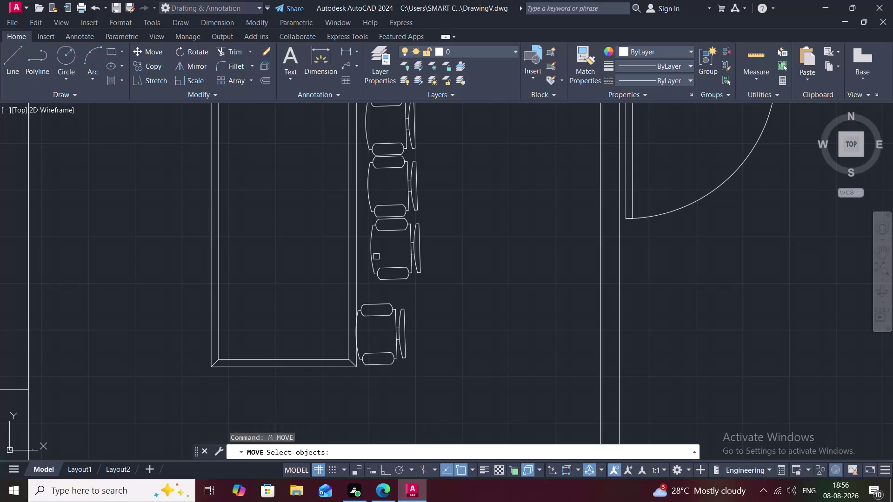
Move the third chair snugly against the table's right edge.
click(373, 253)
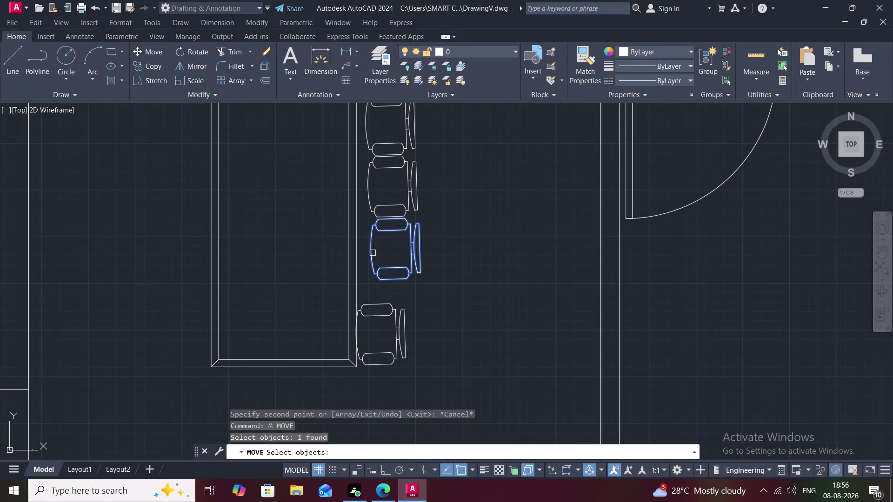
right_click(372, 253)
click(373, 253)
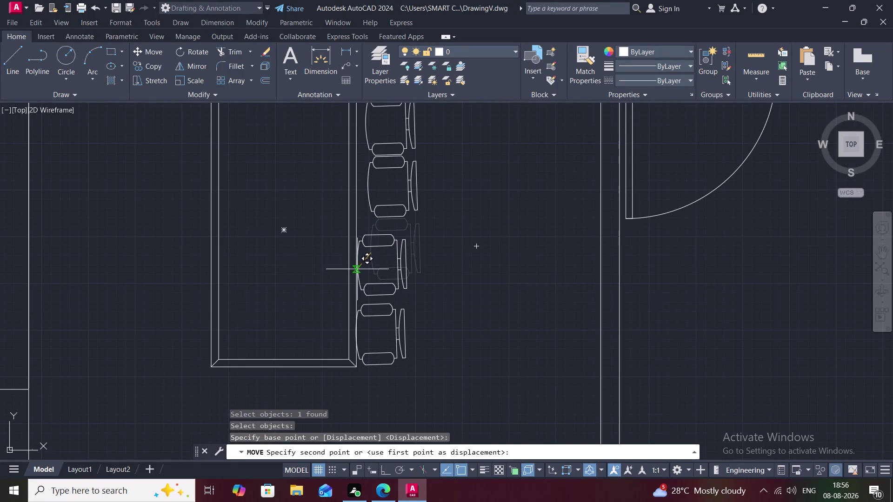
click(355, 269)
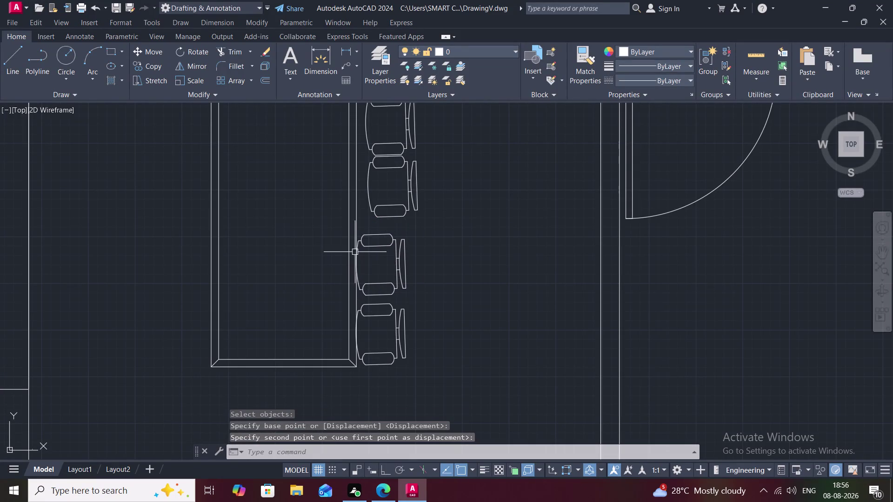
Move the second chair to sit right above its neighbour along the table.
key(space)
click(369, 187)
right_click(368, 187)
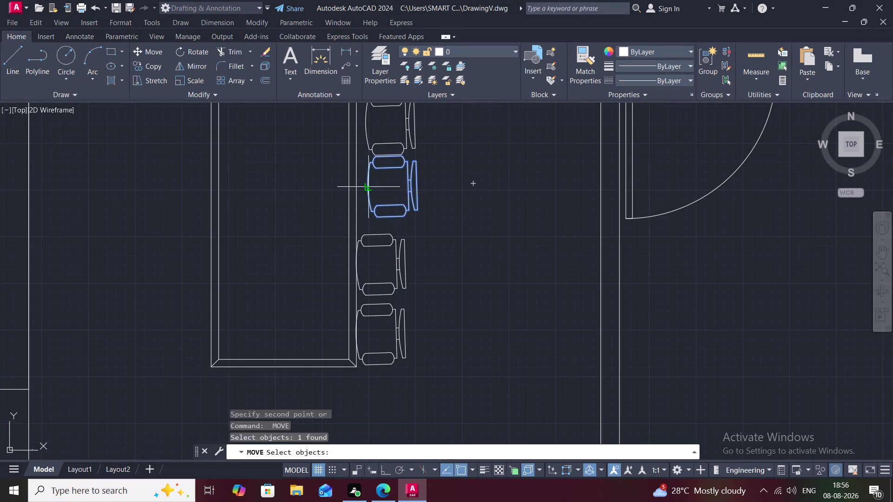
click(369, 187)
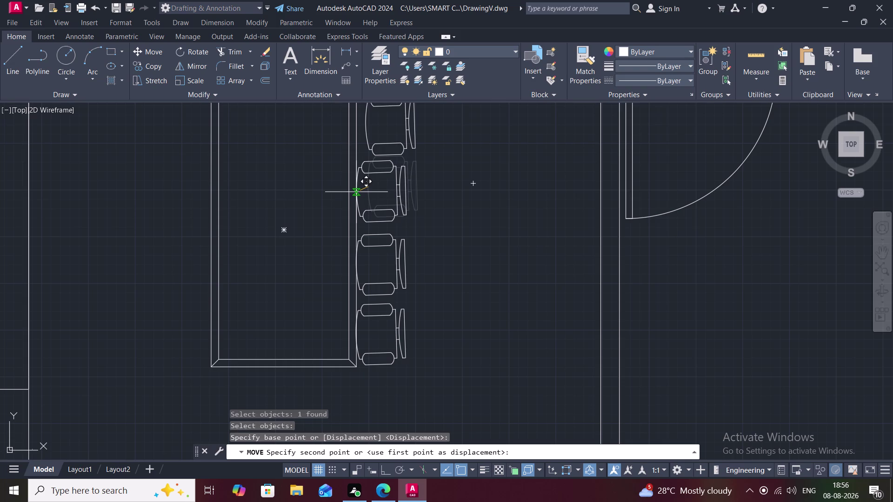
click(355, 194)
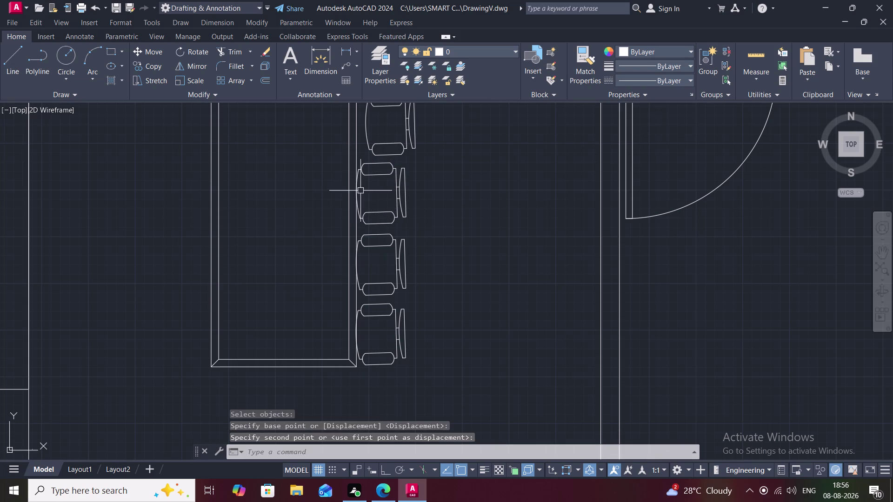
Move the top chair in line with the others along the right edge.
middle_drag(377, 143, 384, 214)
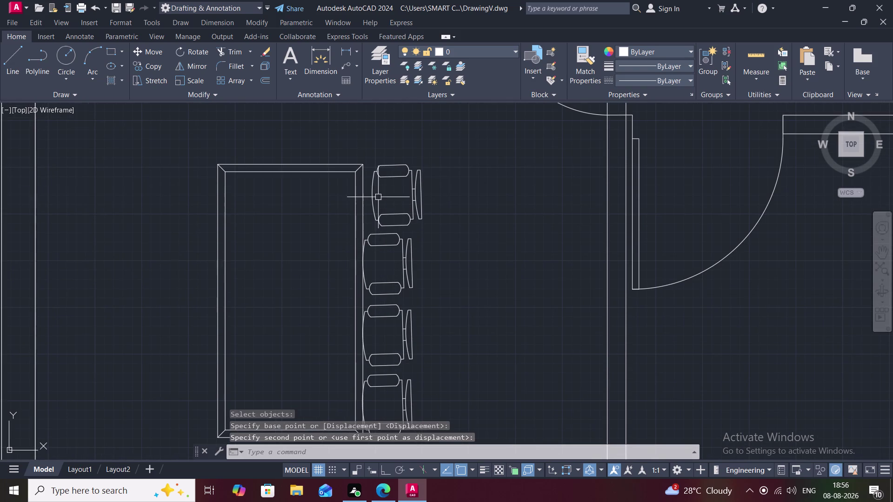
key(space)
click(373, 194)
right_click(372, 194)
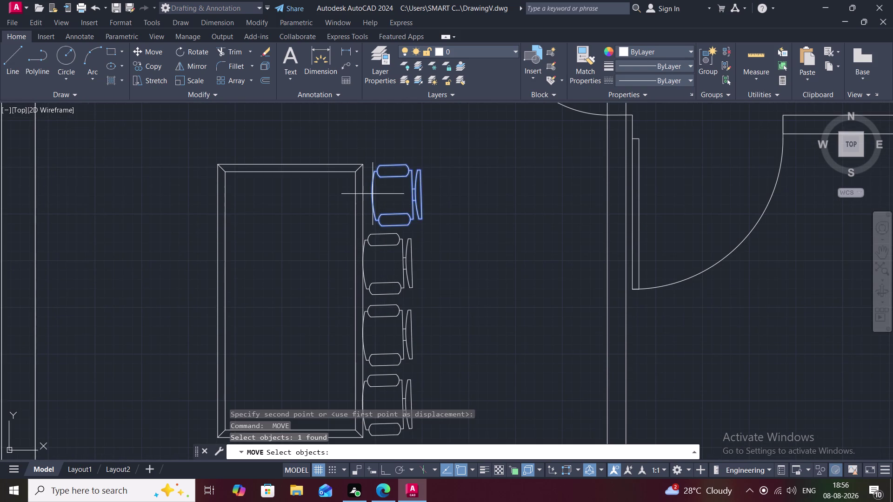
click(373, 194)
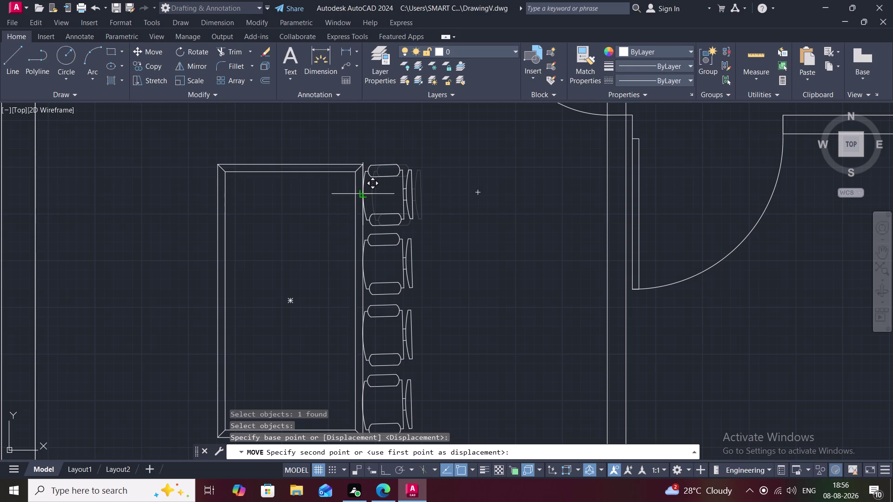
click(360, 196)
scroll(down, 3)
middle_drag(437, 242, 430, 228)
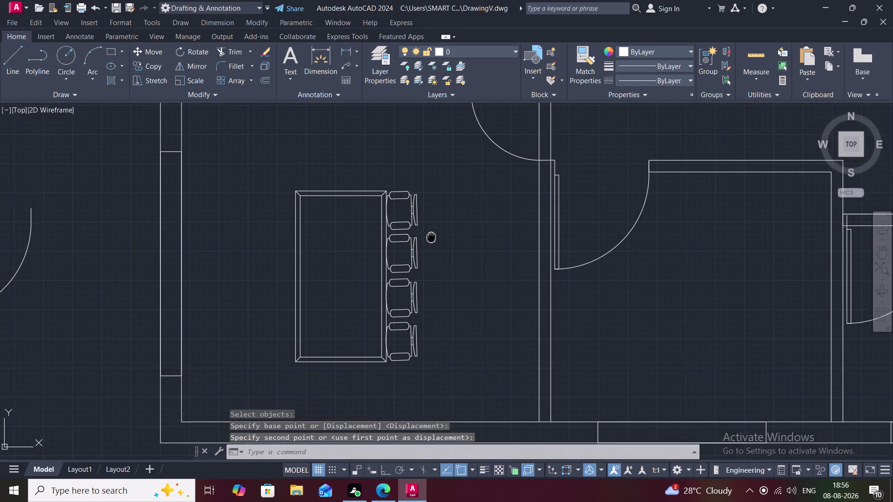
middle_drag(430, 228, 430, 213)
text(M)
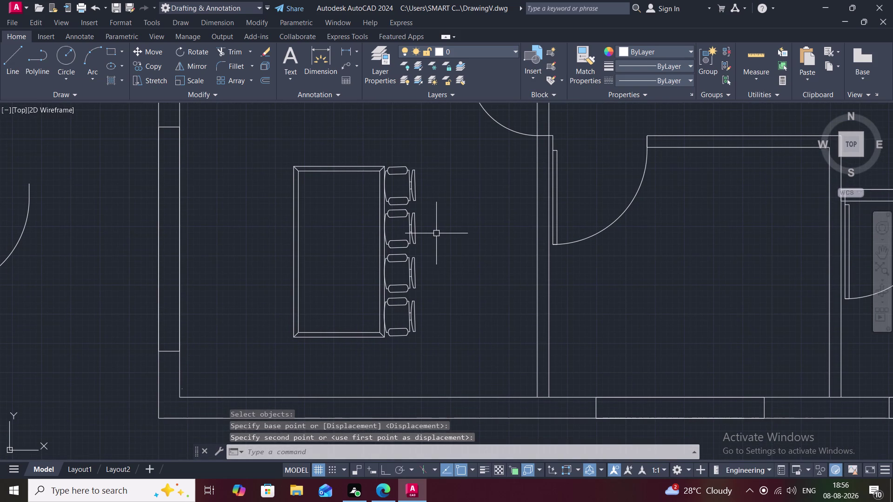
text(I)
key(space)
Mirror the four right-side chairs about a vertical line, keeping the originals.
click(405, 189)
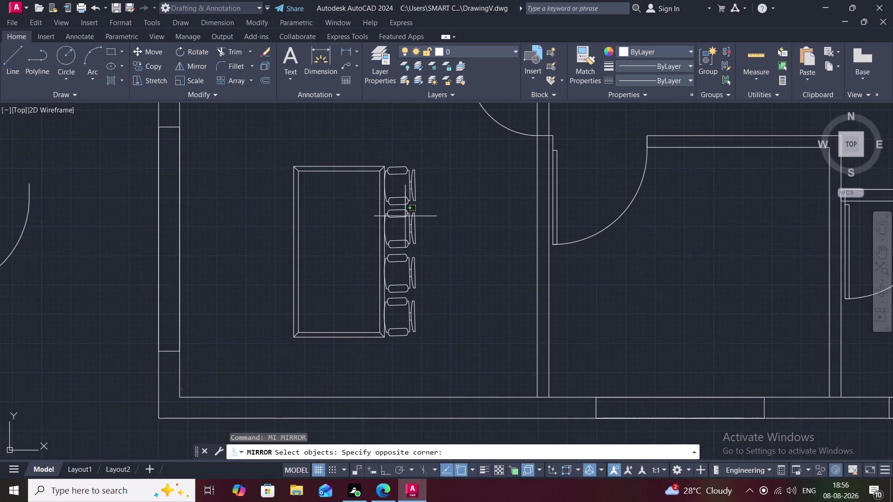
key(Escape)
click(412, 189)
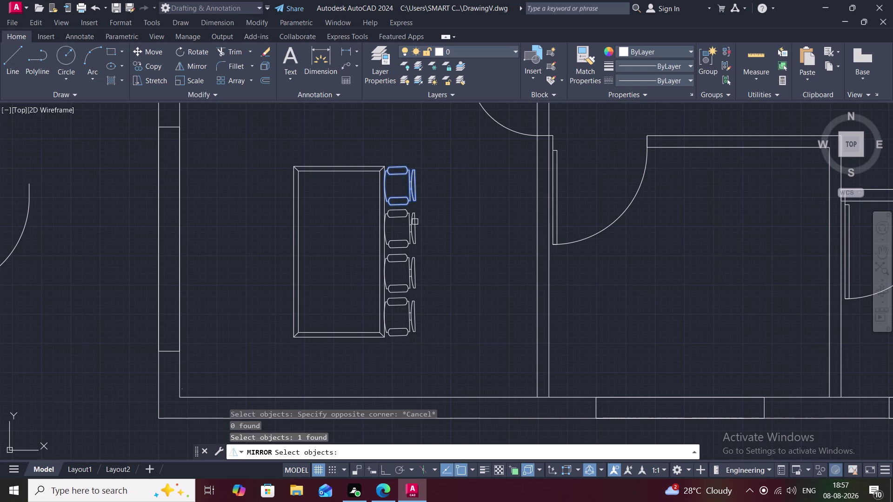
click(412, 230)
click(411, 288)
click(411, 313)
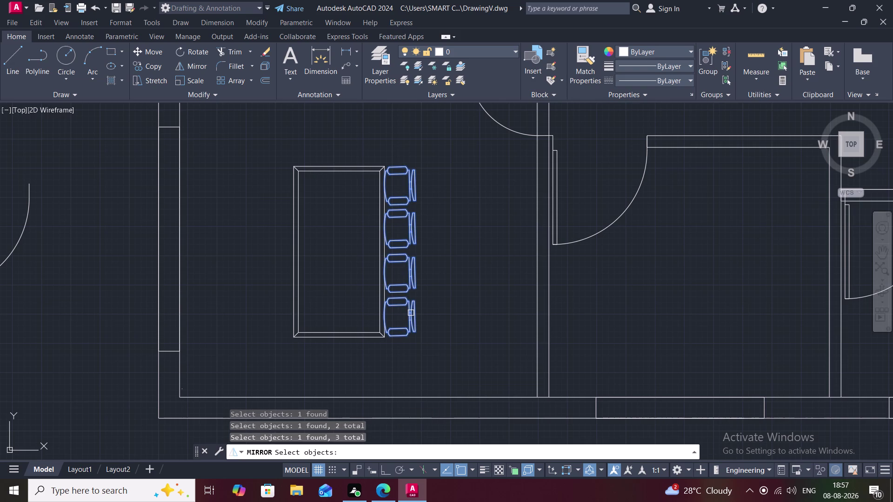
right_click(410, 313)
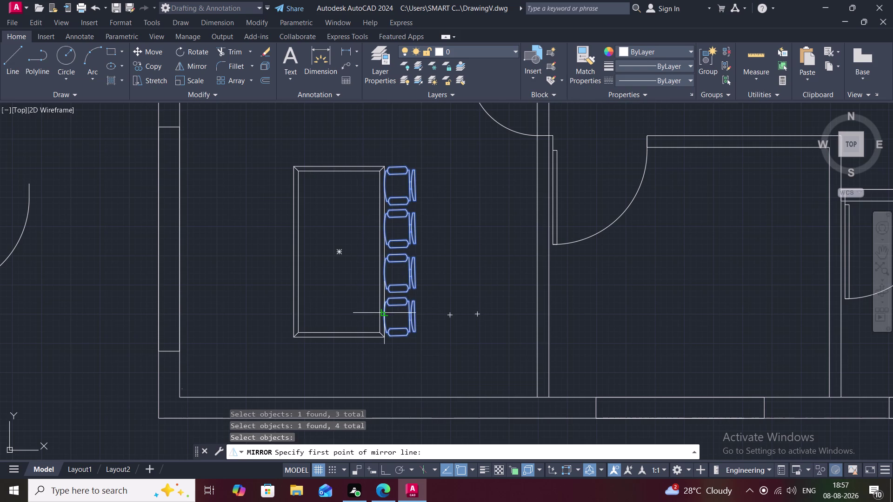
click(384, 315)
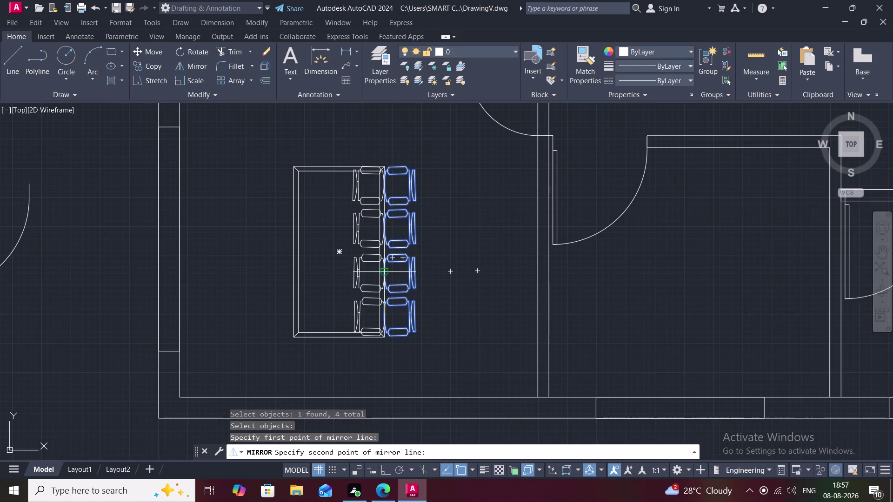
click(385, 273)
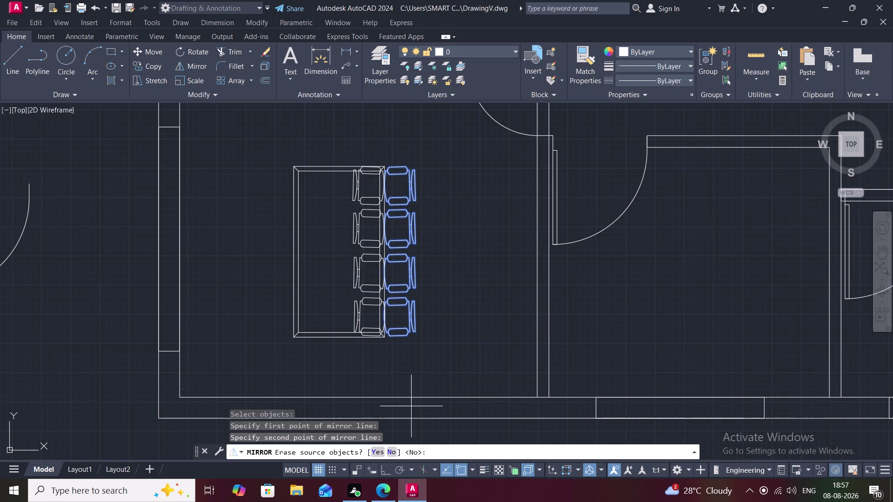
click(391, 452)
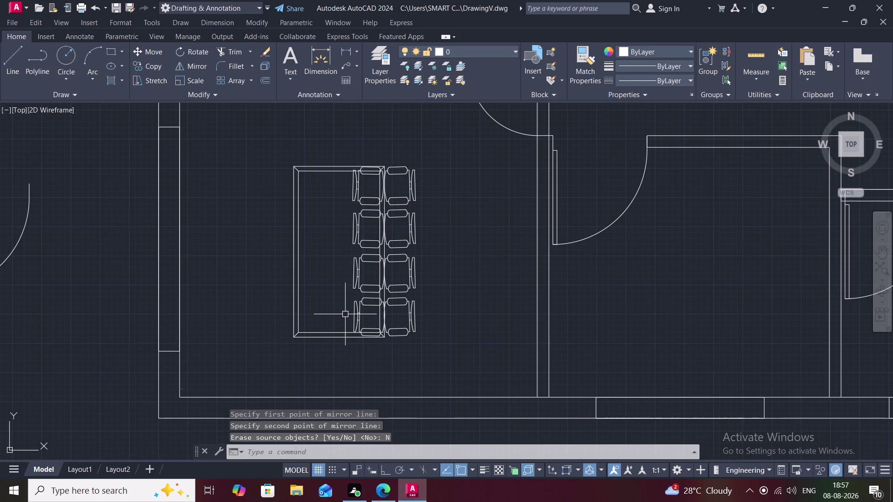
key(c)
Copy the four mirrored chairs along the table's left side.
key(o)
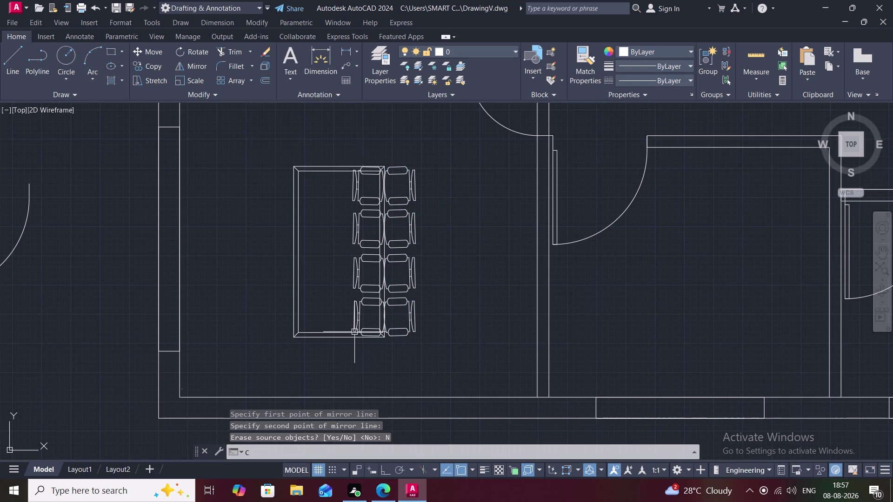
key(space)
click(352, 329)
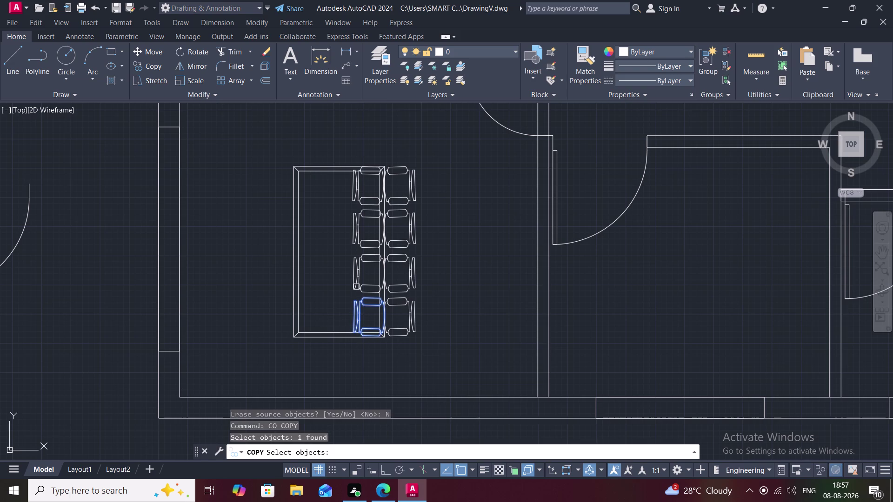
click(356, 272)
click(357, 220)
click(351, 182)
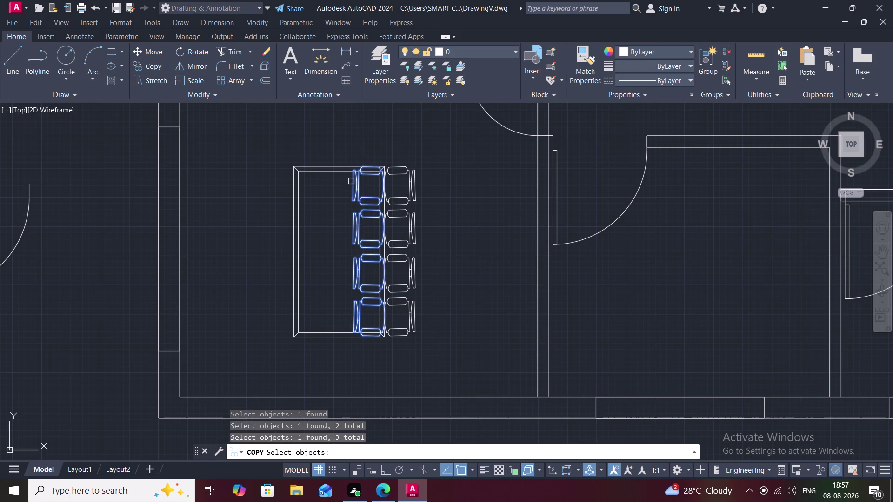
right_click(365, 169)
click(364, 169)
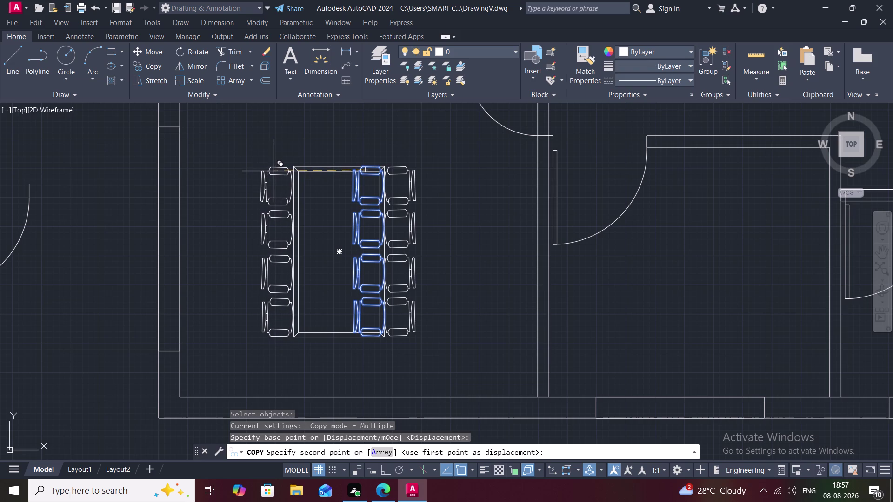
click(273, 171)
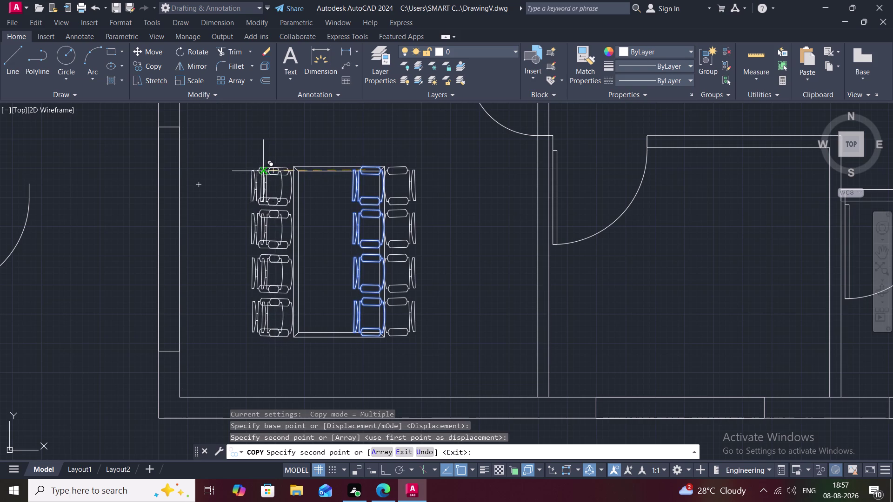
key(Escape)
Delete the four leftover inner chair copies next to the table.
click(374, 236)
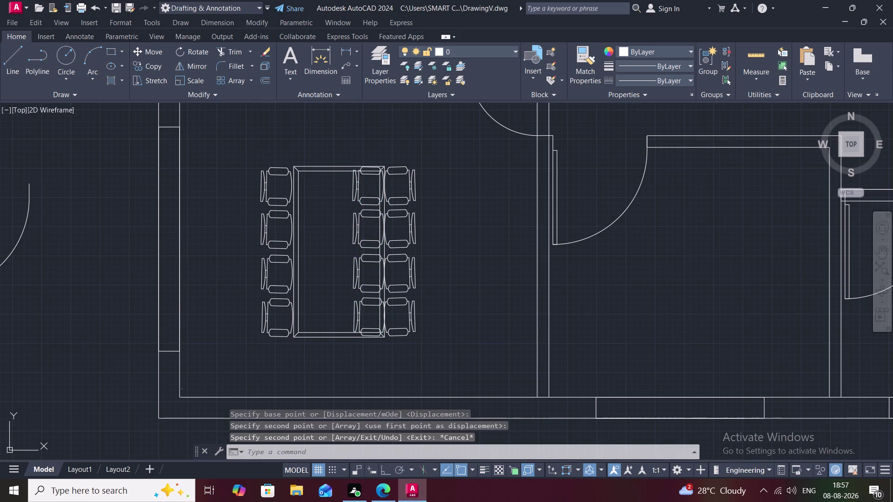
key(Escape)
click(357, 193)
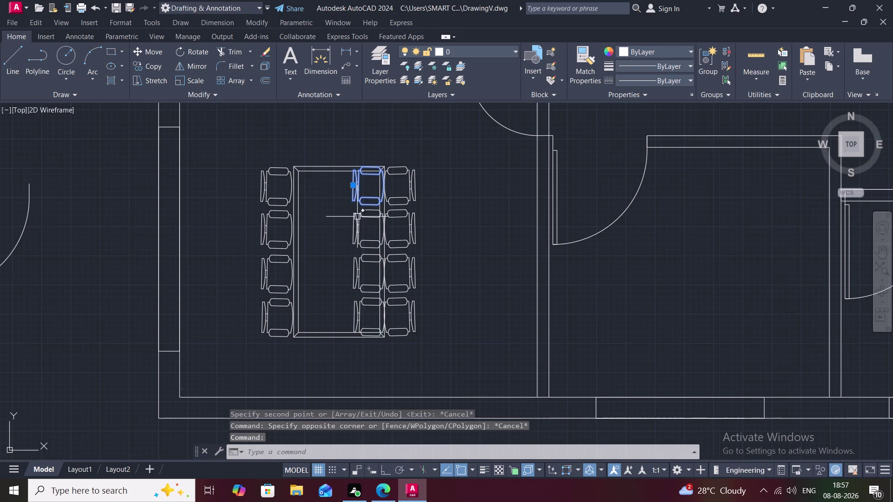
click(358, 222)
click(361, 269)
click(364, 312)
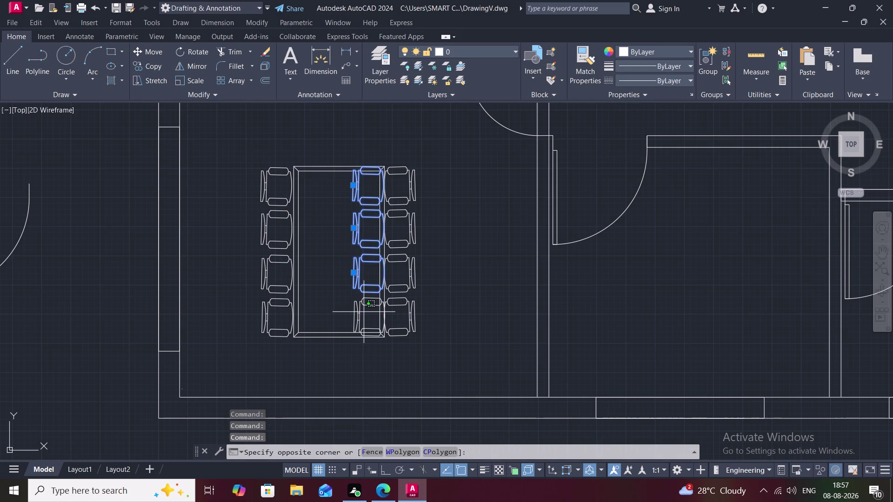
key(Delete)
click(364, 312)
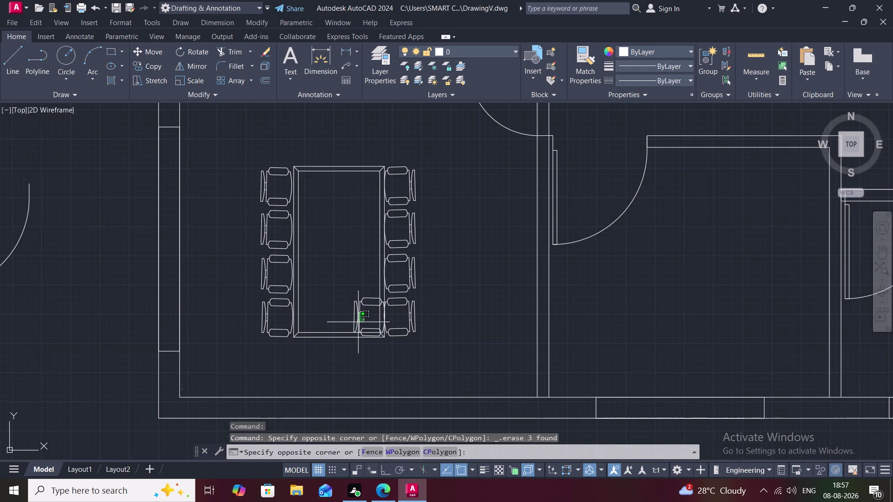
key(Escape)
click(353, 320)
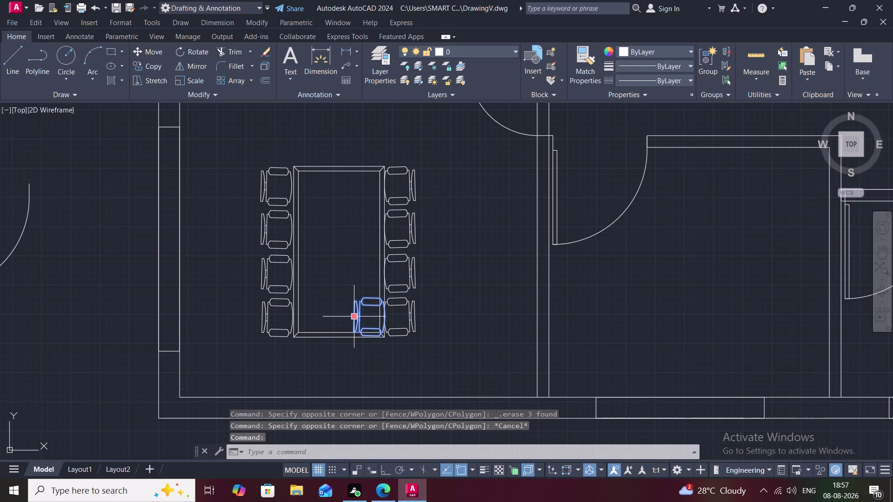
key(Delete)
scroll(down, 3)
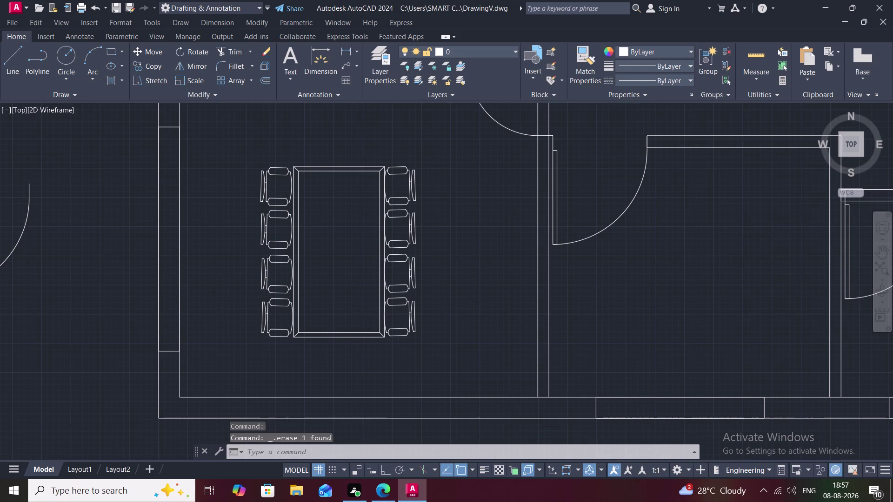
Copy the chair near the hatched counter to the conference table's top end.
middle_drag(458, 282, 426, 344)
scroll(down, 3)
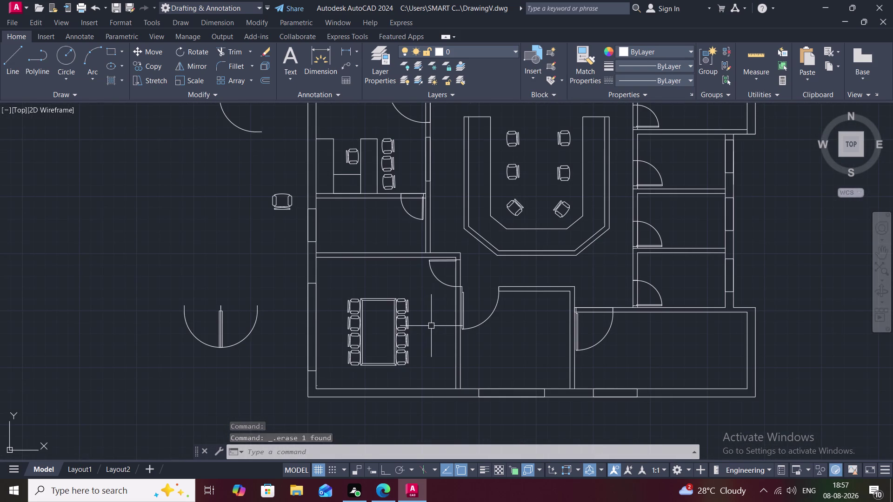
scroll(down, 3)
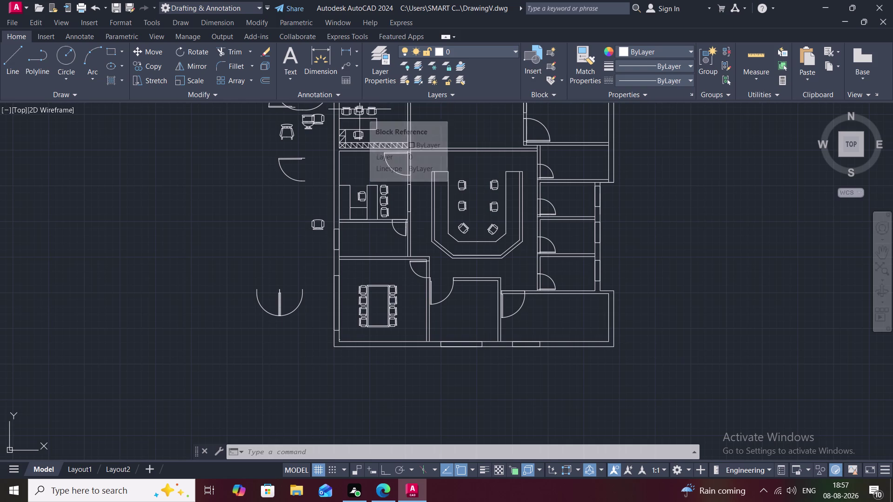
text(CO)
key(space)
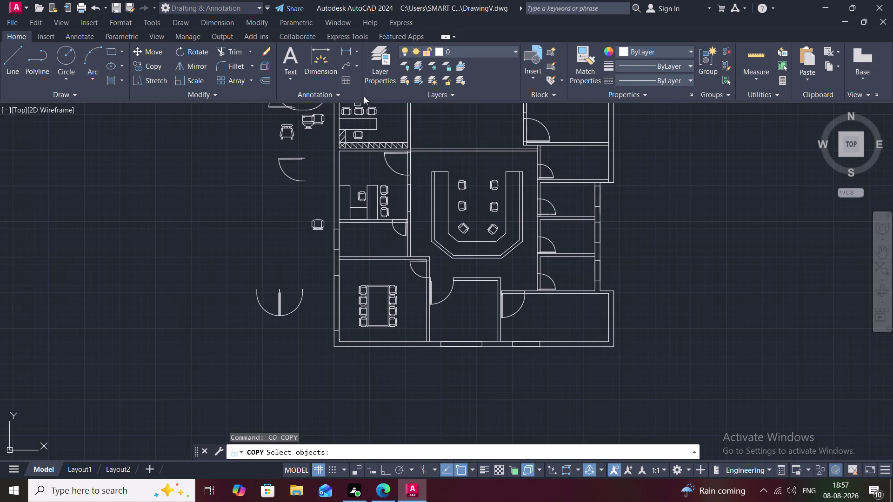
click(360, 110)
right_click(359, 110)
click(359, 110)
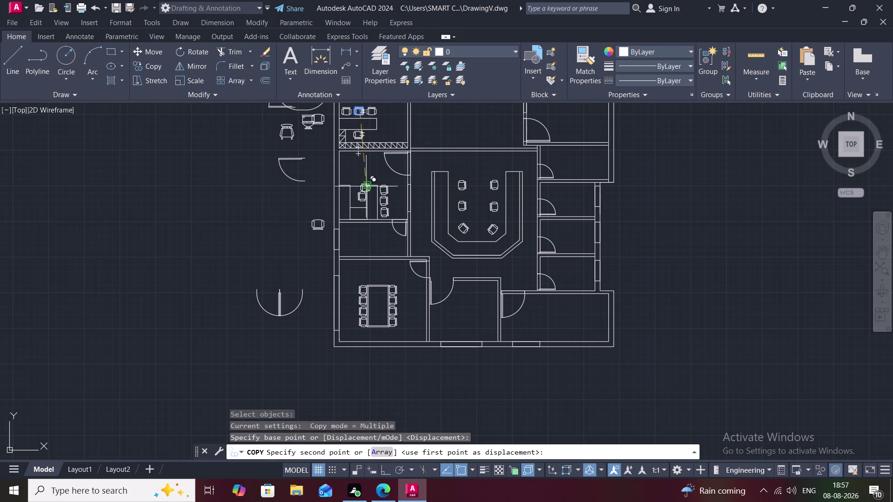
scroll(up, 3)
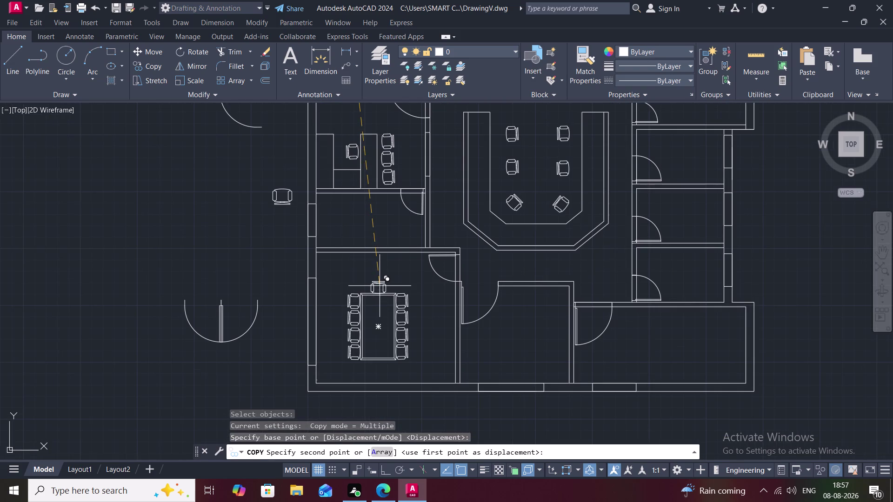
scroll(up, 3)
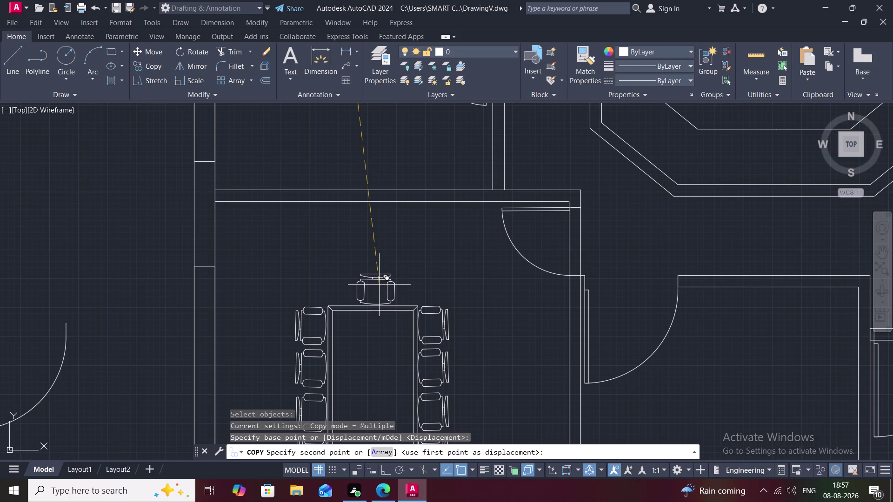
click(380, 286)
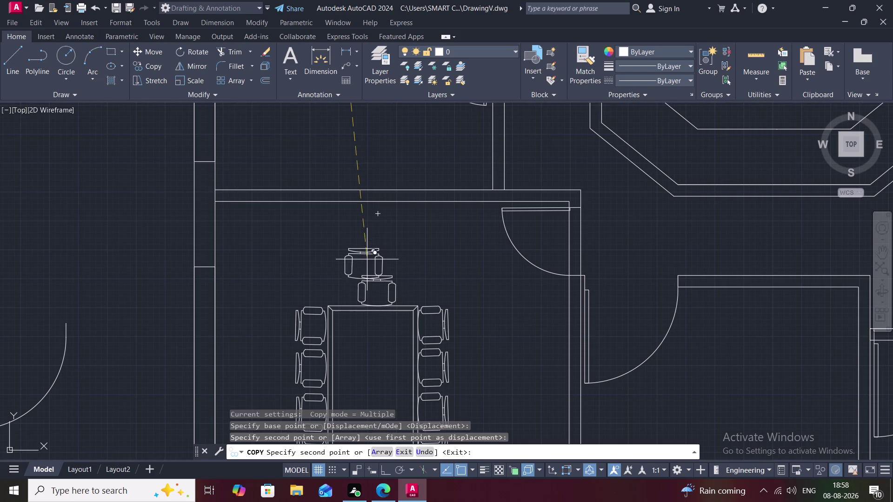
key(Escape)
scroll(down, 3)
scroll(down, 3)
scroll(up, 3)
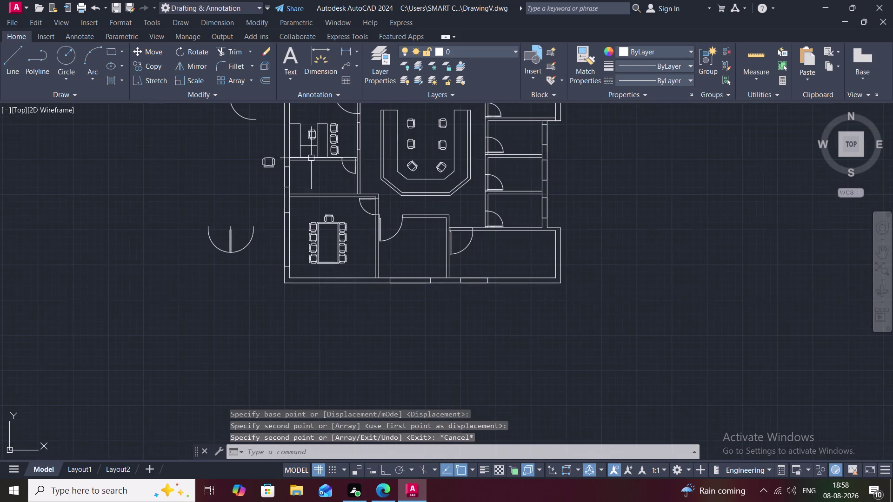
scroll(down, 3)
Copy a chair to the conference table's bottom end.
middle_drag(321, 151, 323, 238)
scroll(up, 3)
scroll(down, 3)
text(CO)
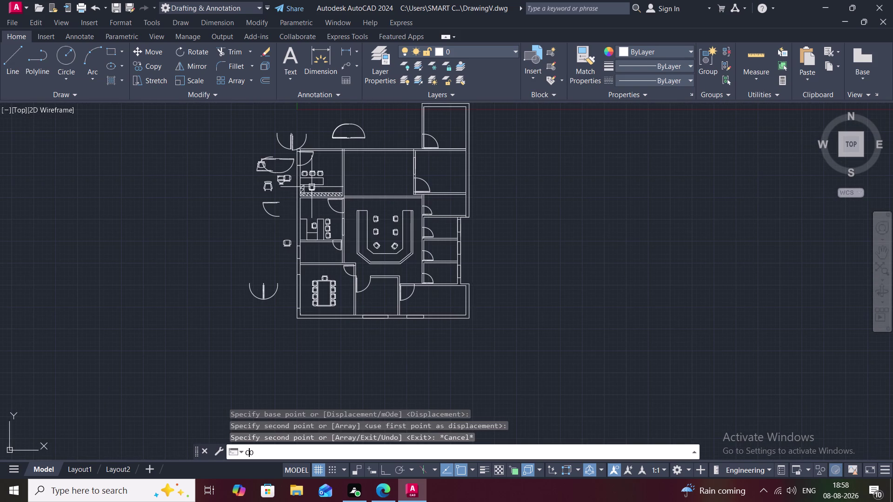
key(space)
click(313, 190)
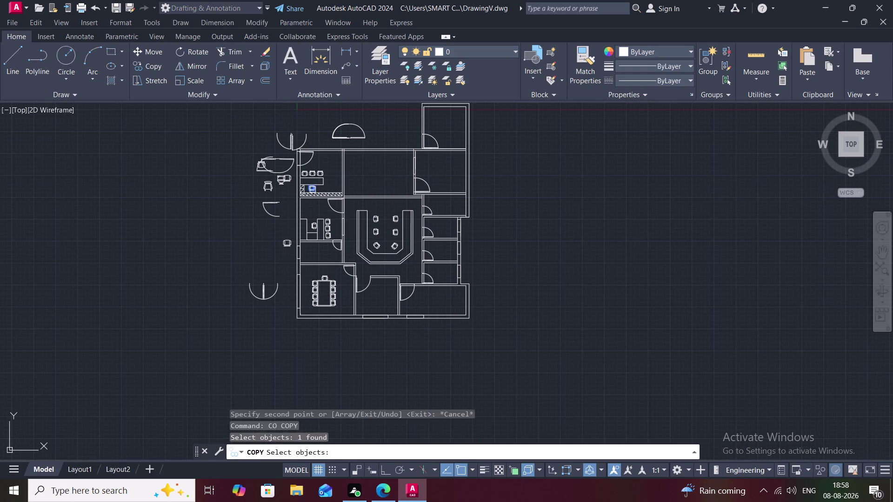
right_click(313, 190)
click(313, 189)
scroll(up, 3)
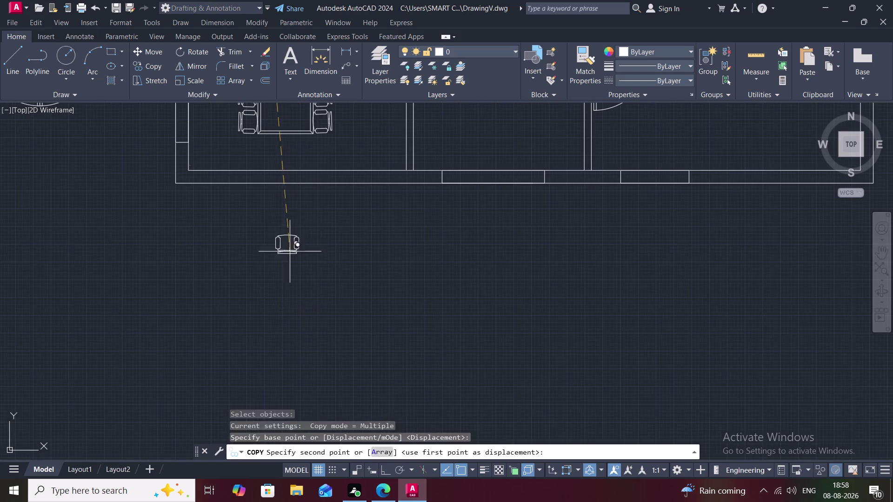
scroll(up, 3)
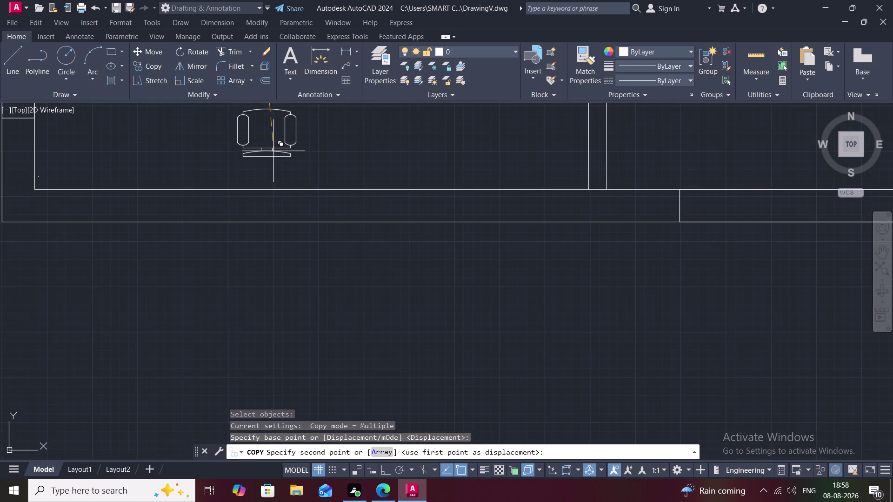
middle_drag(275, 151, 291, 325)
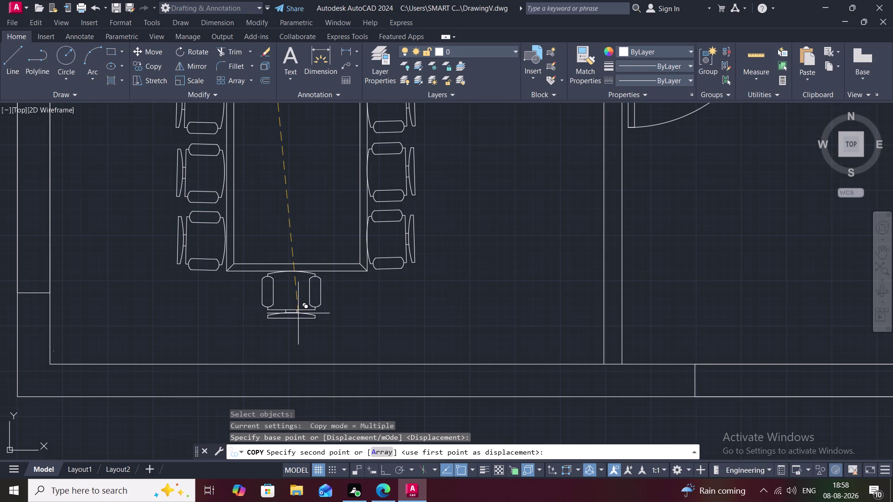
click(298, 314)
key(Escape)
scroll(down, 3)
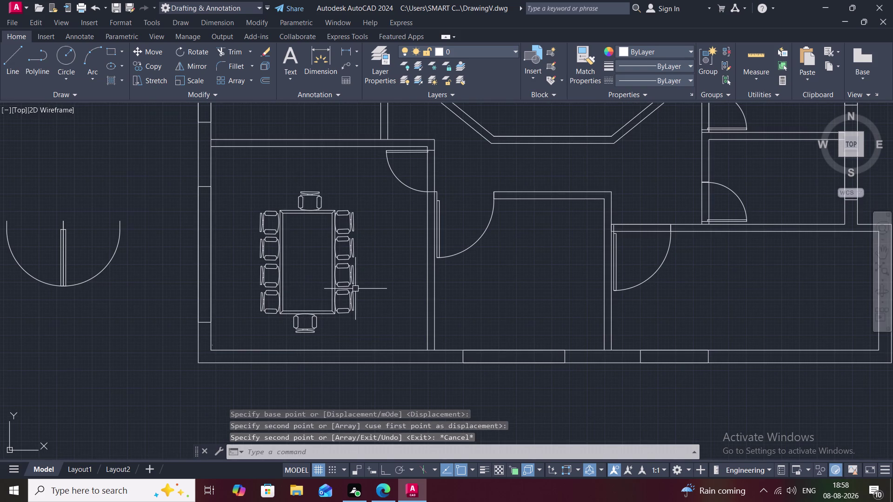
scroll(down, 3)
middle_drag(401, 278, 341, 335)
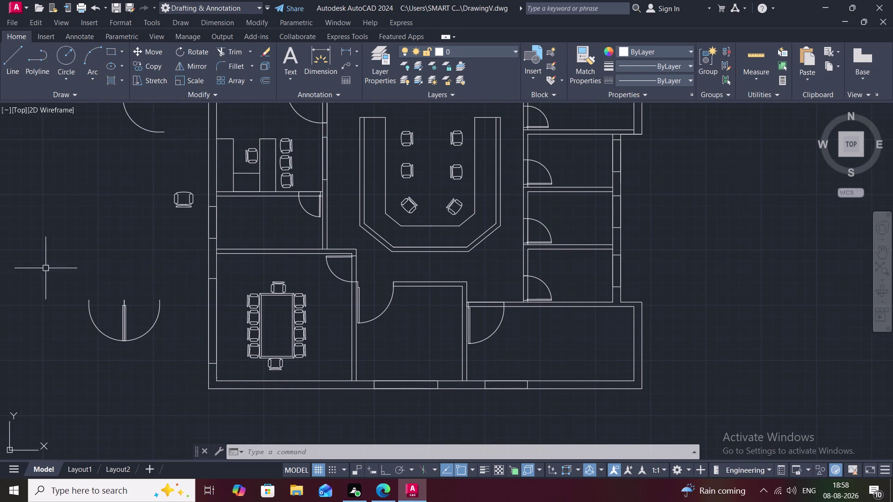
middle_drag(53, 292, 83, 262)
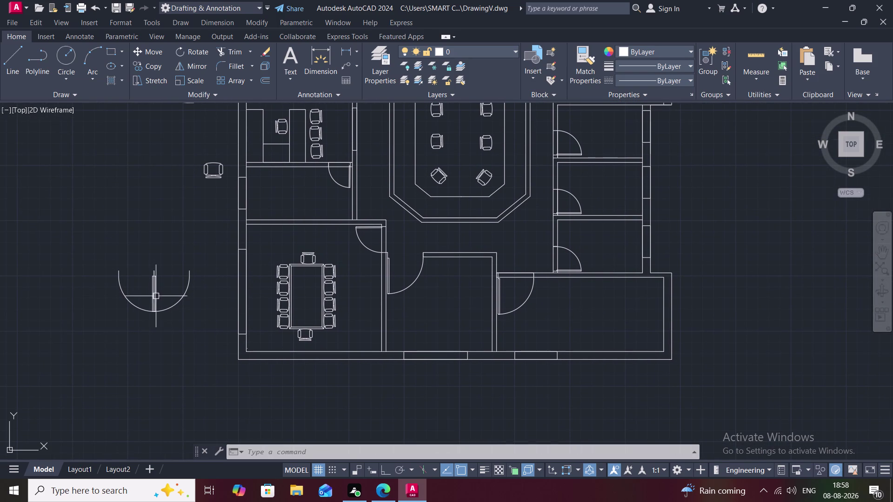
Draw the rectangular counter outline with orthogonal lines in the lower middle room.
middle_drag(404, 319, 353, 342)
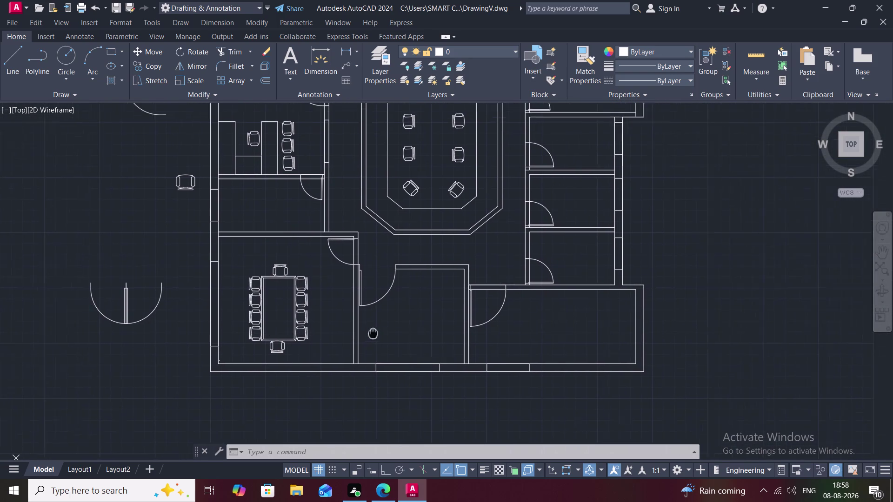
middle_drag(353, 341, 312, 352)
key(l)
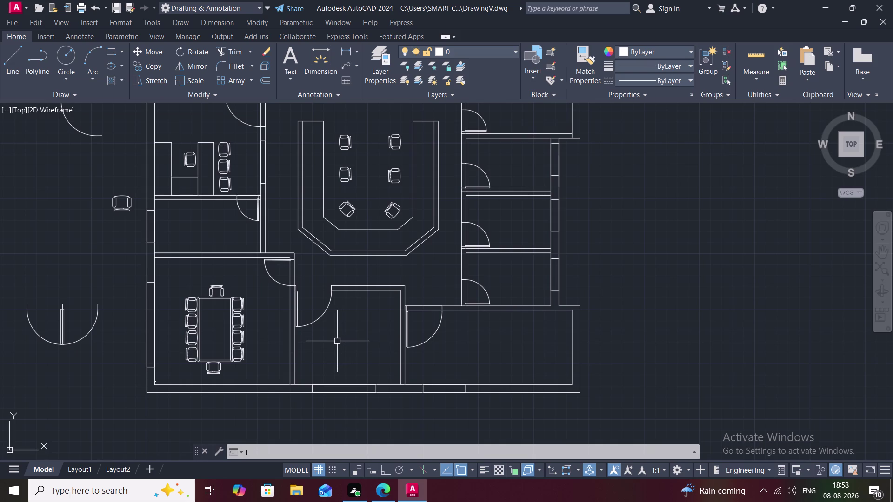
key(space)
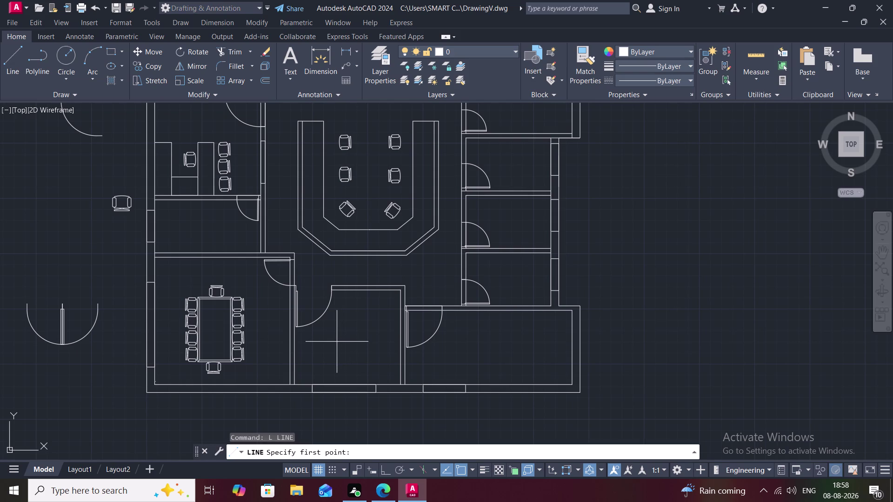
click(398, 326)
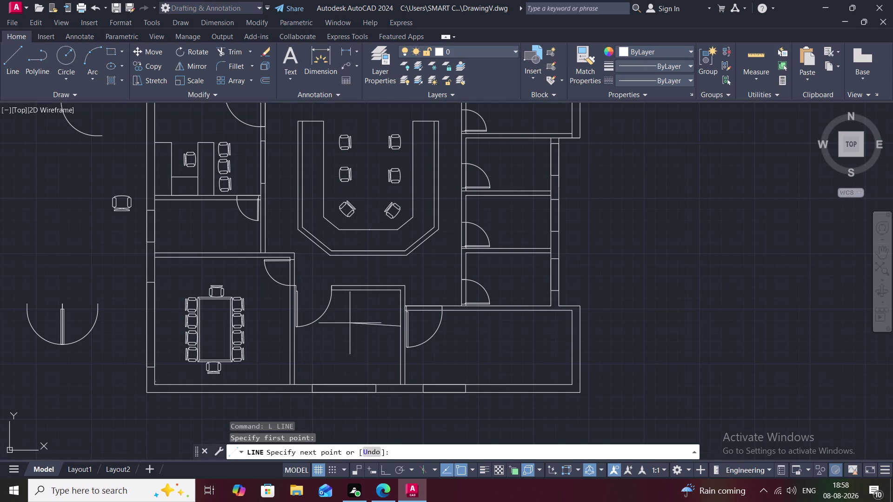
key(F8)
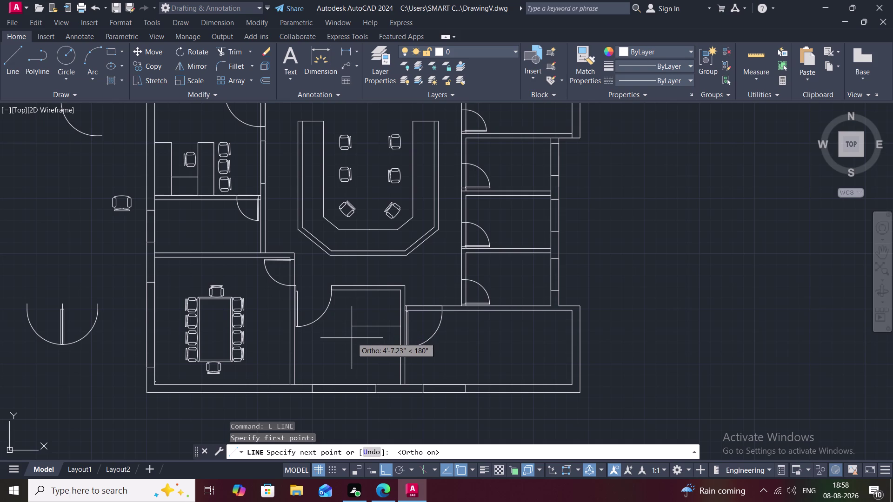
click(355, 328)
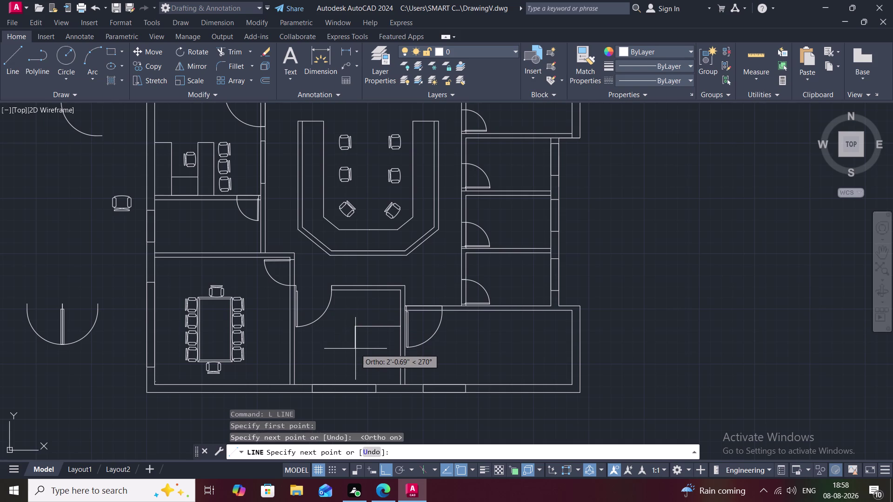
click(355, 350)
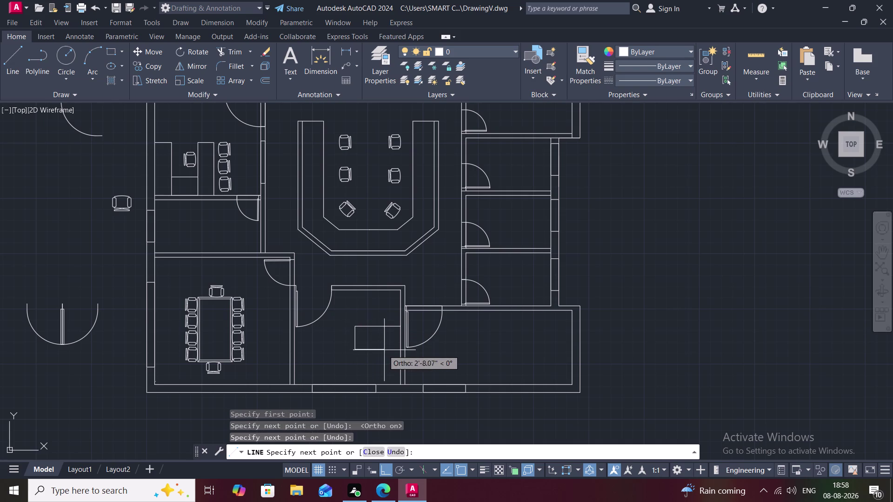
click(399, 350)
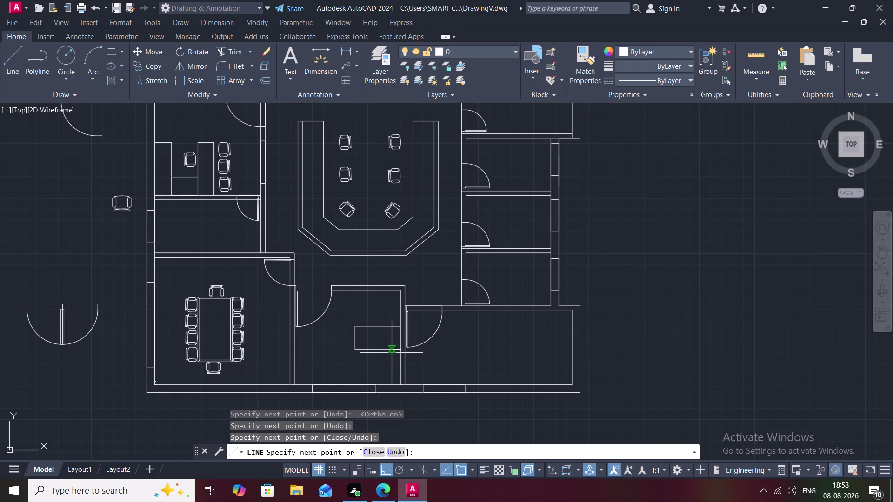
key(space)
Draw a line from the counter's bottom edge down to the bottom wall.
key(space)
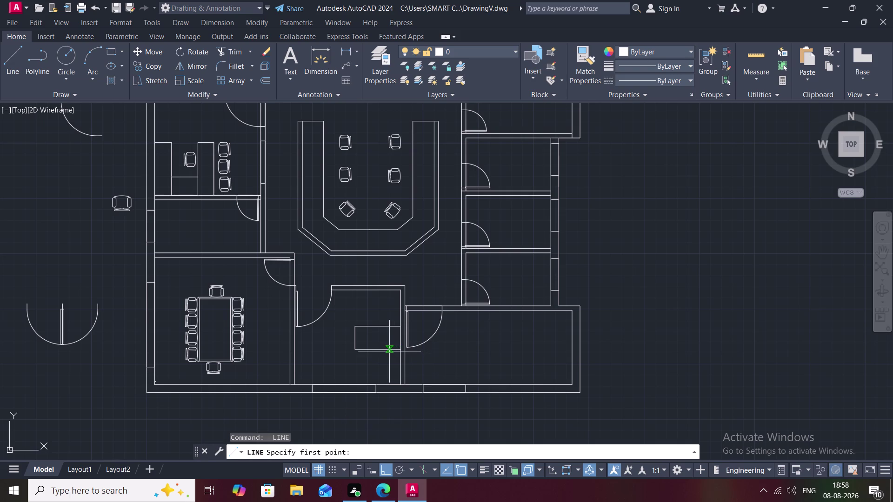
click(388, 351)
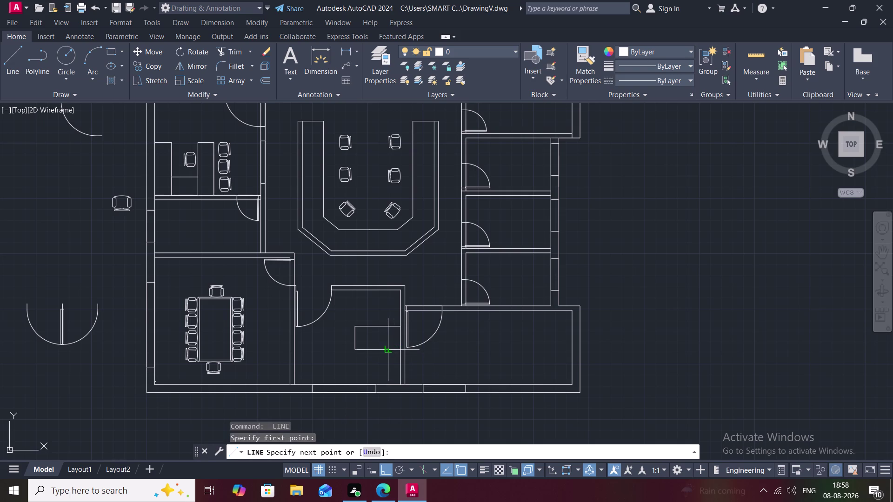
click(389, 385)
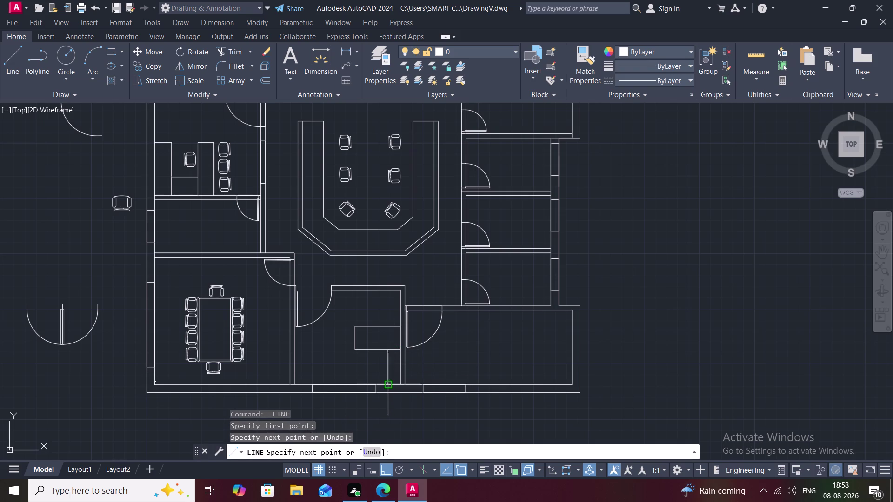
key(Escape)
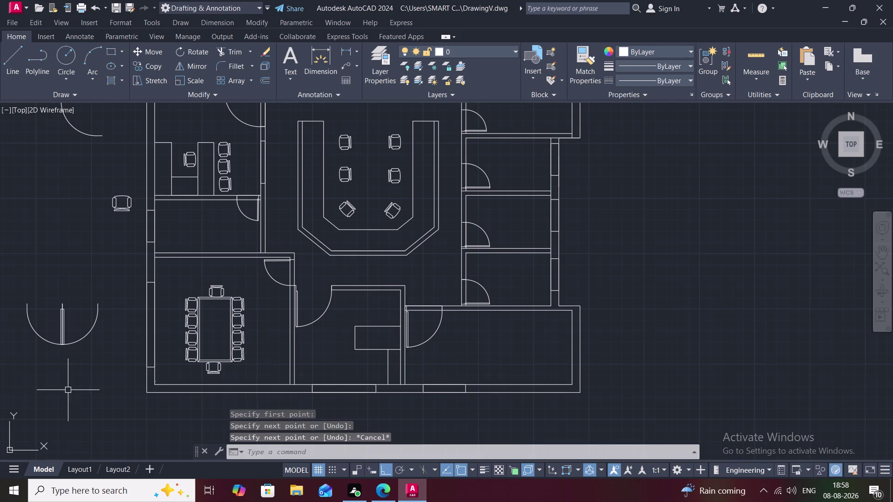
Copy the conference table's top-end chair to three spots along the counter's top edge.
key(c)
text(O)
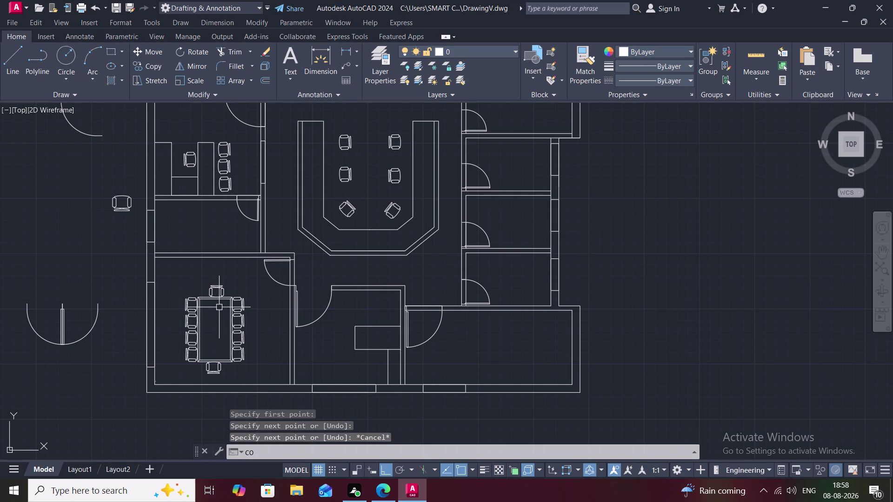
key(space)
click(218, 292)
right_click(218, 292)
click(218, 292)
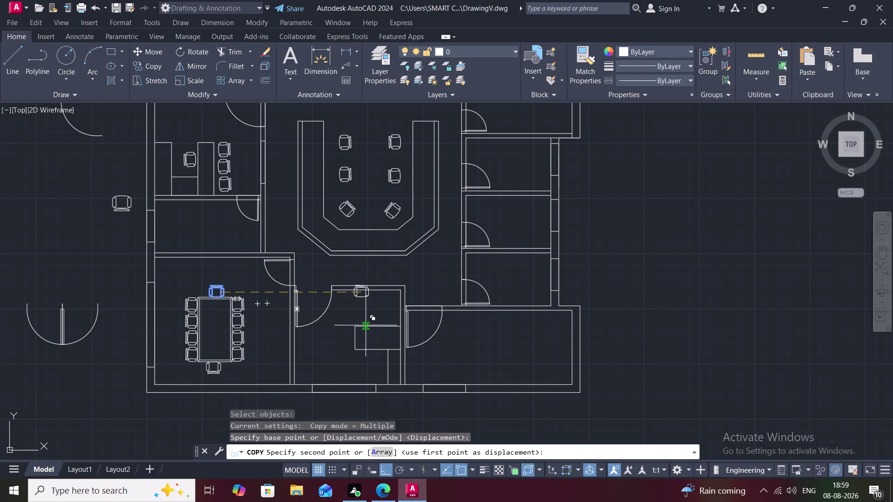
key(F8)
scroll(up, 3)
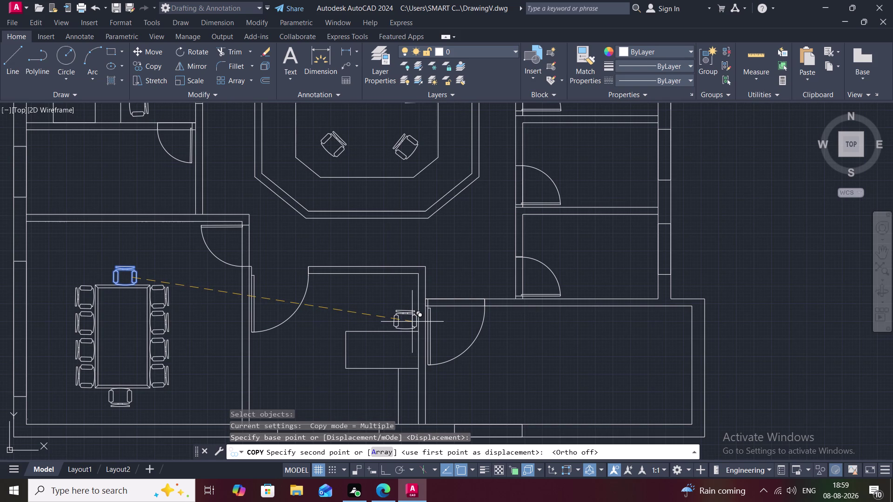
scroll(up, 3)
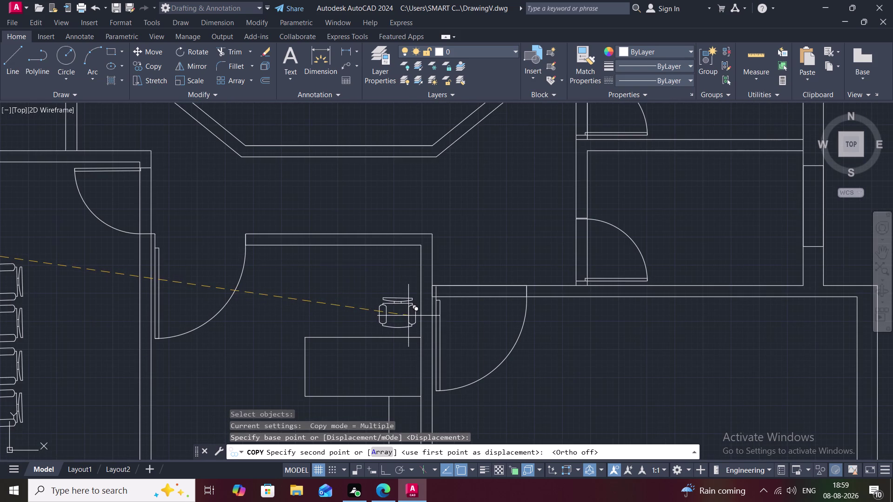
click(412, 320)
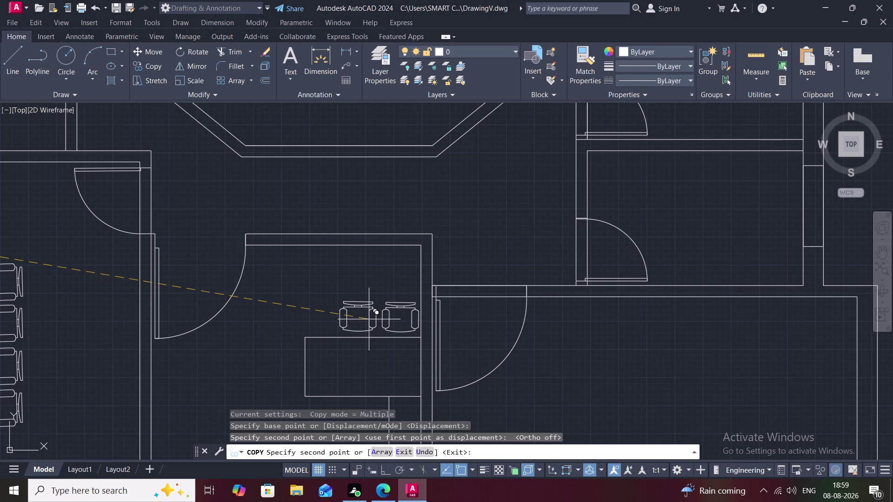
click(369, 319)
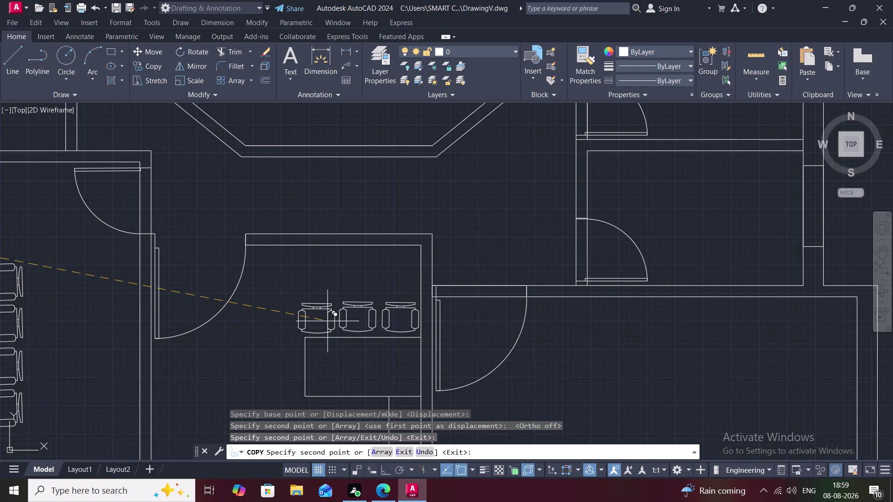
click(328, 321)
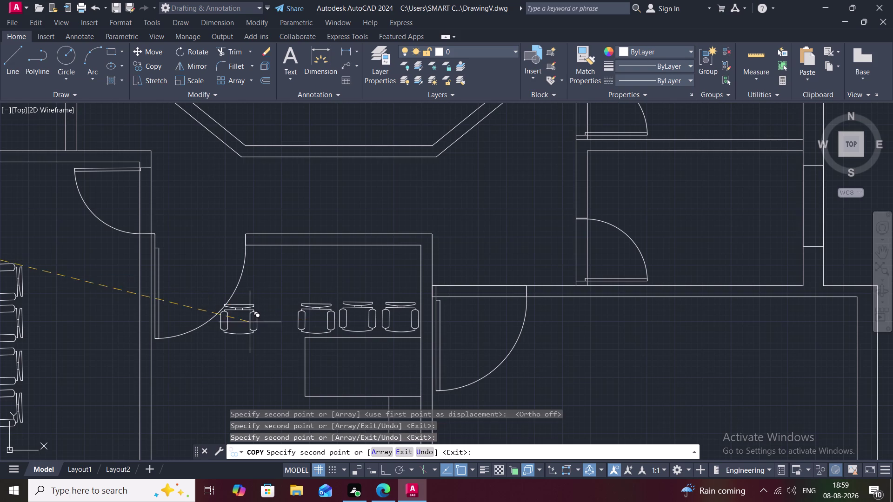
key(Escape)
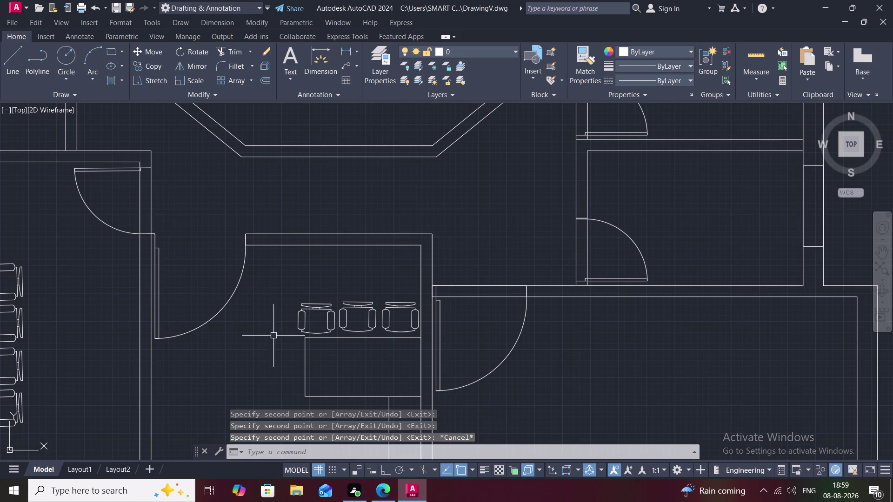
Nudge the left chair slightly into position.
text(M)
key(space)
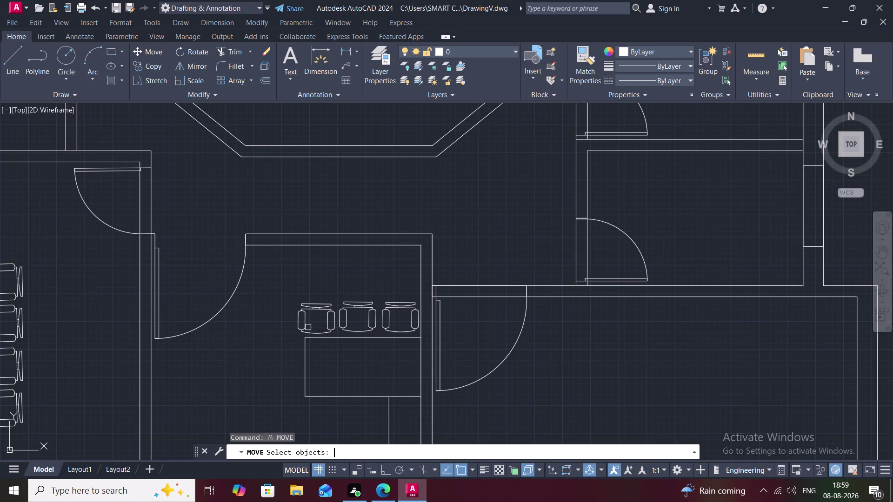
click(314, 308)
right_click(314, 308)
click(314, 307)
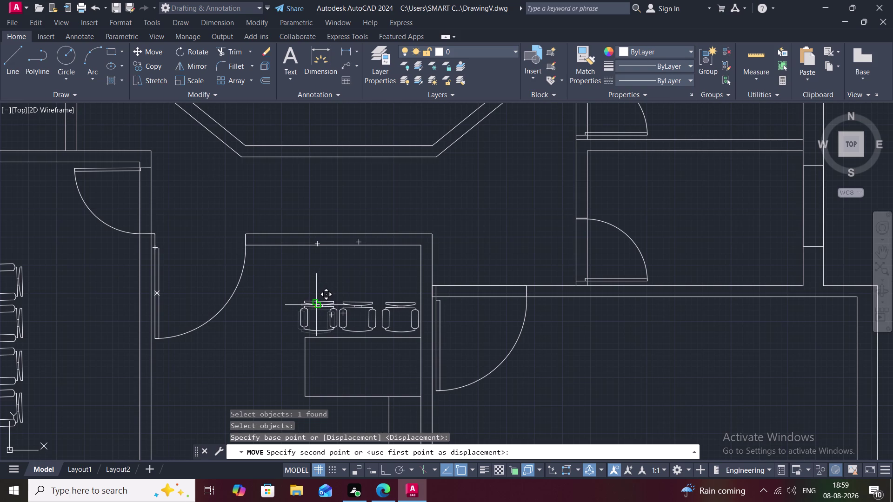
click(316, 305)
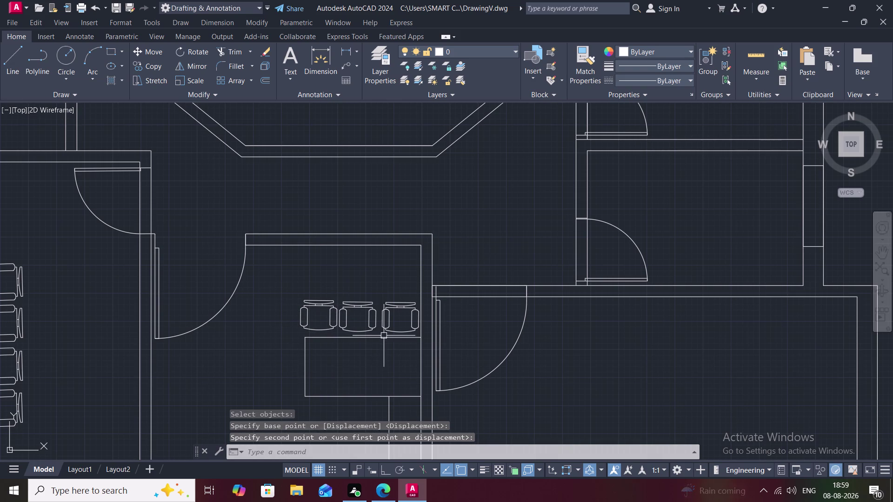
Move the middle chair up above the row.
key(m)
key(space)
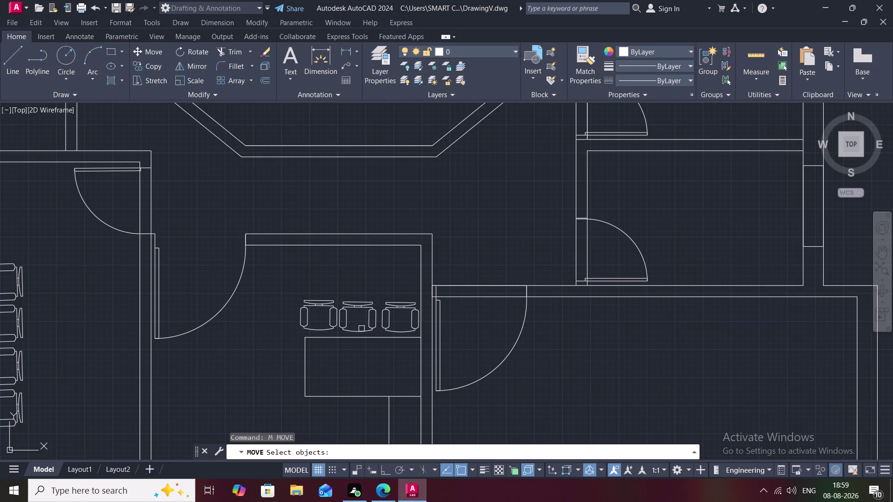
click(362, 332)
right_click(363, 332)
click(362, 331)
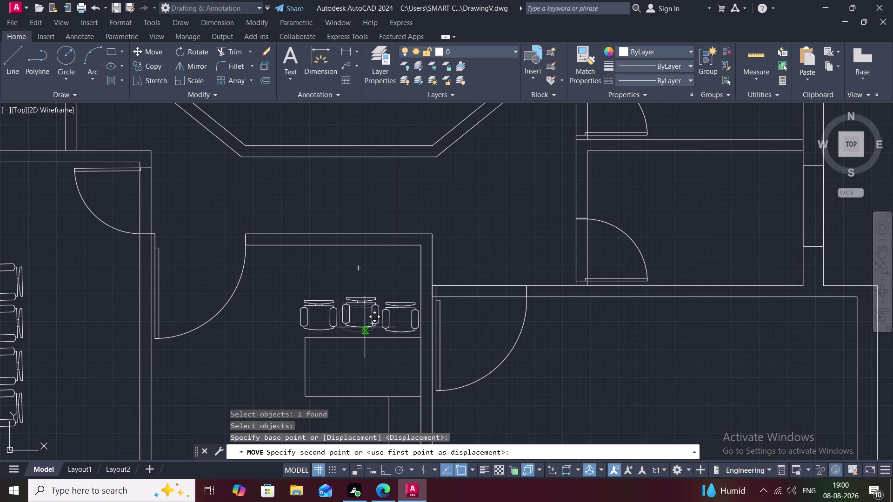
click(362, 280)
key(Escape)
Copy the raised chair back into the middle of the row.
text(C)
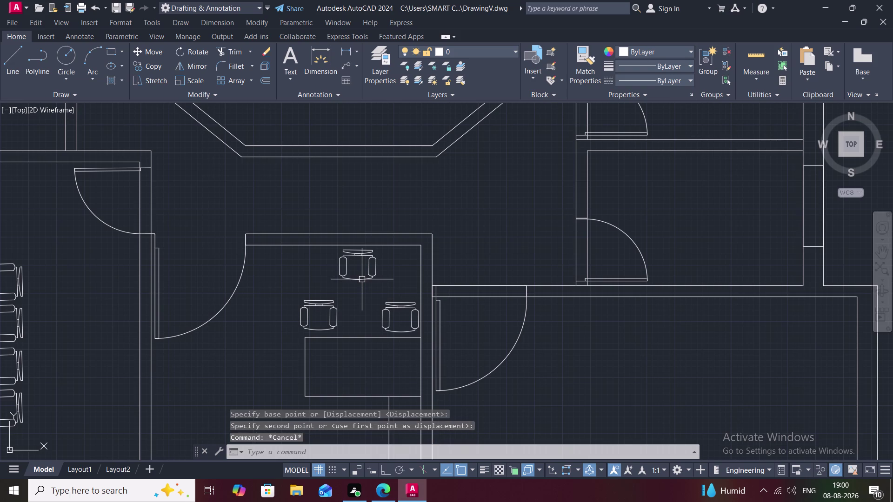
text(O)
key(space)
click(360, 279)
right_click(359, 278)
click(359, 278)
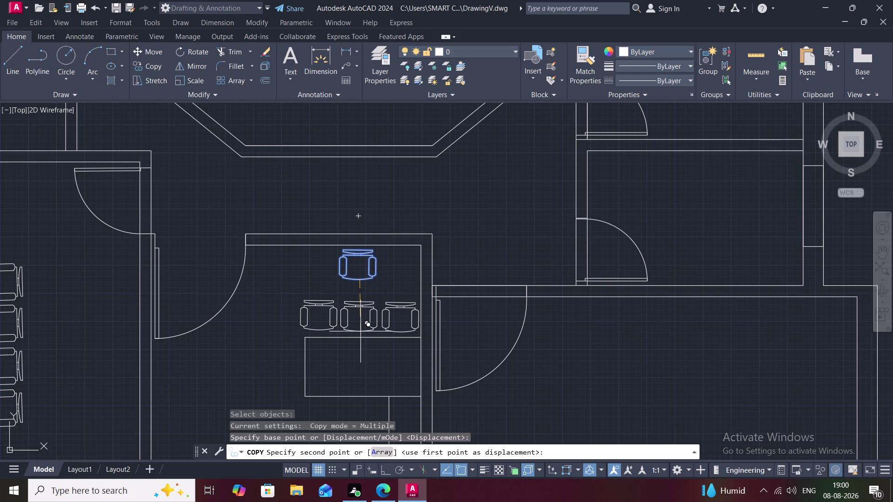
click(360, 332)
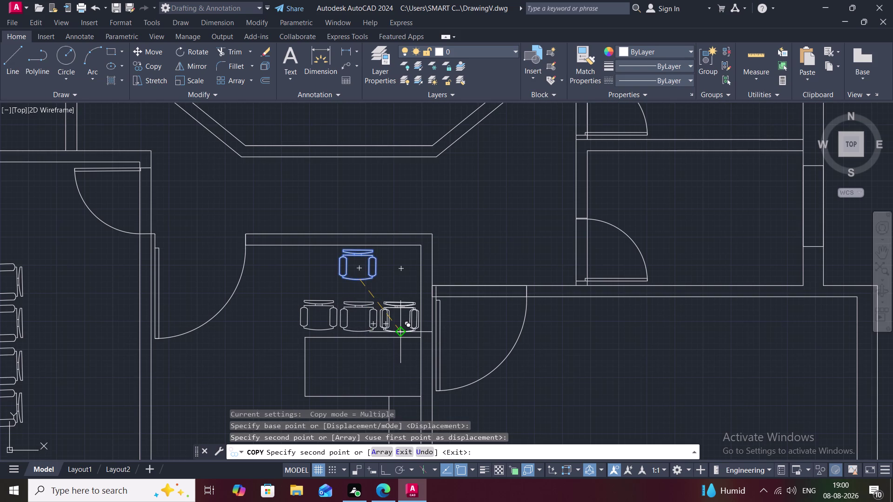
key(Escape)
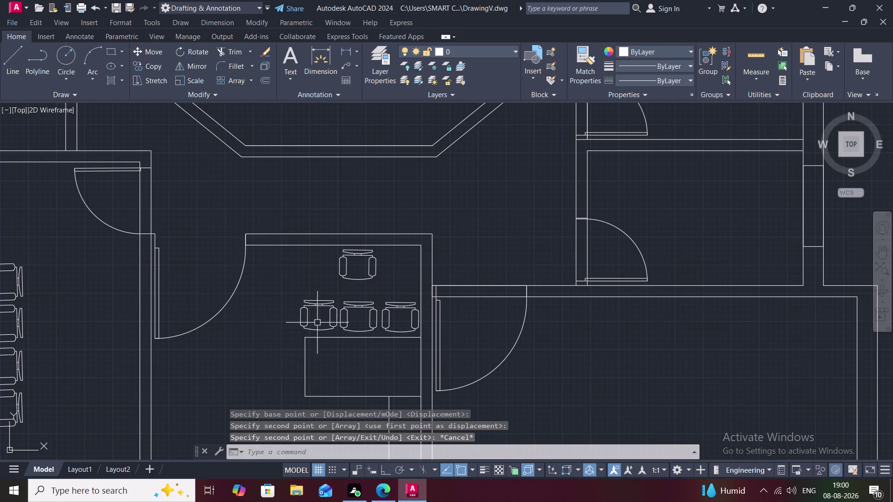
Delete the stray chair above the counter together with the row chairs.
click(326, 318)
click(363, 321)
key(Escape)
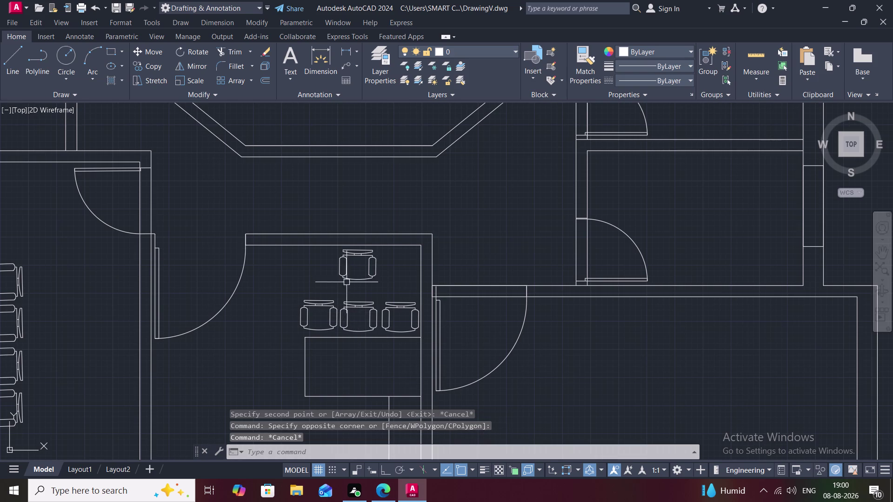
click(344, 269)
click(329, 311)
click(345, 322)
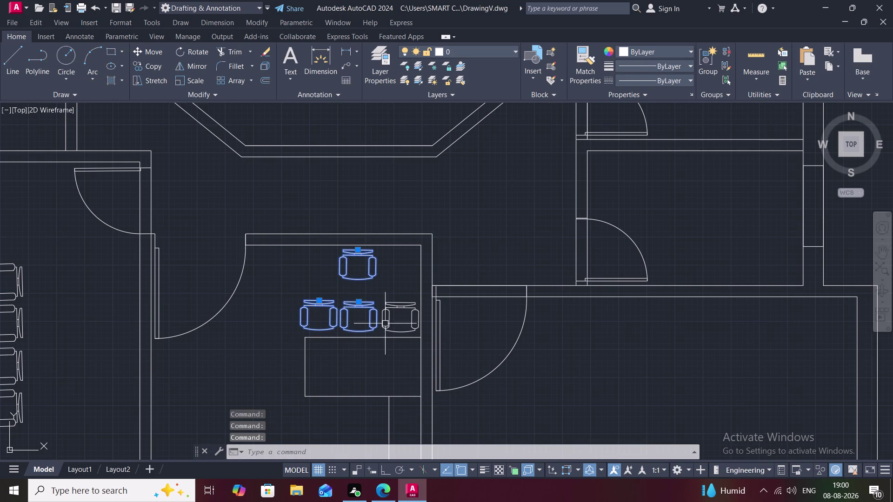
click(393, 324)
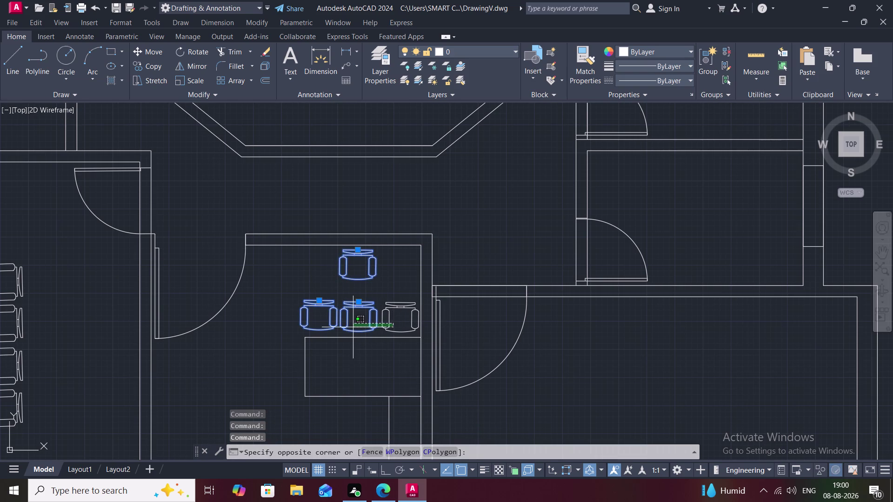
key(Delete)
Copy the remaining chair twice to the left, making an evenly spaced row of three.
key(v)
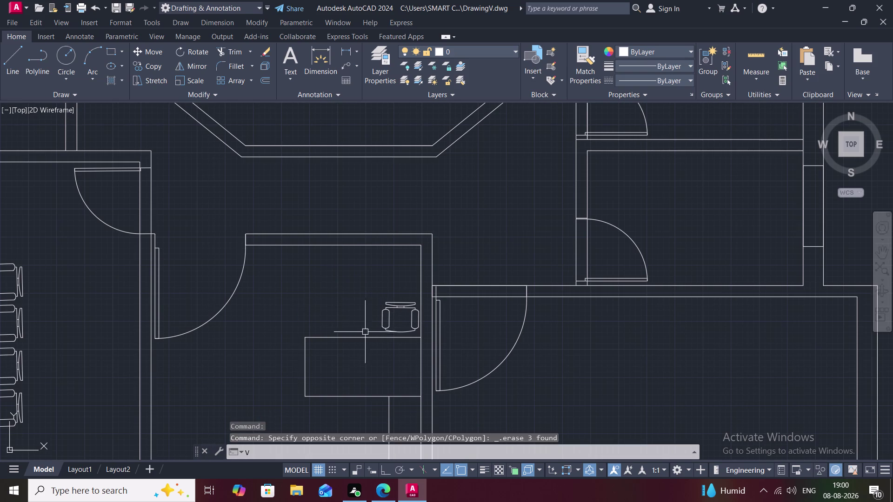
key(c)
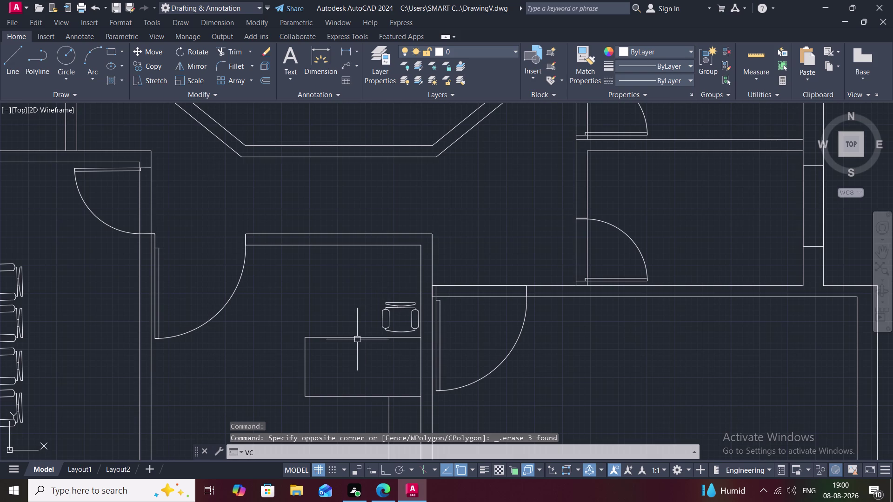
key(o)
key(space)
key(c)
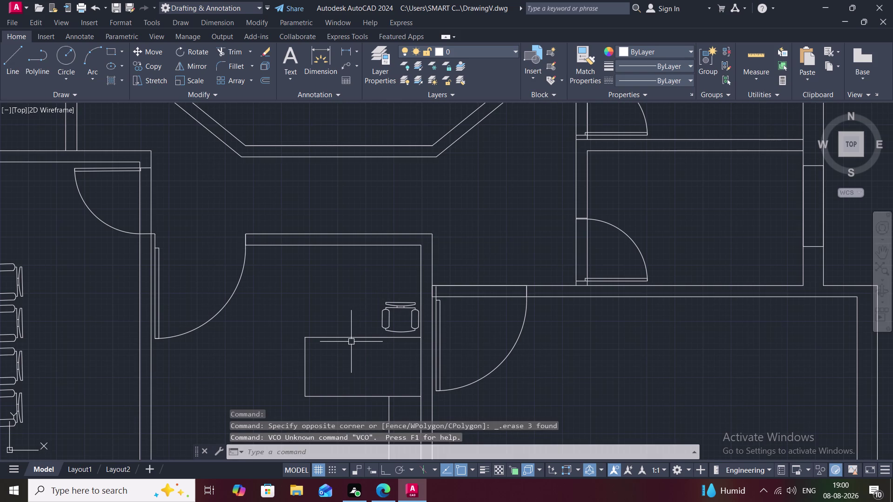
key(o)
key(space)
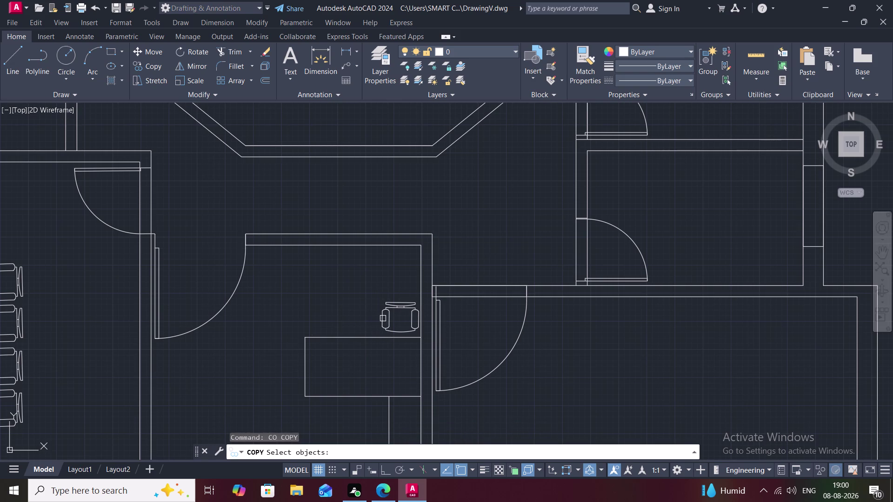
click(381, 318)
right_click(381, 317)
click(380, 318)
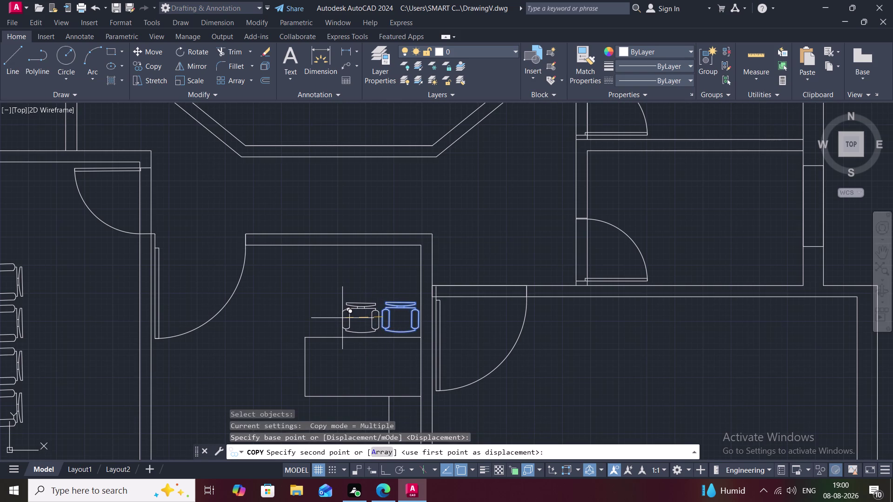
click(342, 318)
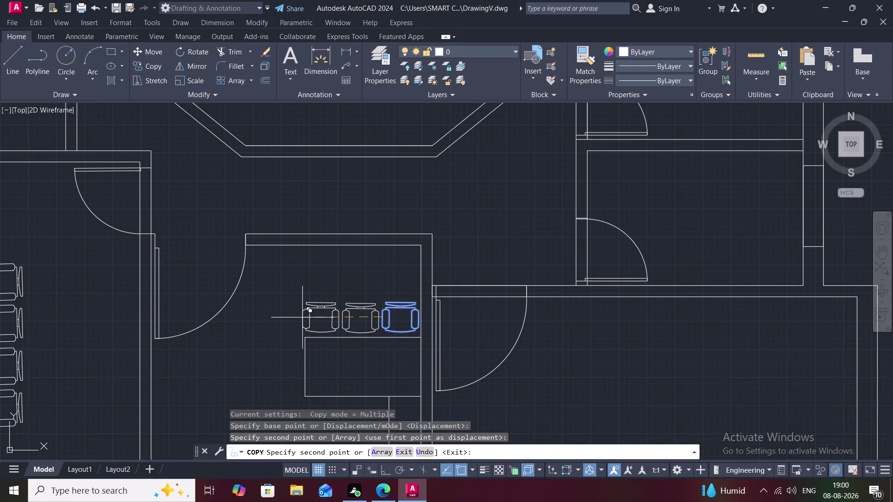
click(303, 318)
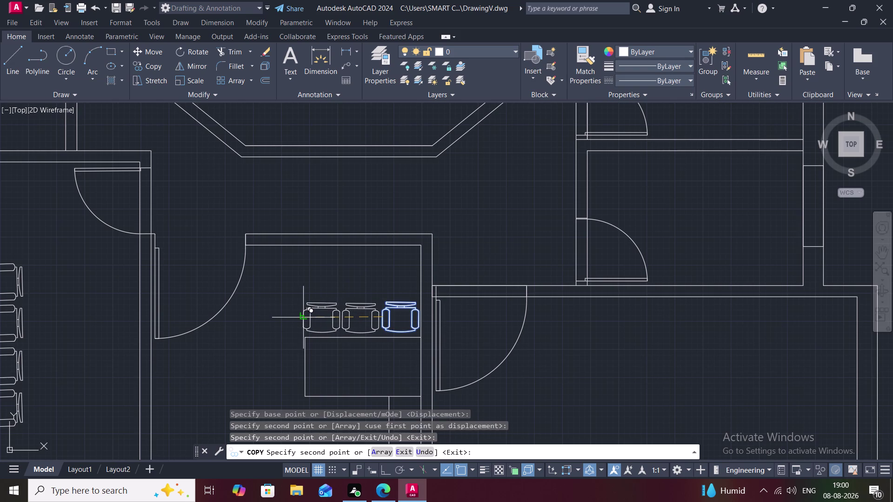
key(Escape)
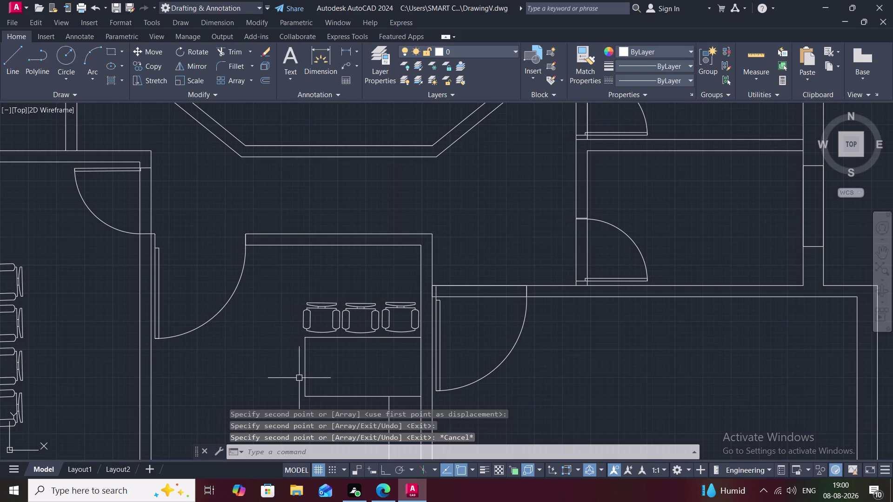
middle_drag(298, 379, 280, 315)
Copy the bottom conference-table chair to a spot just below the counter.
scroll(down, 3)
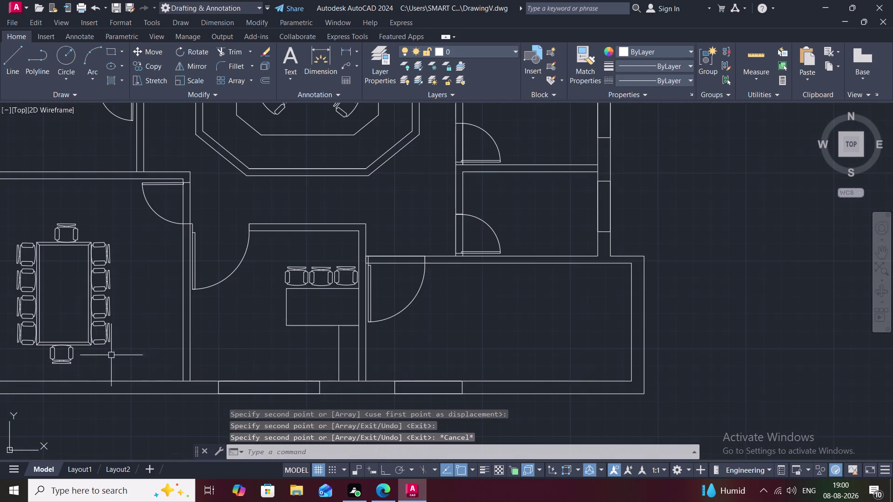
key(c)
text(O)
key(space)
click(68, 357)
right_click(69, 357)
click(68, 357)
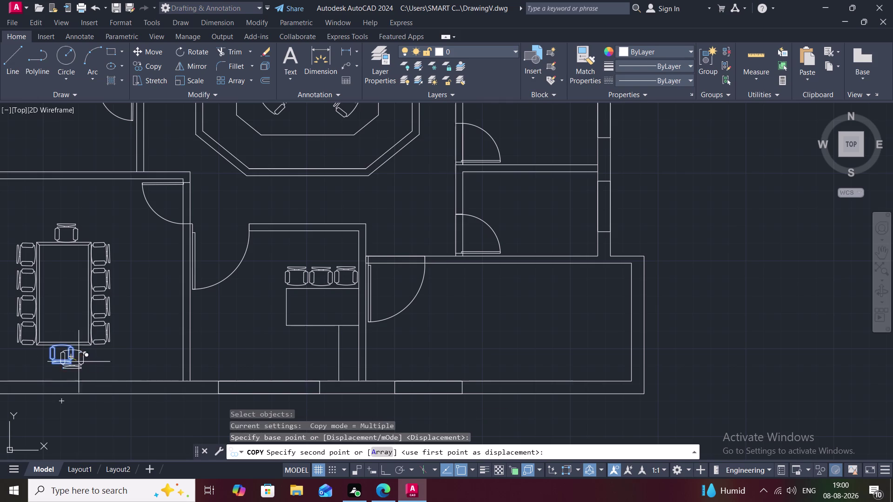
scroll(up, 3)
click(331, 339)
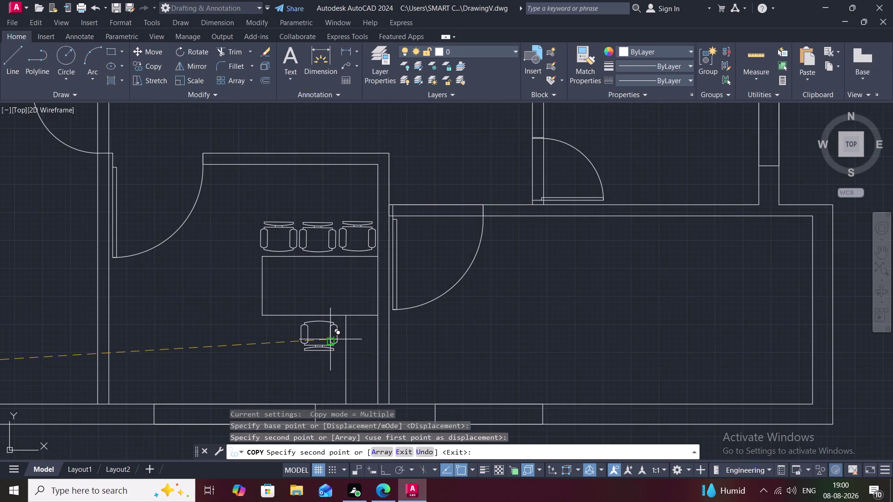
key(Escape)
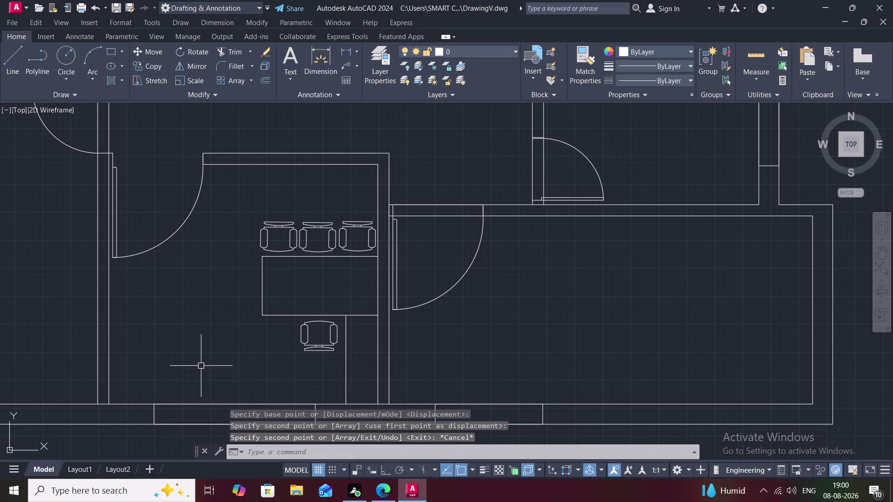
scroll(down, 3)
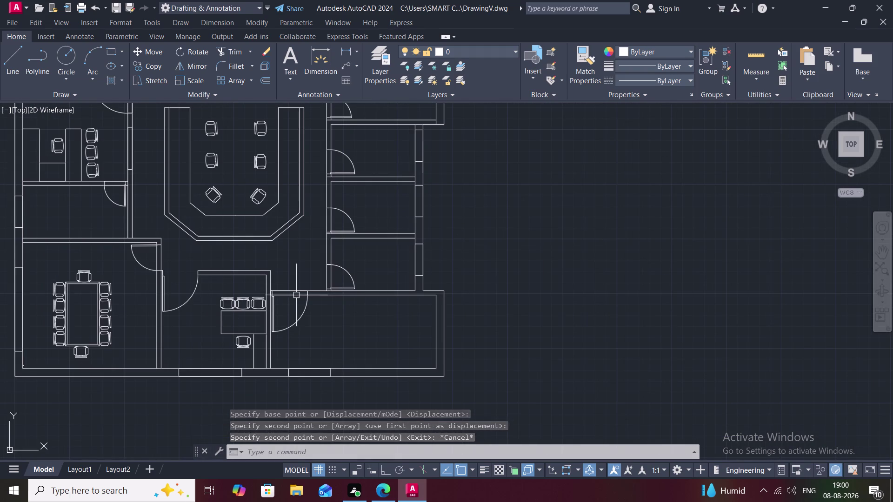
Trim two wall line pieces near the doorway, then cancel trimming.
scroll(up, 3)
text(TR)
key(space)
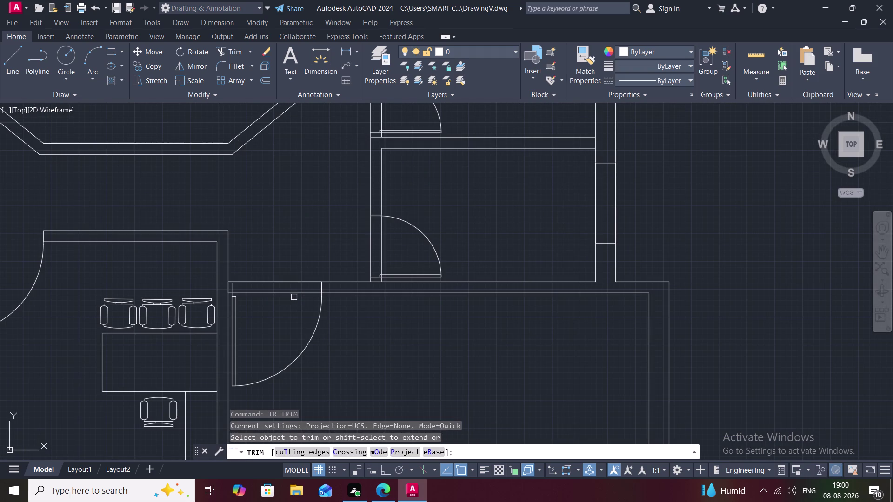
click(293, 295)
click(289, 283)
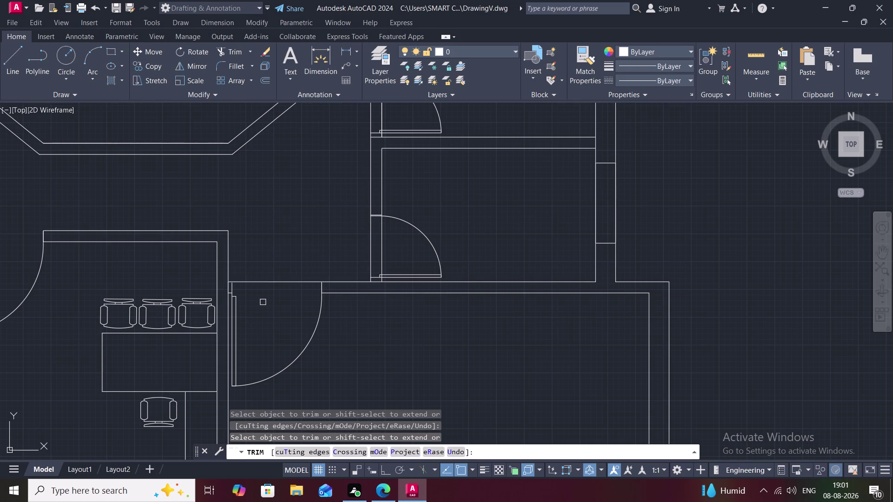
scroll(up, 3)
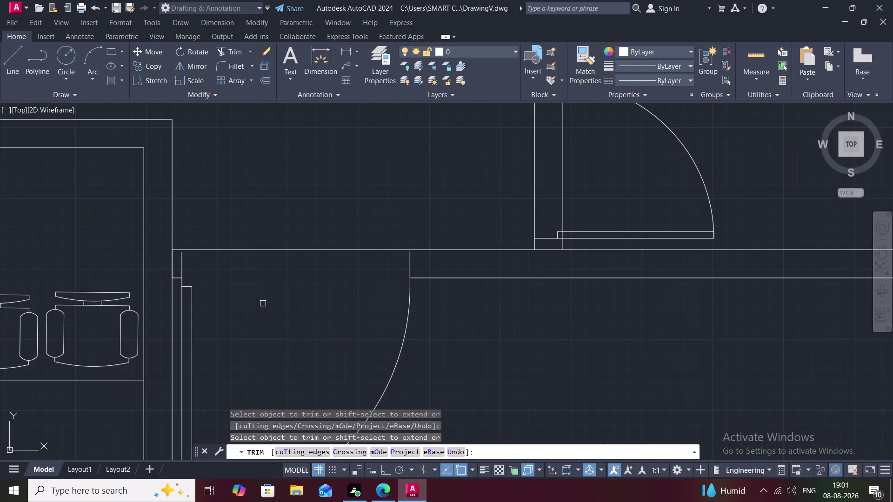
text(L)
key(space)
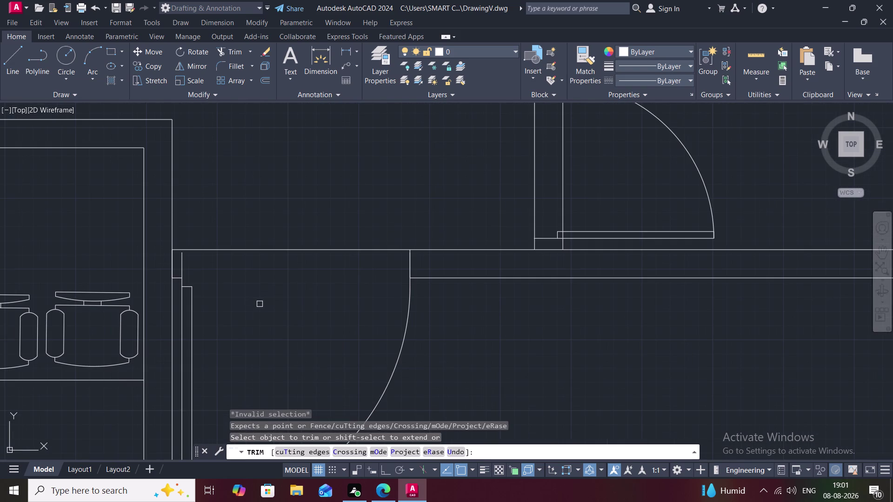
key(Escape)
Start a line at the wall corner and cancel it.
key(l)
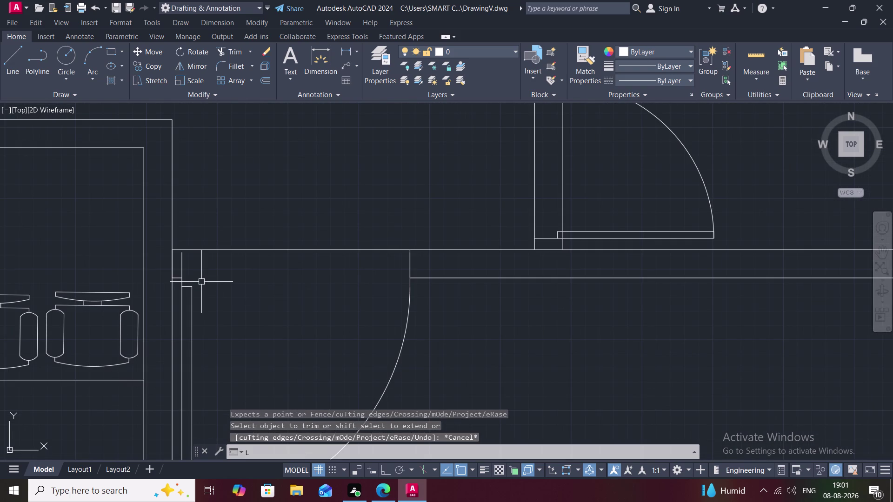
key(space)
click(180, 259)
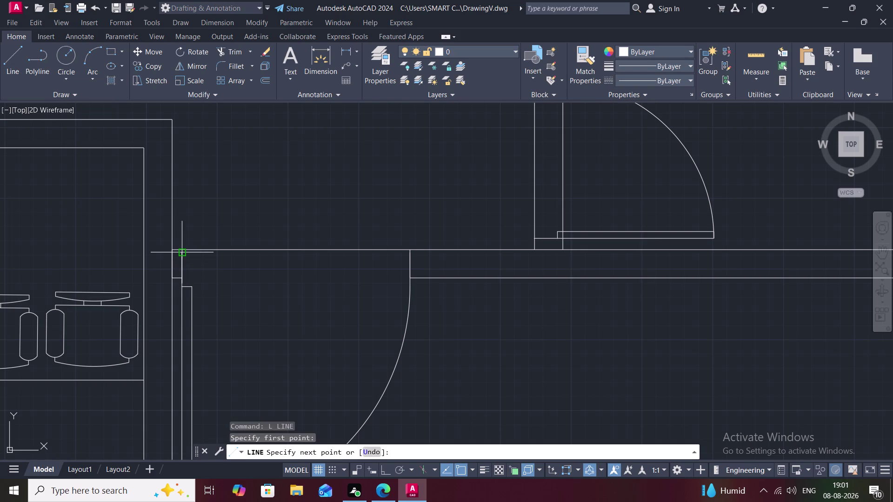
click(182, 250)
key(Escape)
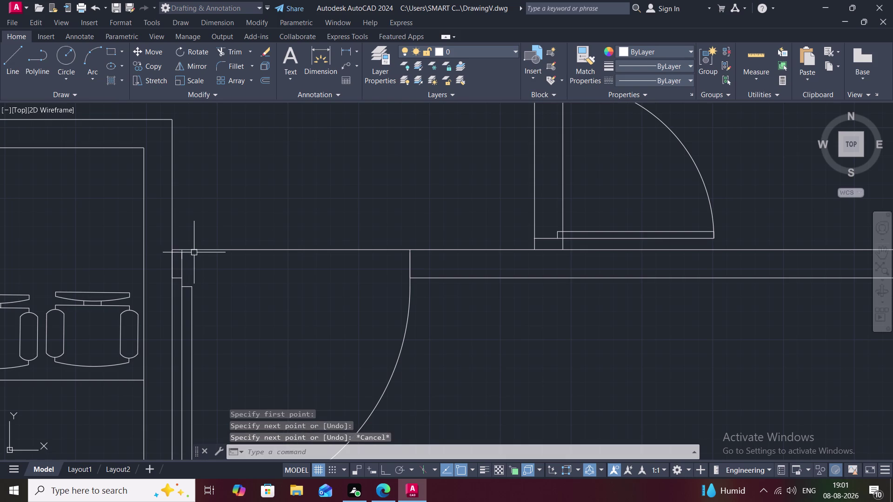
Trim the wall segments across the doorway and by the upper door, then zoom out.
key(t)
text(R)
key(space)
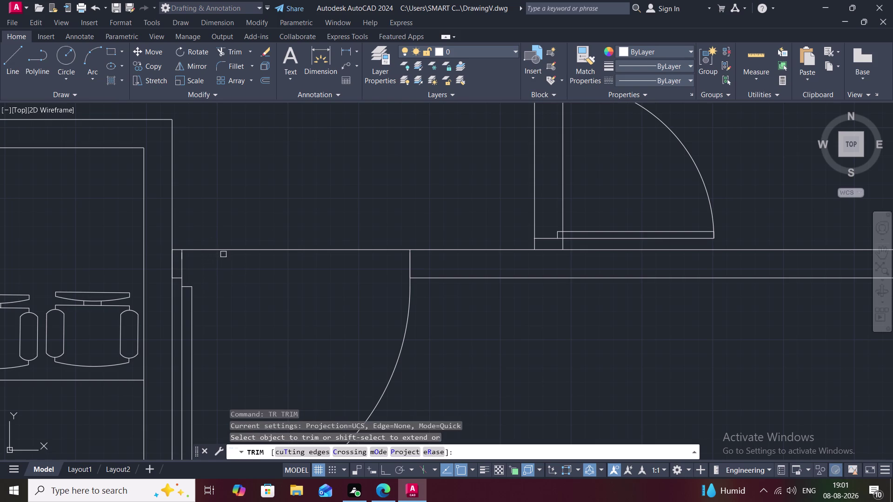
click(231, 252)
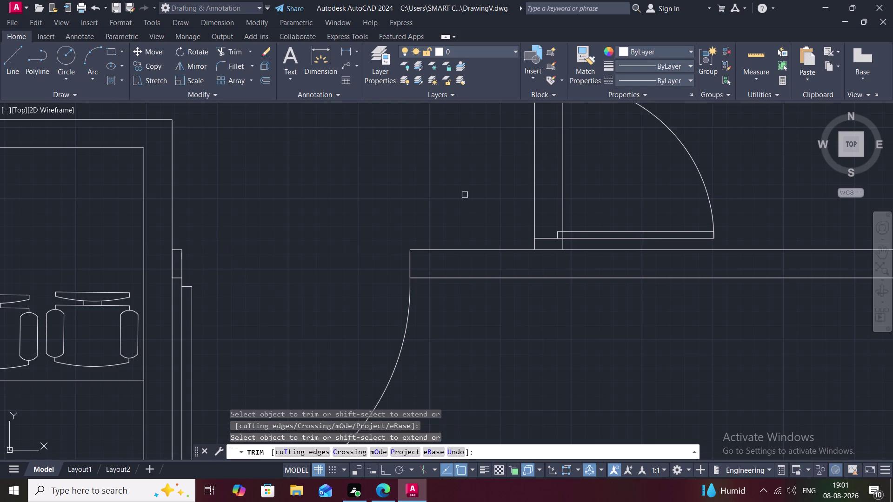
click(534, 204)
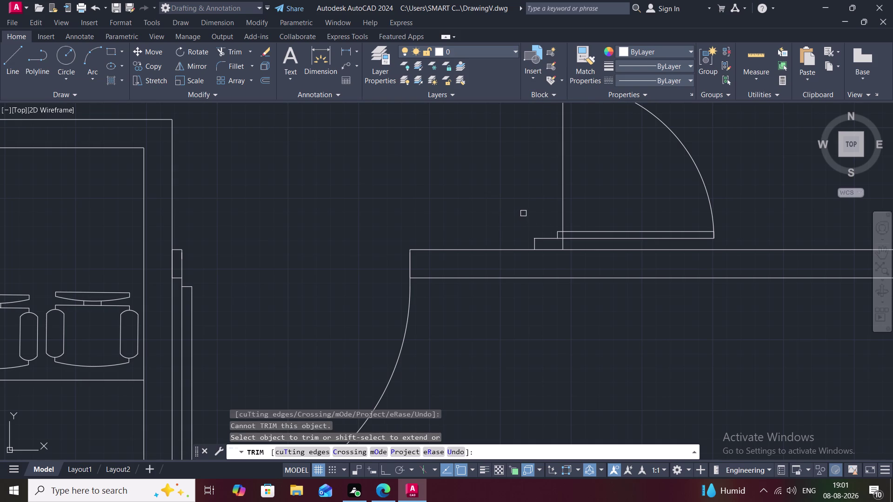
middle_drag(524, 213, 476, 285)
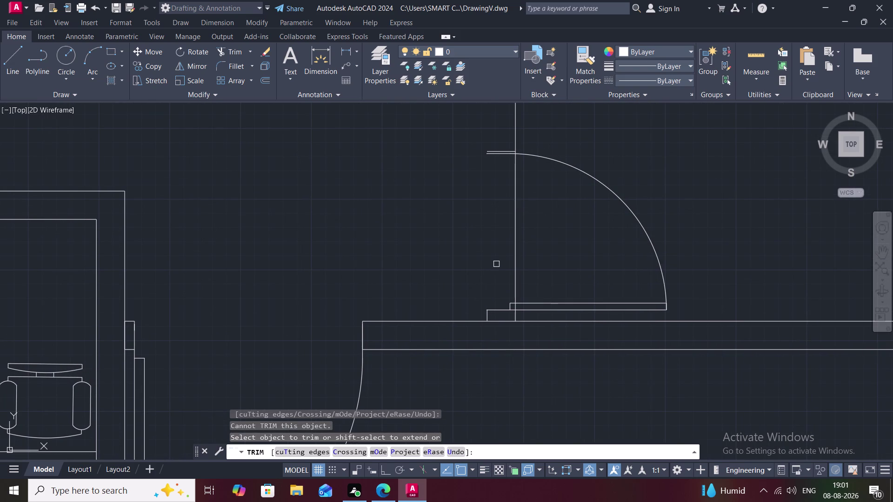
scroll(down, 3)
scroll(down, 3)
scroll(down, 3)
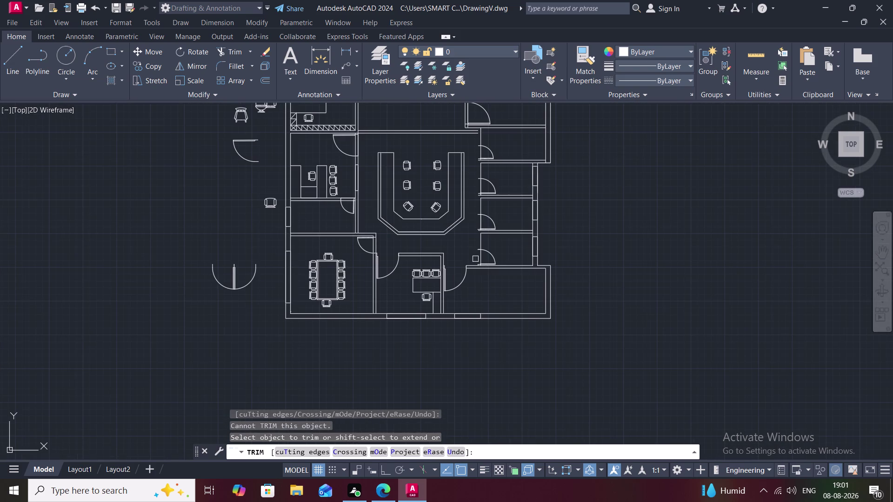
Begin a 4-inch offset on a wall line, then cancel it.
key(Escape)
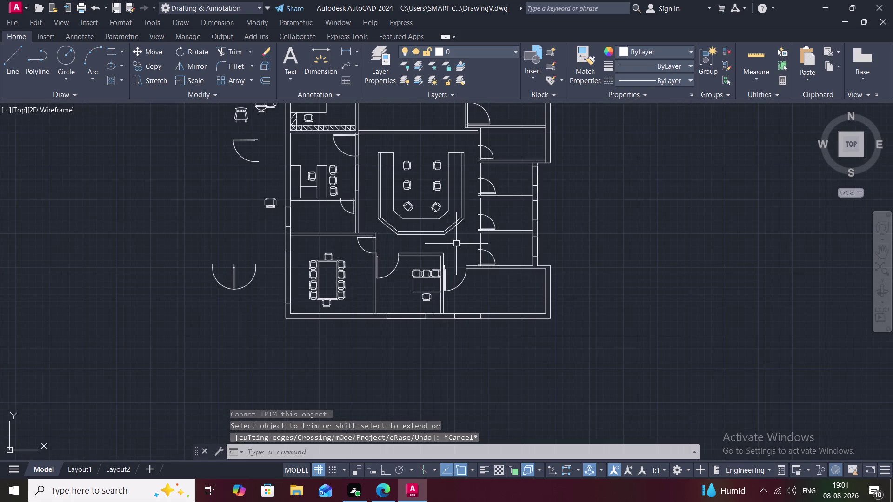
text(O)
key(space)
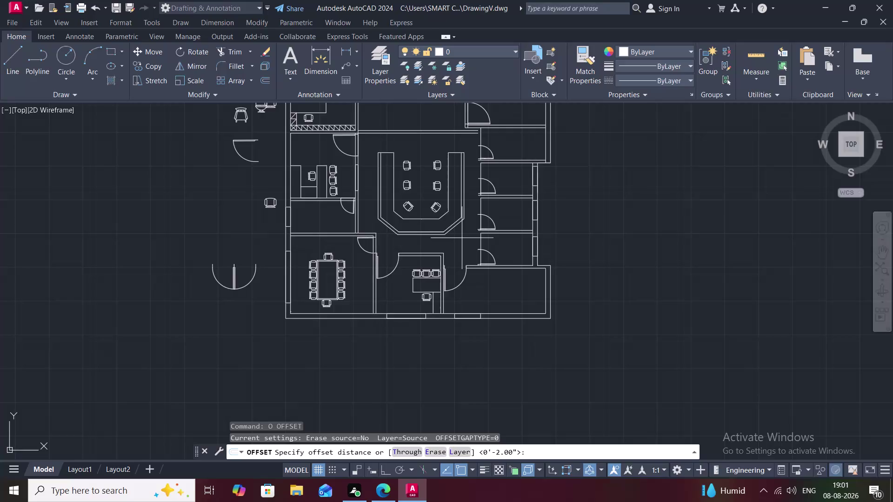
text(4")
key(space)
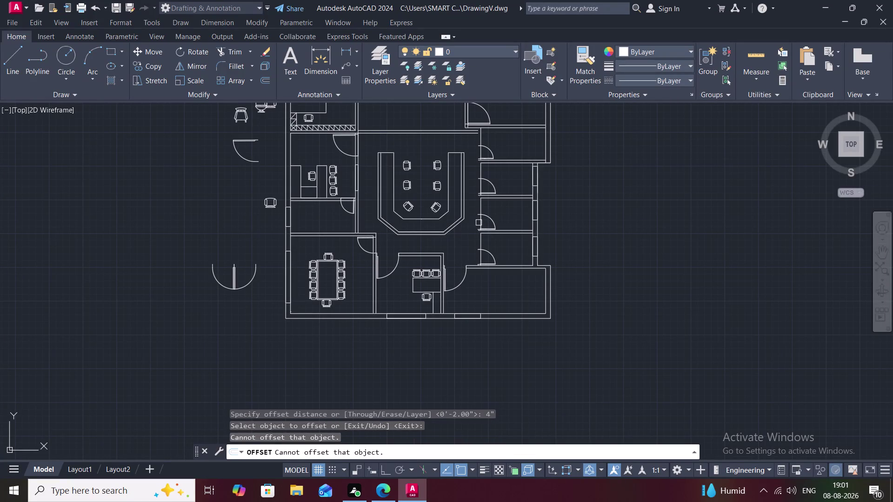
click(478, 223)
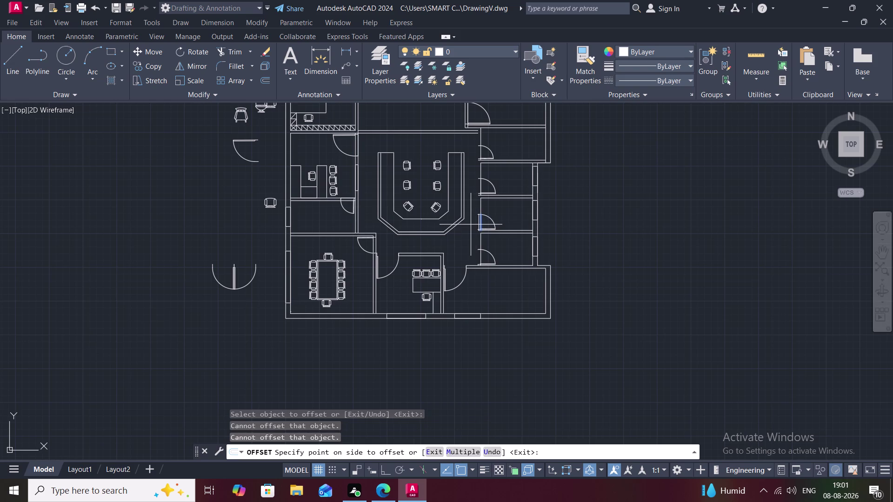
key(Escape)
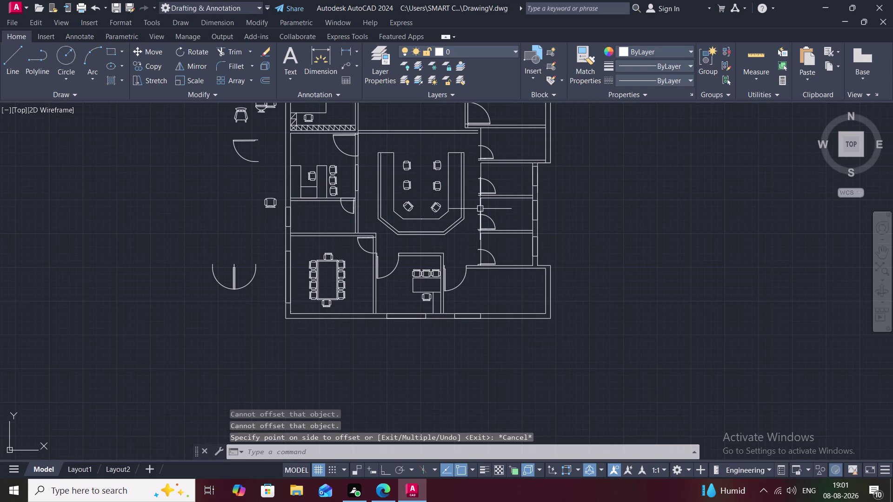
Offset the office wall lines 4 inches toward the corridor side.
text(O)
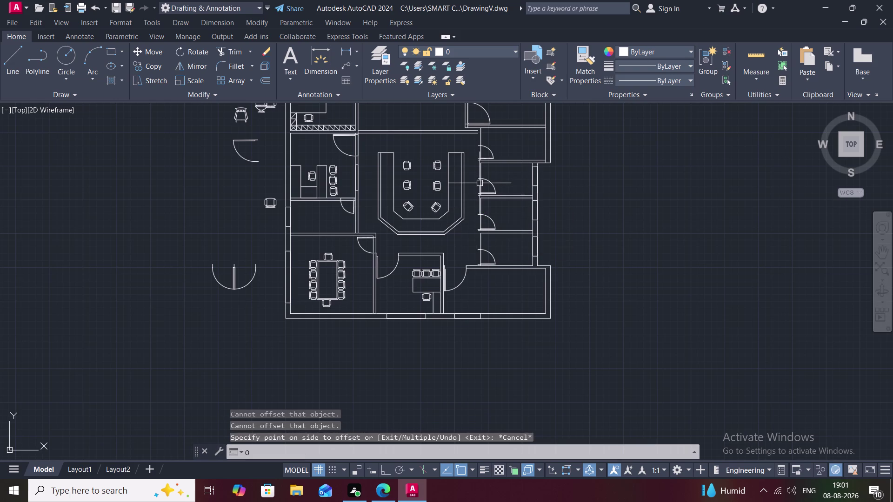
key(space)
key(space)
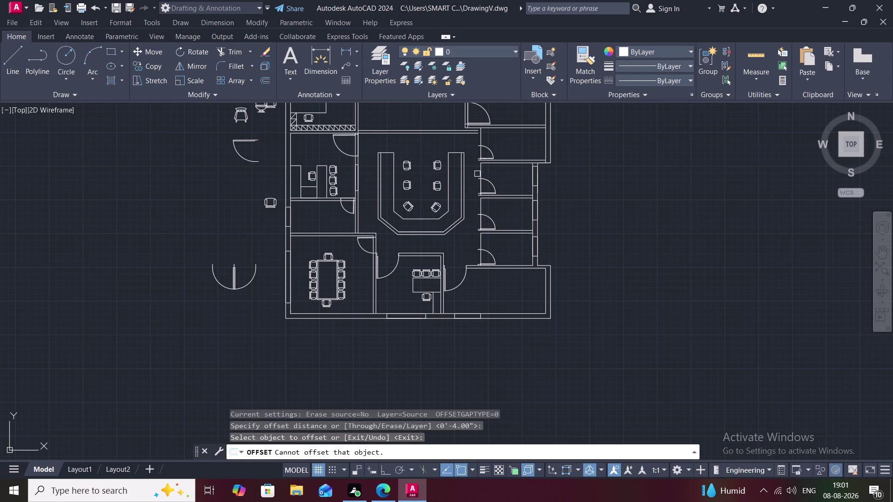
click(481, 173)
click(474, 173)
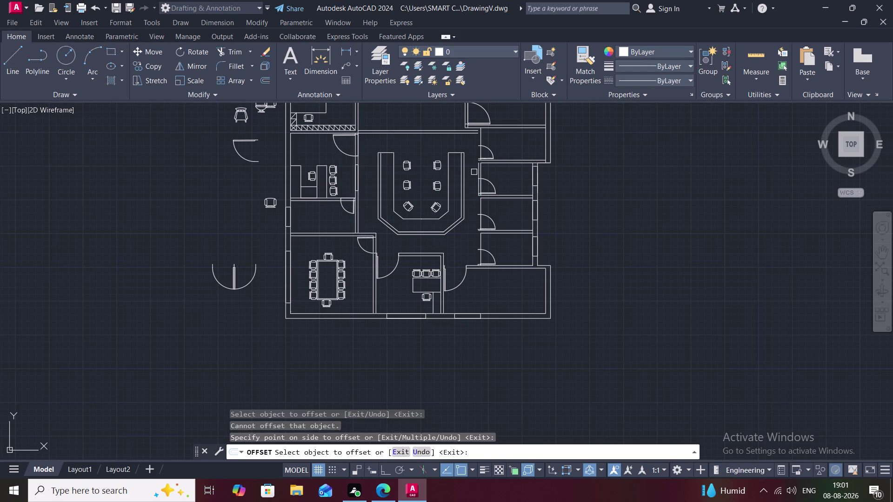
click(481, 136)
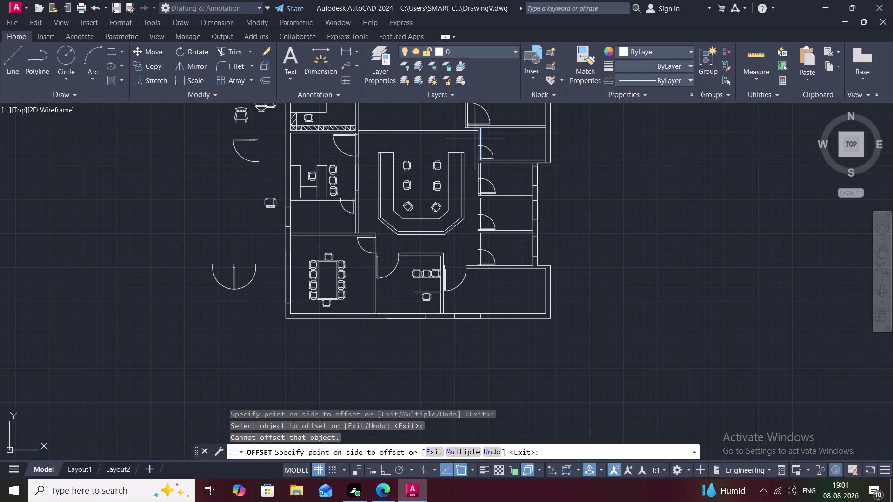
click(474, 139)
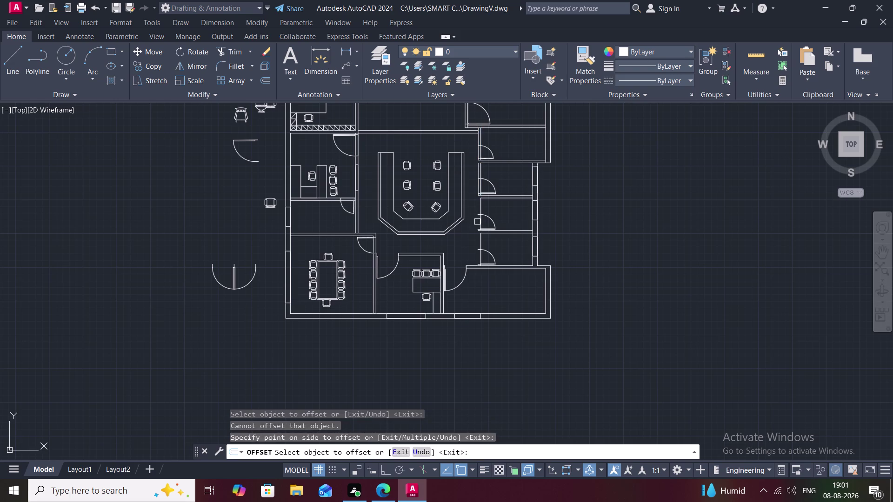
click(481, 208)
click(473, 210)
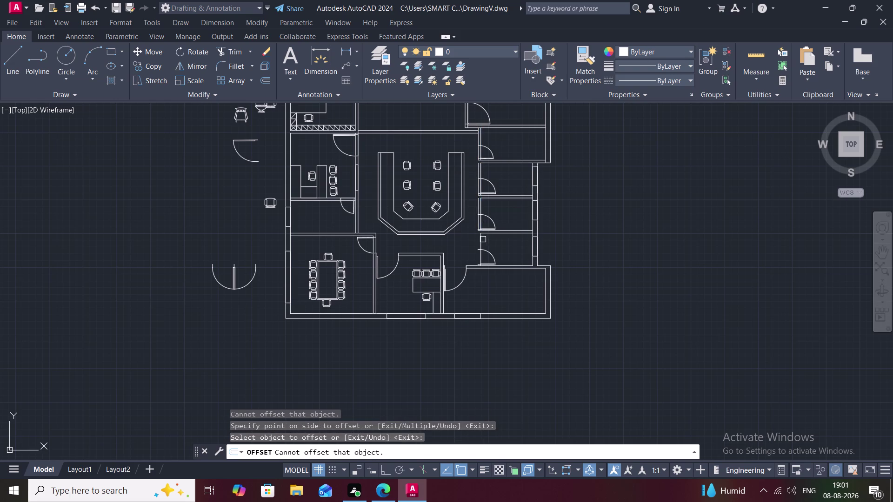
click(483, 240)
click(471, 243)
key(Escape)
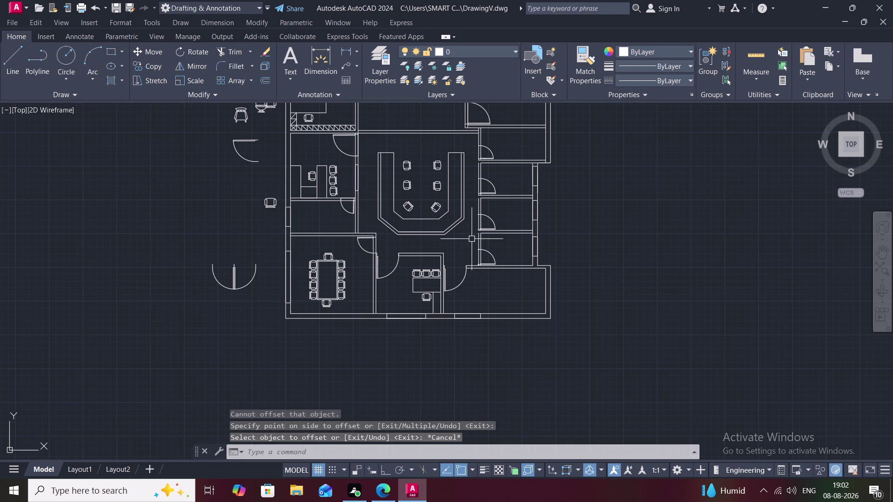
Pan along the right-hand office walls and cancel an RX command attempt.
middle_drag(471, 239, 456, 331)
scroll(up, 3)
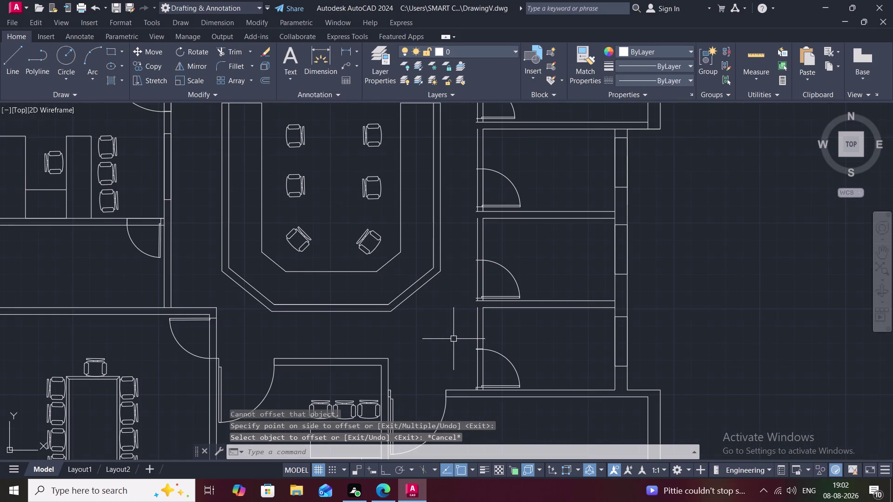
middle_drag(453, 339, 458, 368)
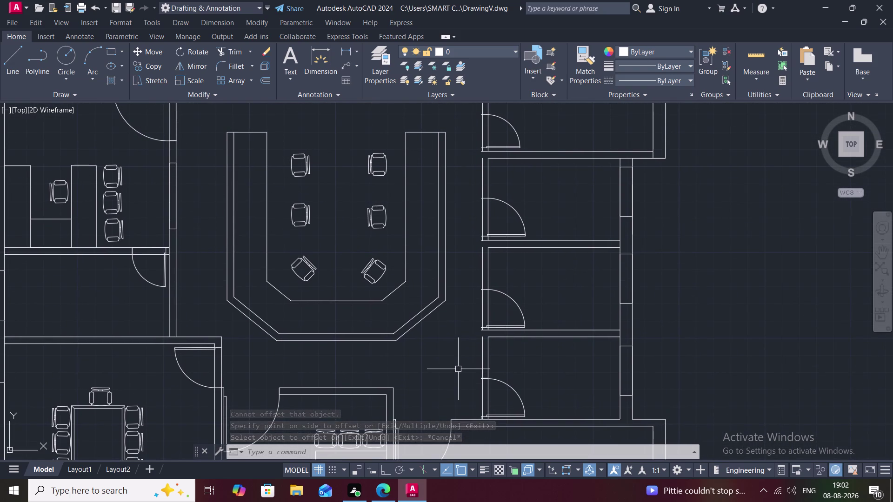
text(RX)
key(space)
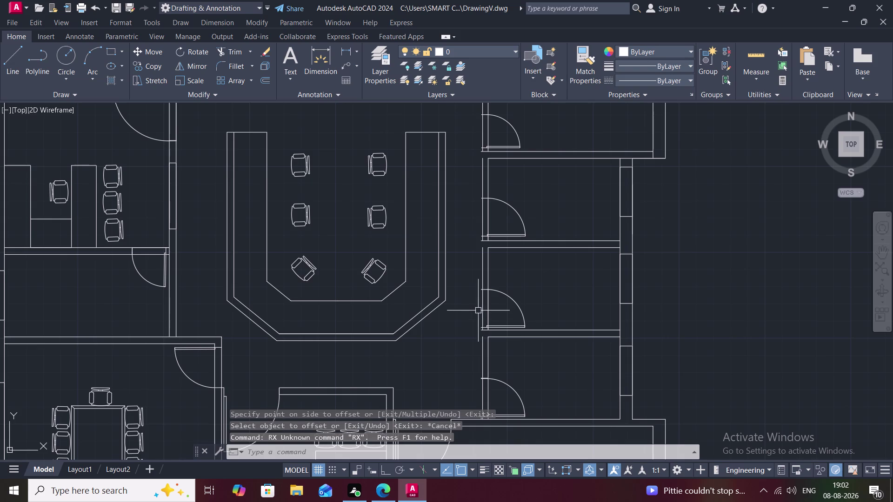
key(Escape)
scroll(down, 3)
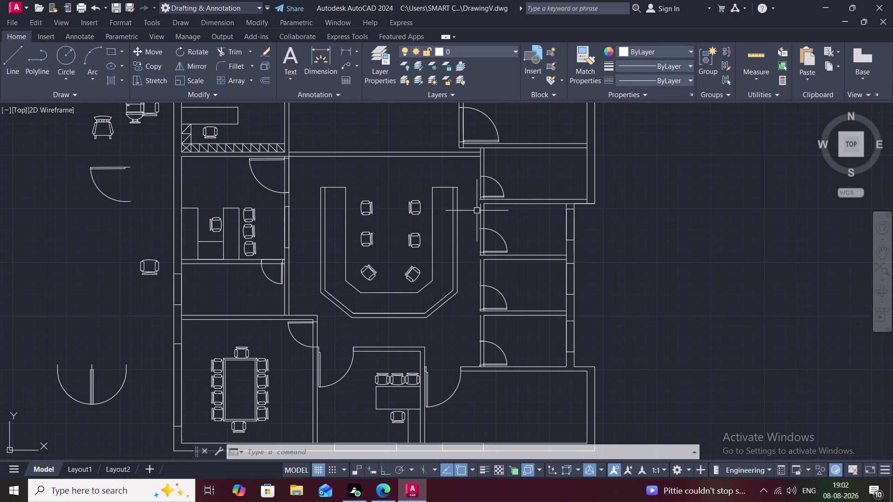
key(Escape)
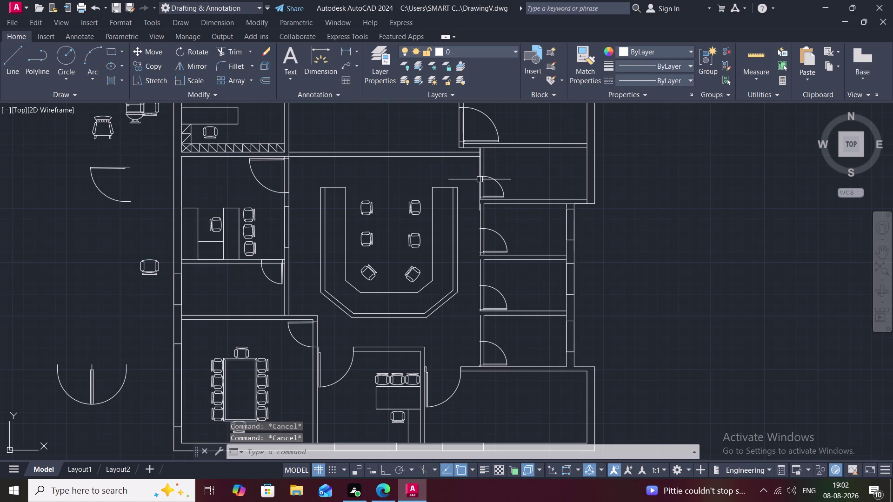
Inspect the new wall lines, then delete four wall lines beside the right doorways.
click(480, 180)
click(482, 214)
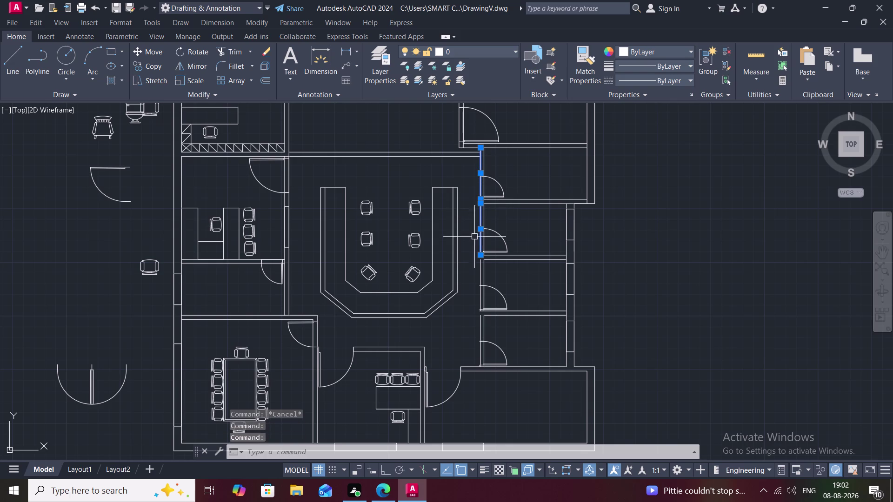
click(481, 306)
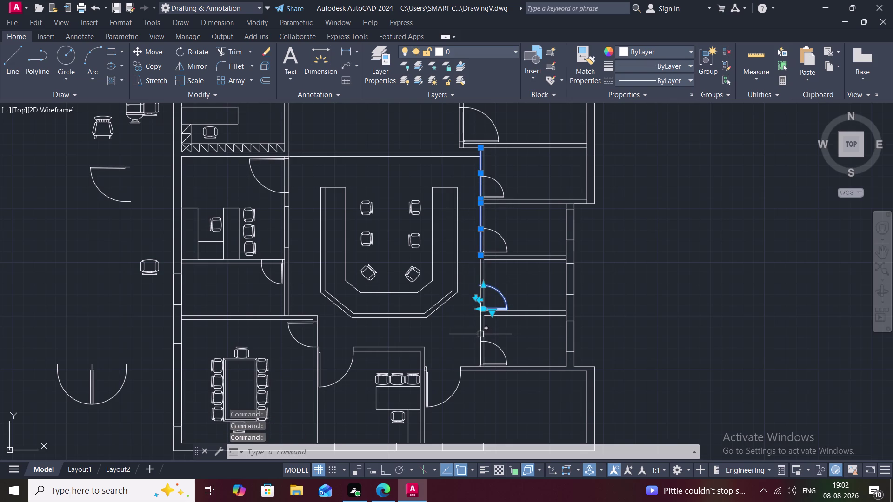
key(Escape)
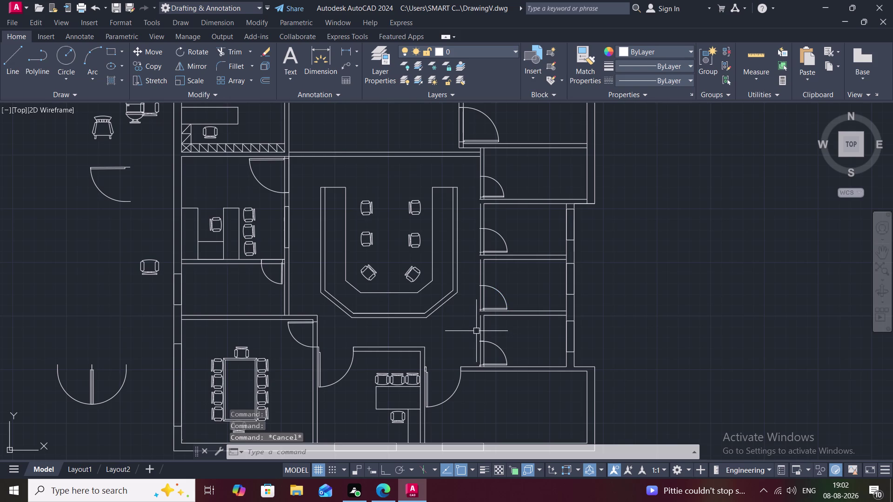
click(480, 333)
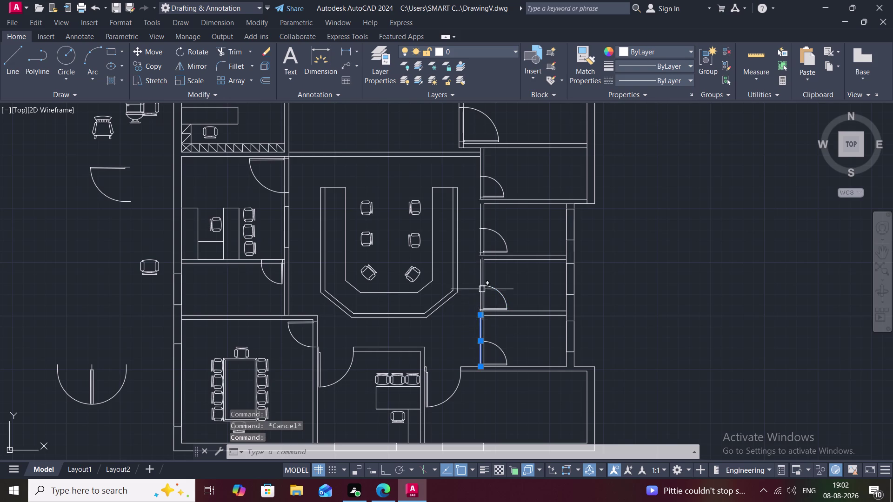
click(480, 273)
click(480, 237)
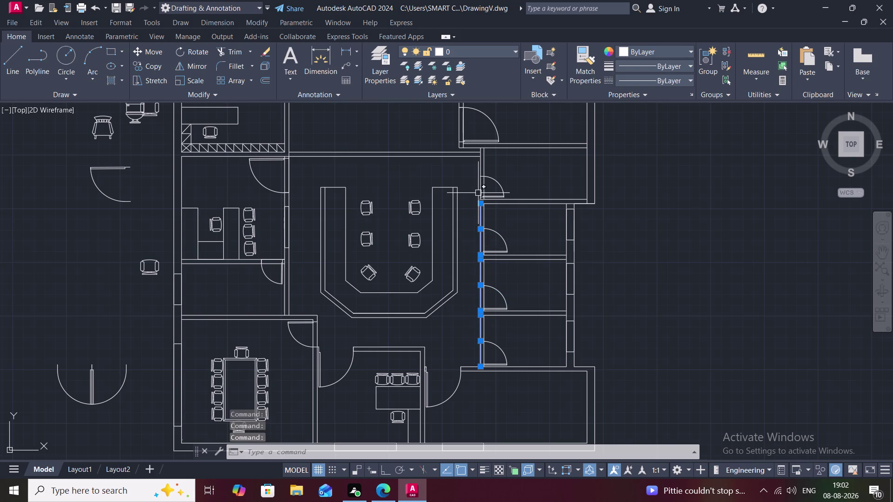
click(478, 191)
key(Delete)
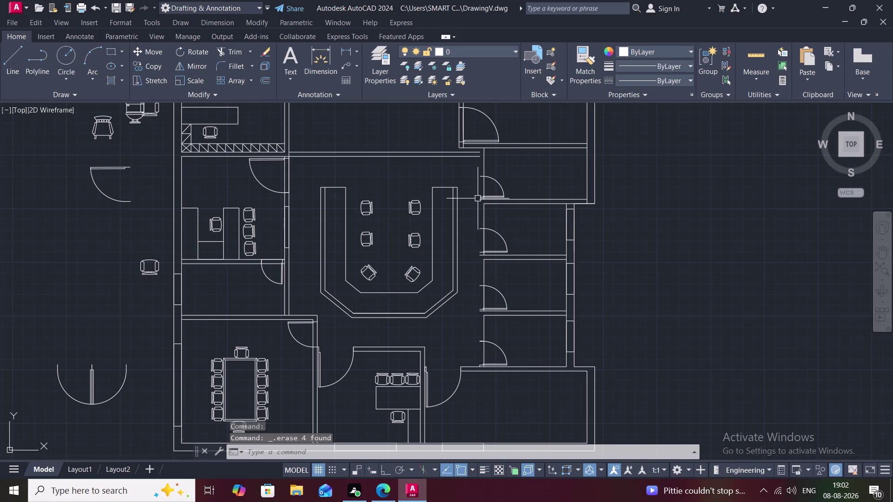
Offset the wall lines near the upper doorways by 5 inches.
text(O)
key(space)
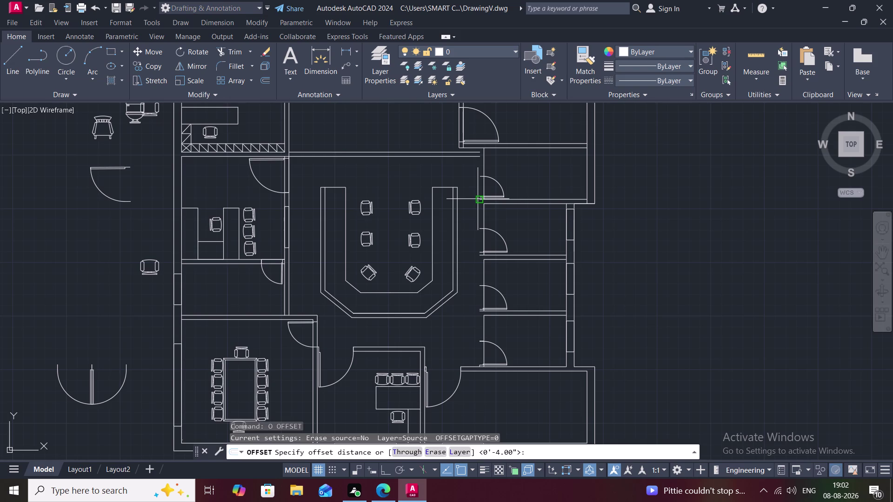
key(5)
key(shift+quotedbl)
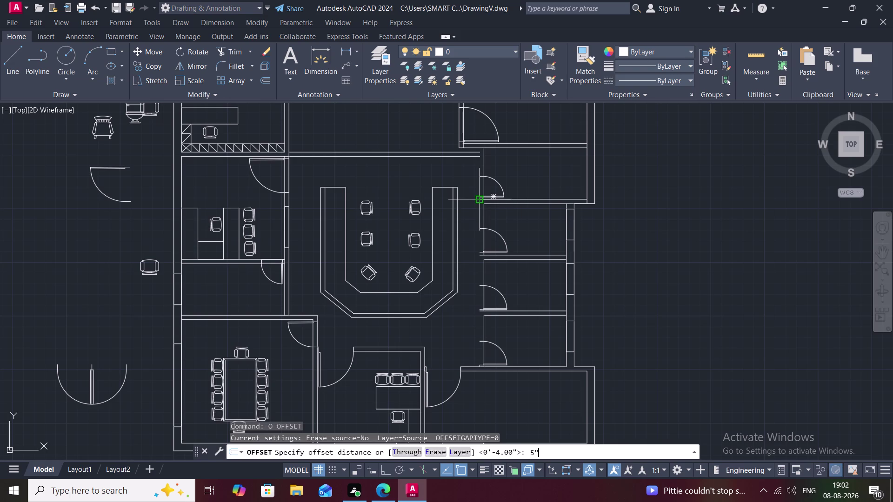
key(space)
click(484, 210)
click(480, 208)
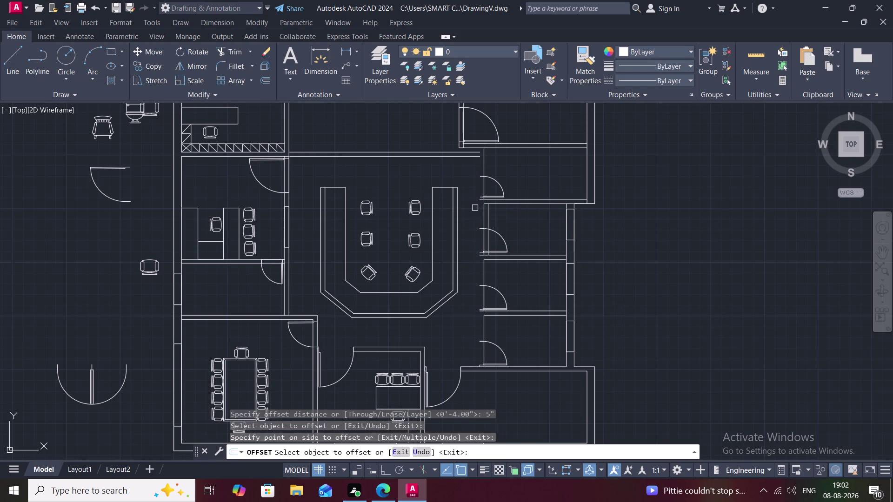
click(484, 210)
click(475, 210)
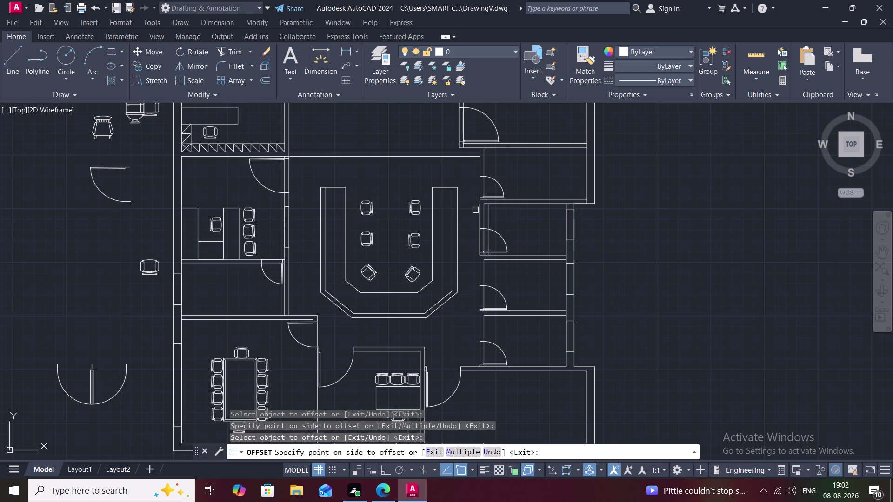
click(484, 186)
click(482, 185)
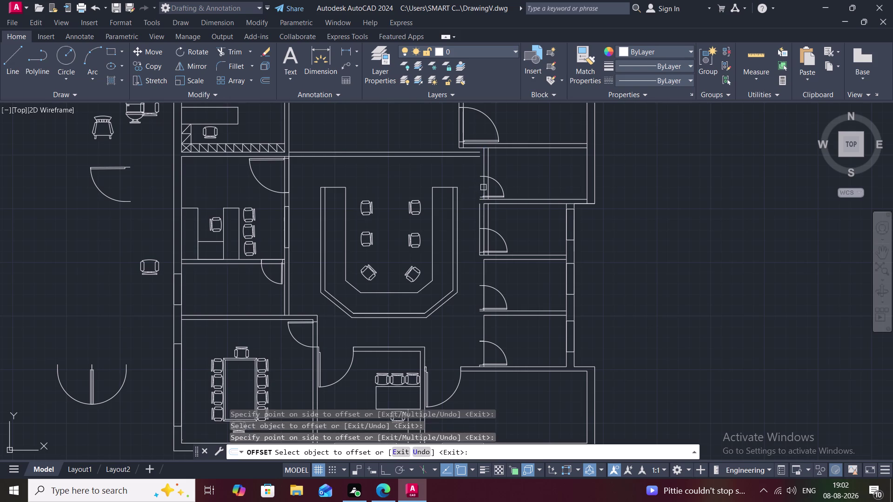
click(484, 187)
click(476, 186)
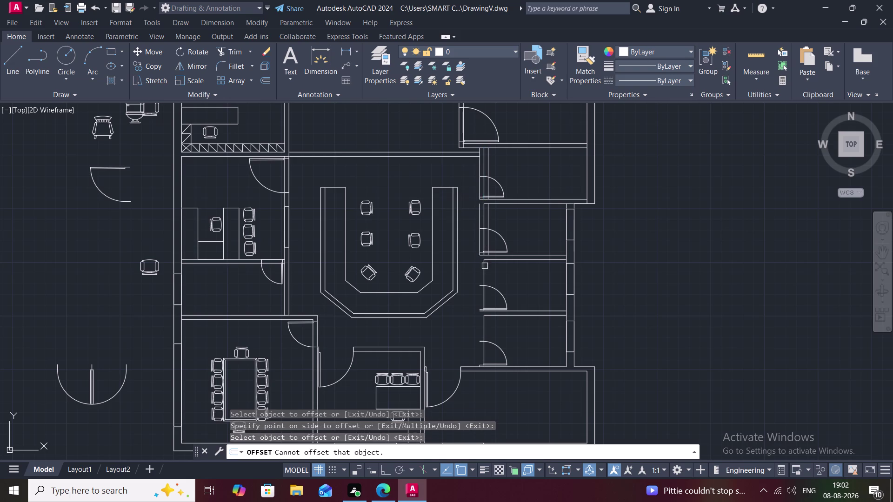
Offset the lower wall lines by the doorways 5 inches as well.
click(484, 266)
click(481, 270)
click(481, 319)
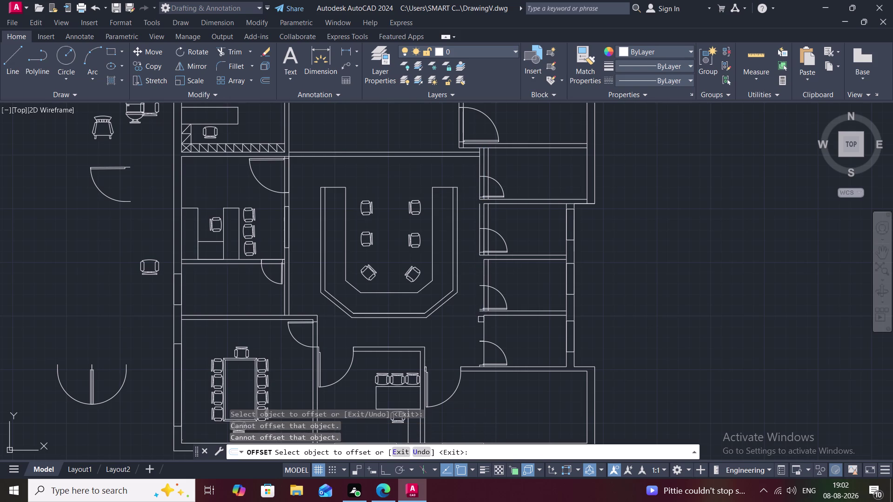
click(483, 326)
click(478, 331)
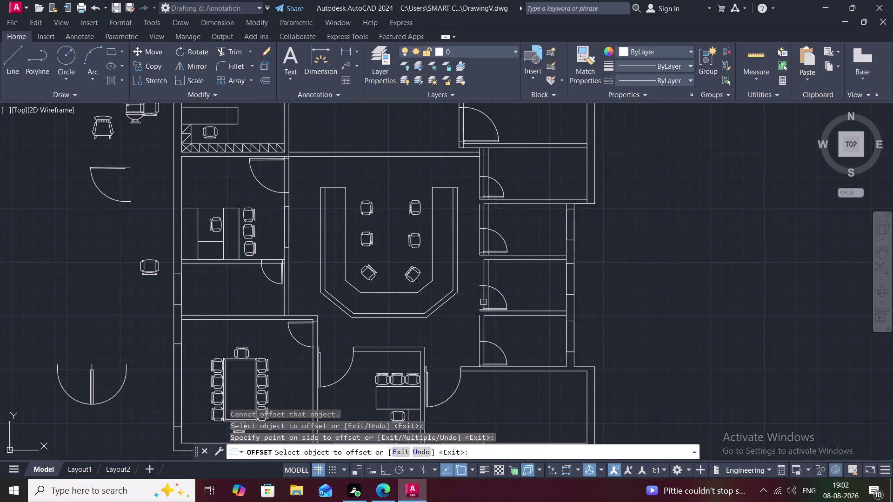
click(484, 303)
click(478, 304)
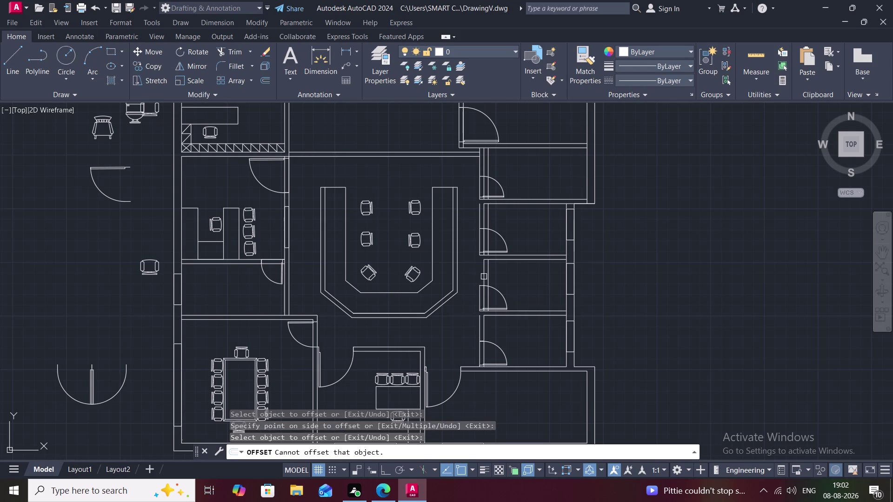
click(484, 276)
click(475, 276)
key(Escape)
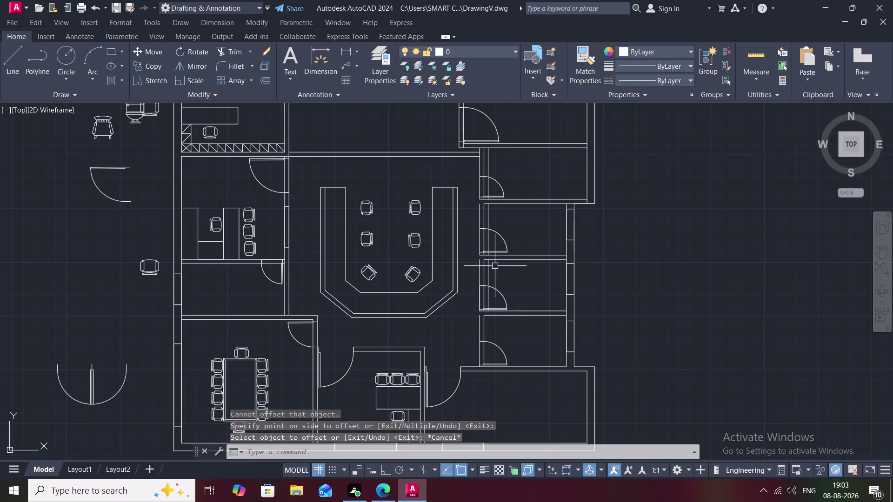
Erase three more stray wall lines beside the right-side doorways.
key(t)
key(Escape)
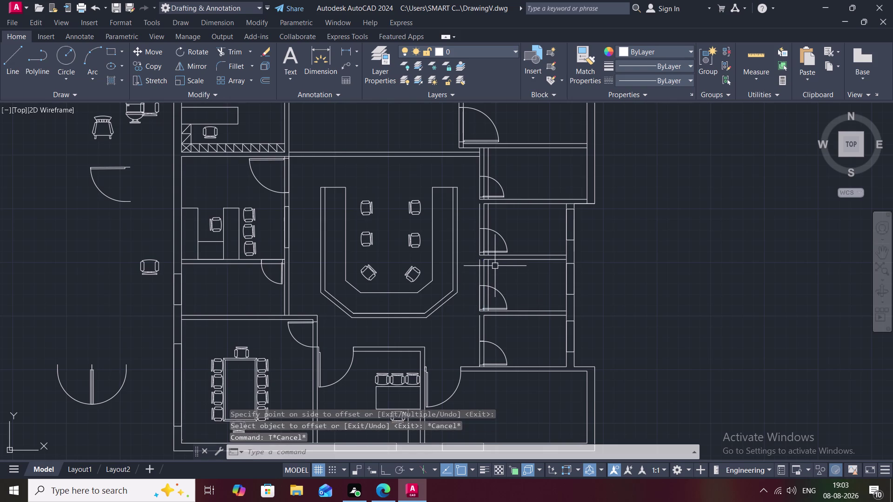
click(488, 278)
click(487, 232)
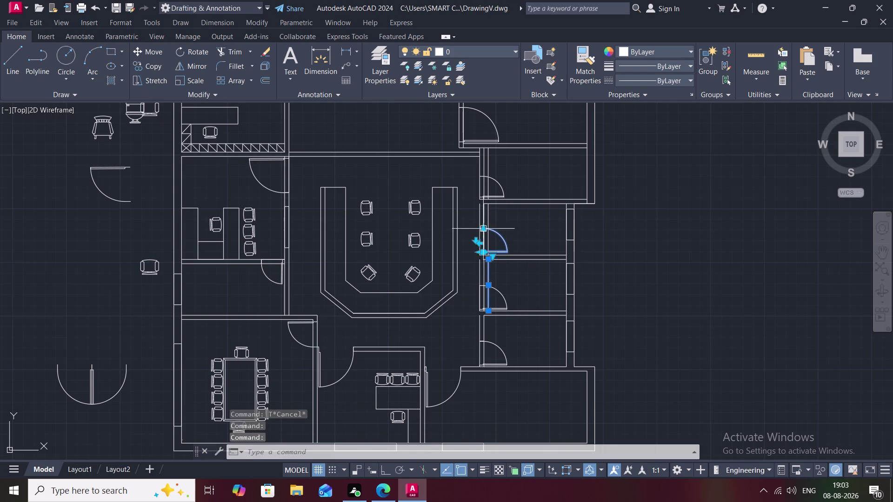
key(Escape)
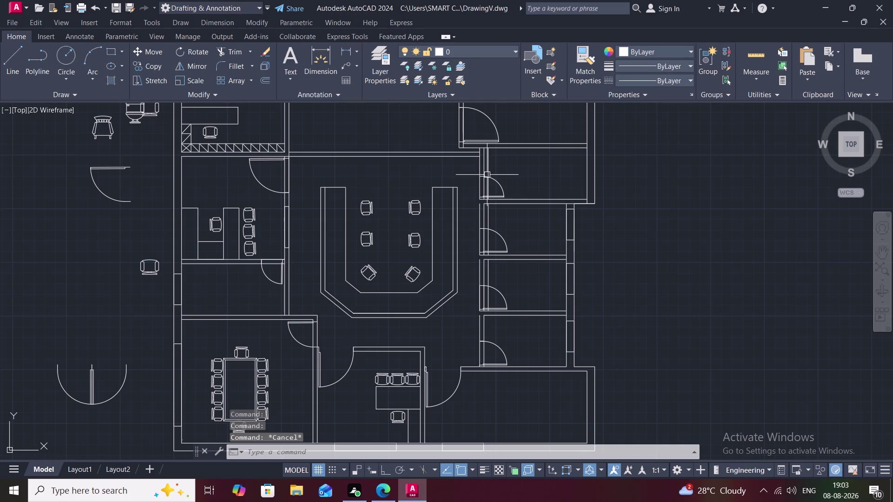
click(488, 166)
click(488, 219)
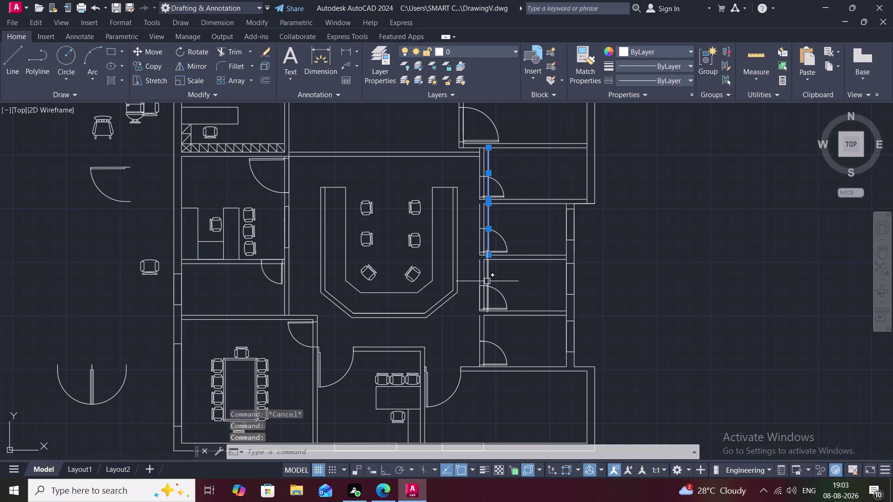
click(487, 281)
key(Delete)
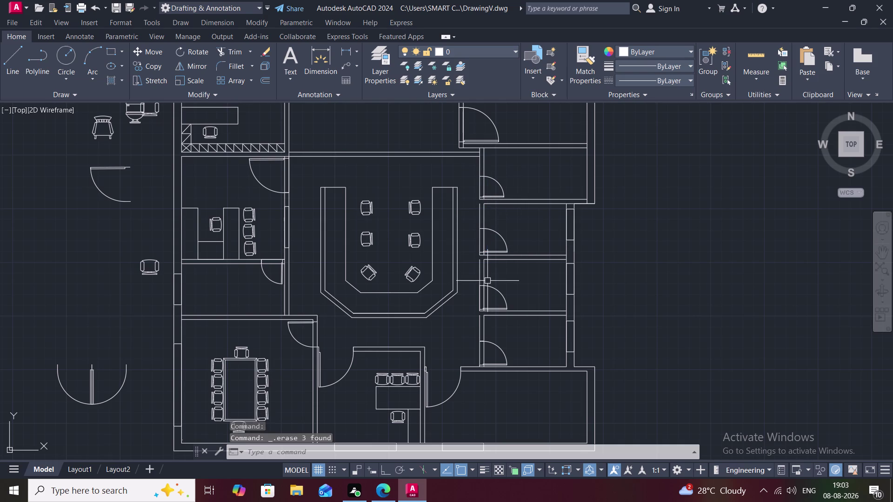
Start the EXTEND command (EX) to extend lines to a boundary.
text(E)
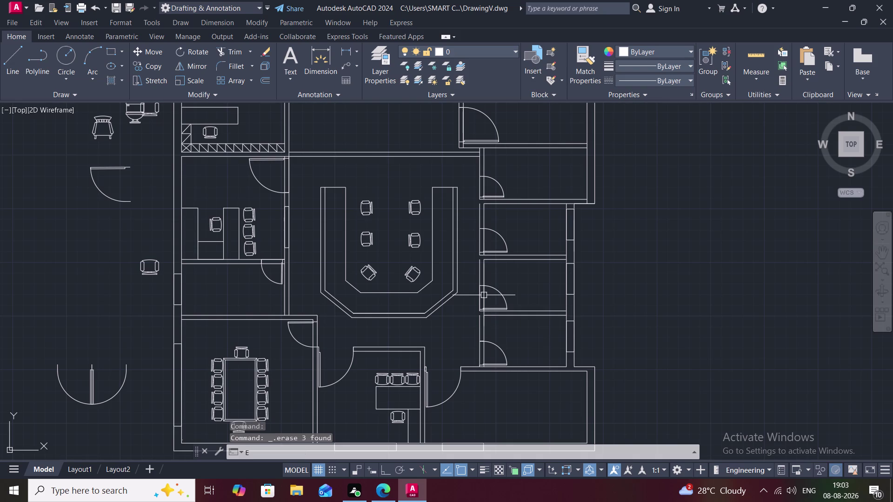
text(X)
key(space)
Extend two more wall lines toward the corridor doorways, then end extending.
click(477, 329)
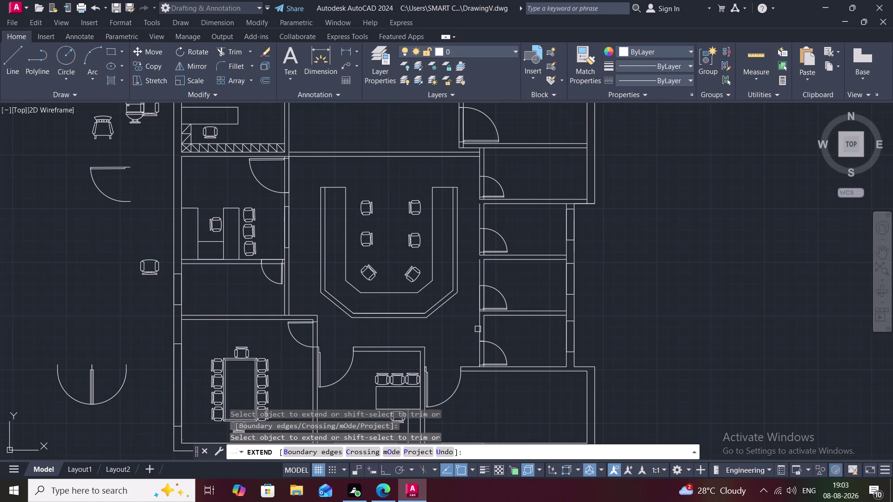
click(478, 268)
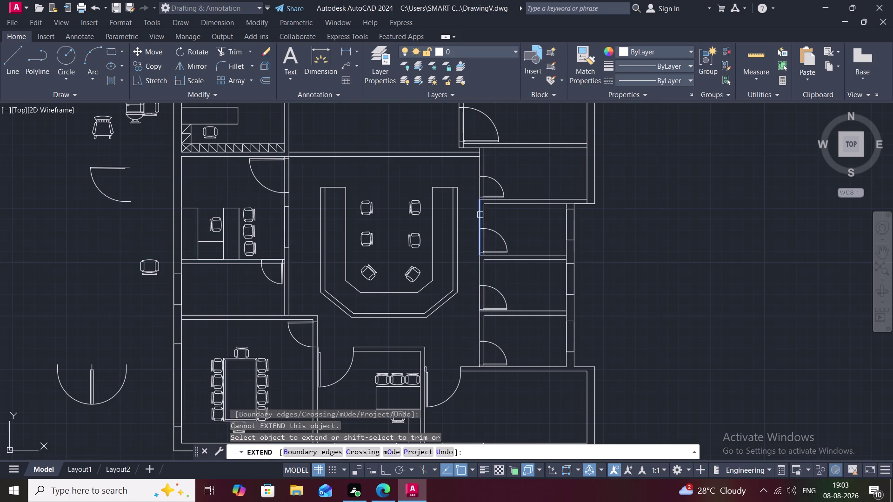
click(480, 214)
key(Escape)
Trim the wall lines crossing the upper and lower right-hand doorways.
middle_drag(476, 187, 462, 204)
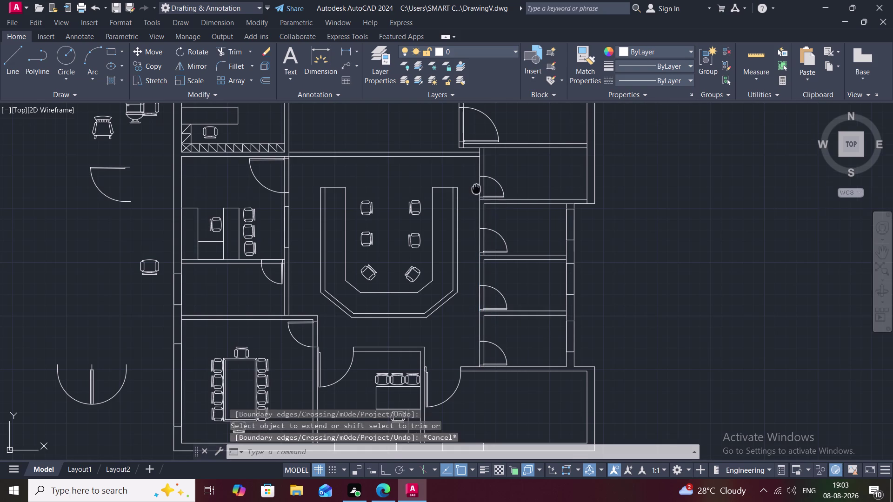
middle_drag(462, 204, 371, 313)
scroll(up, 3)
middle_drag(384, 316, 414, 234)
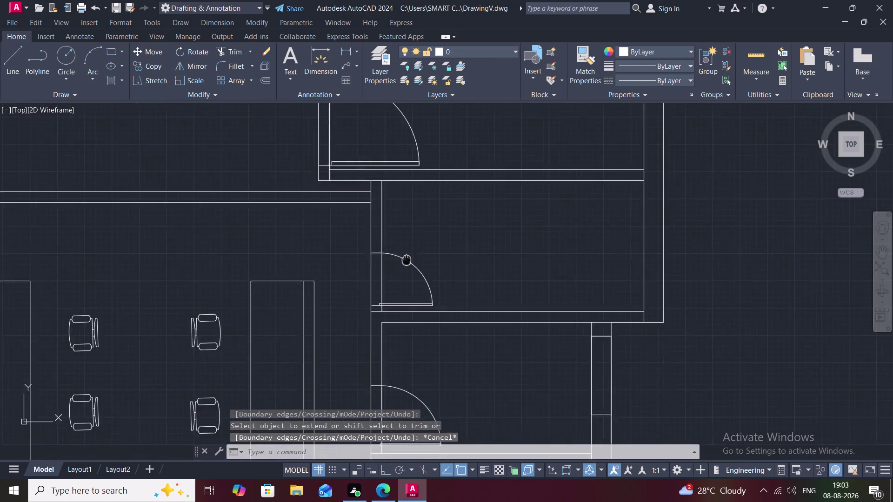
middle_drag(413, 234, 417, 221)
text(TR)
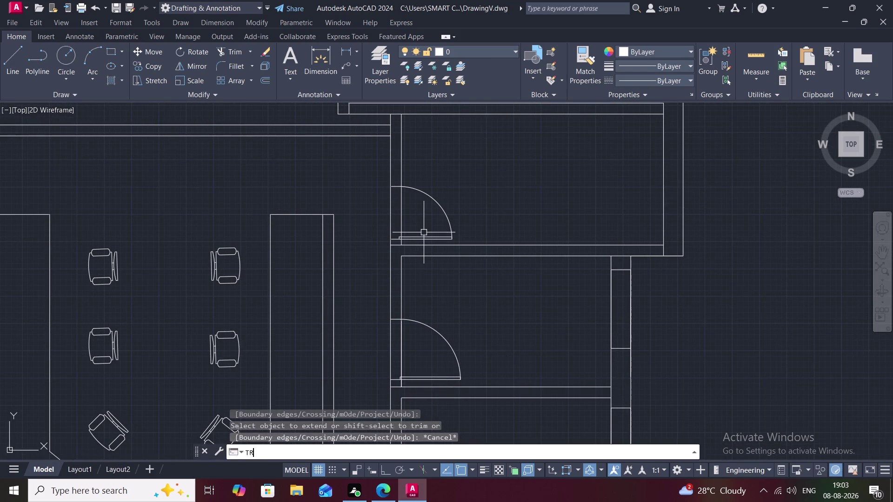
key(space)
click(400, 209)
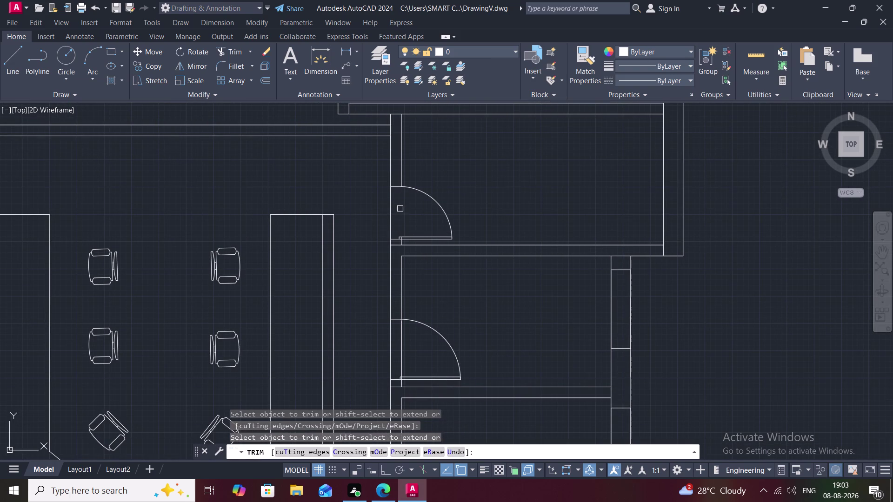
click(401, 333)
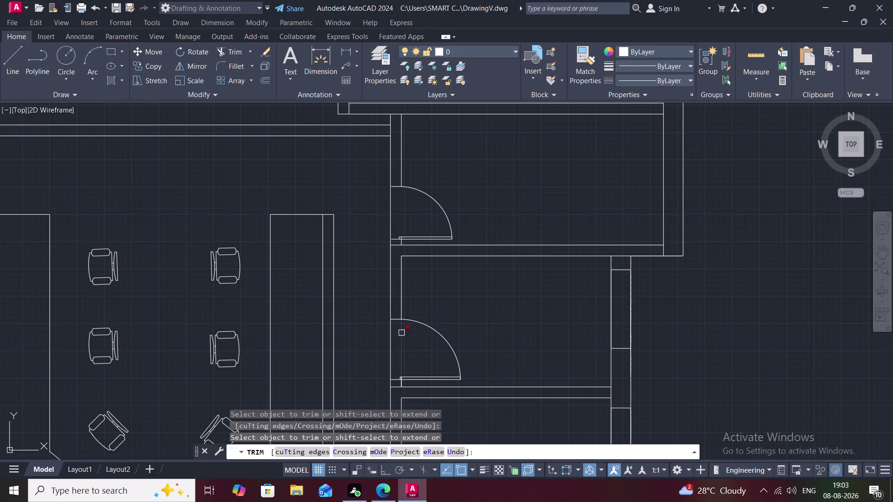
click(403, 335)
scroll(down, 3)
Trim the wall line at the middle doorway and the leftover wall segments.
middle_drag(403, 335, 360, 182)
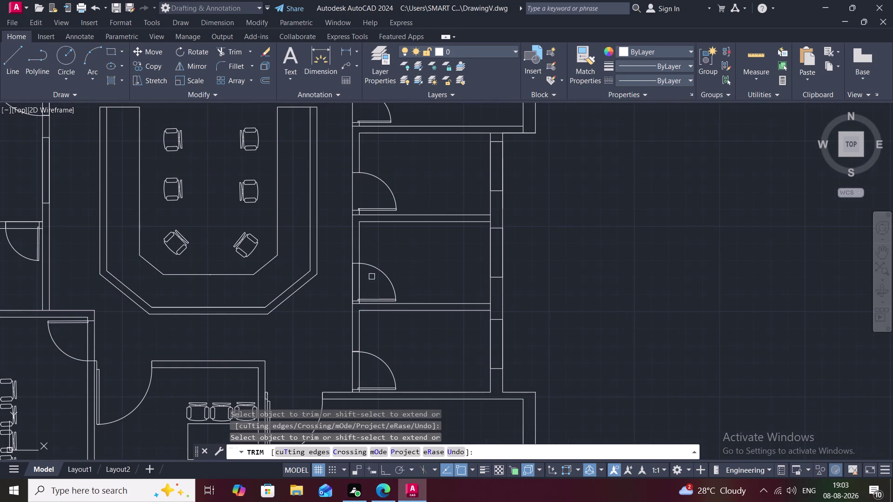
click(360, 285)
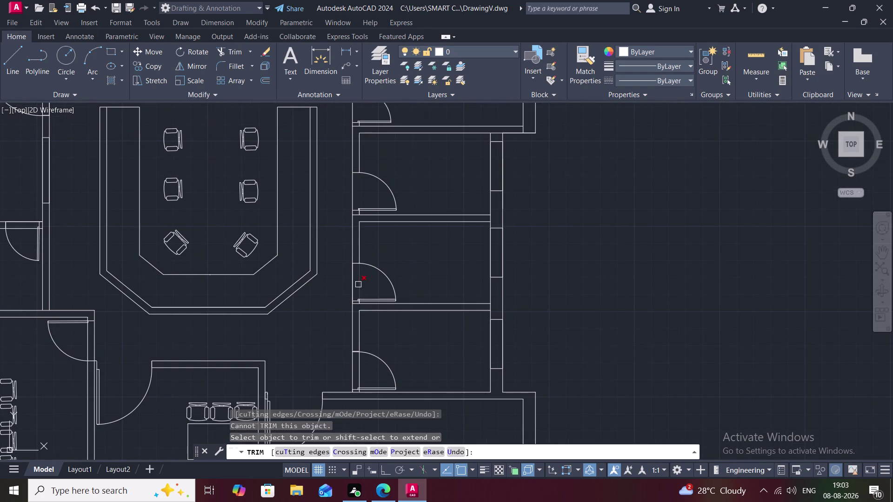
click(359, 285)
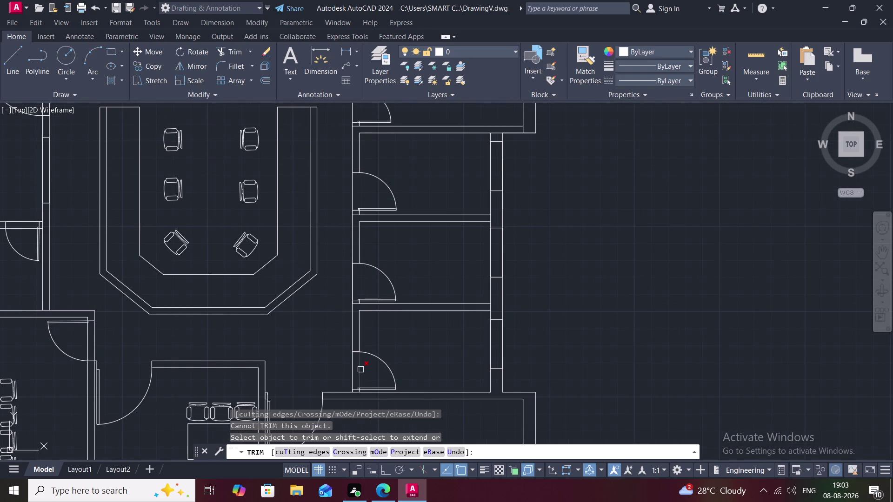
click(361, 370)
click(350, 364)
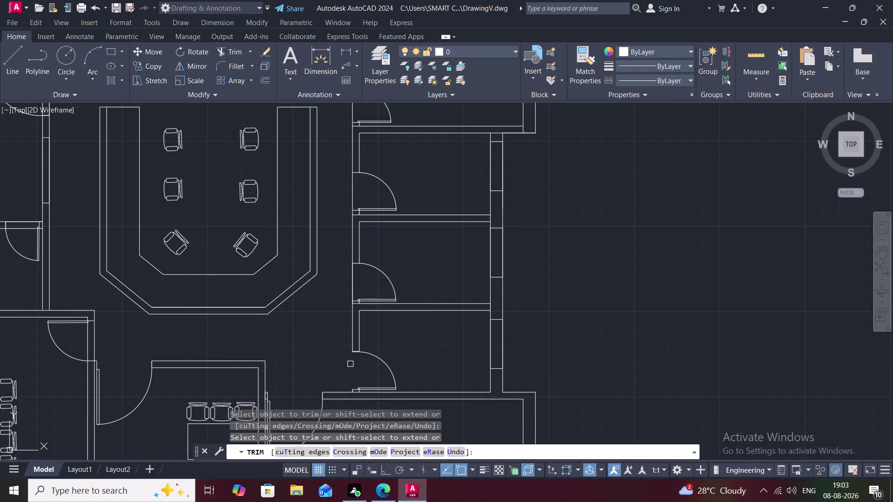
click(353, 277)
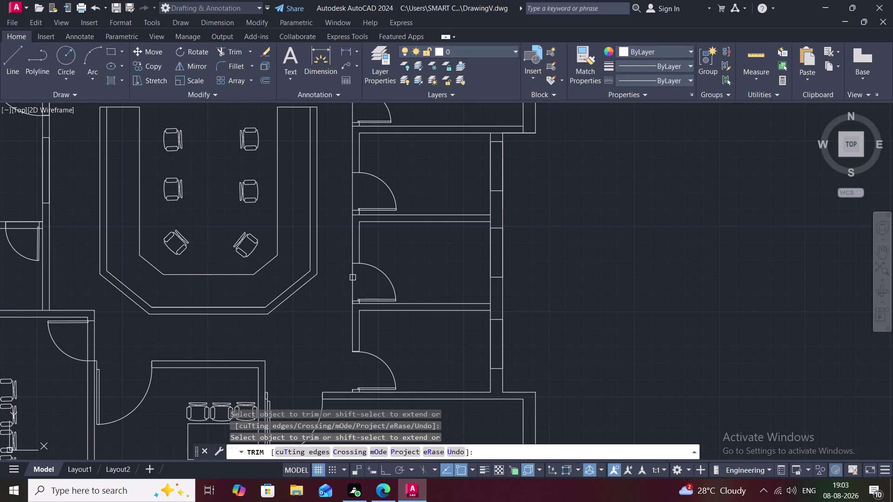
click(352, 277)
scroll(down, 3)
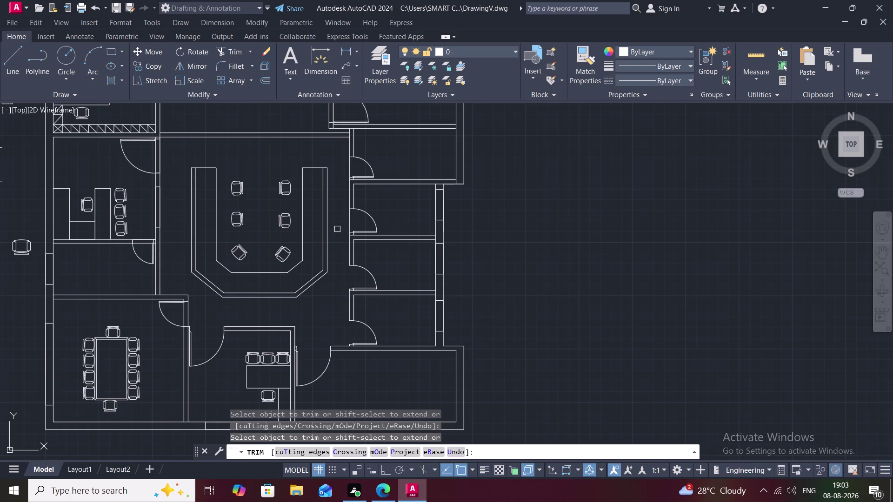
key(l)
key(space)
key(Escape)
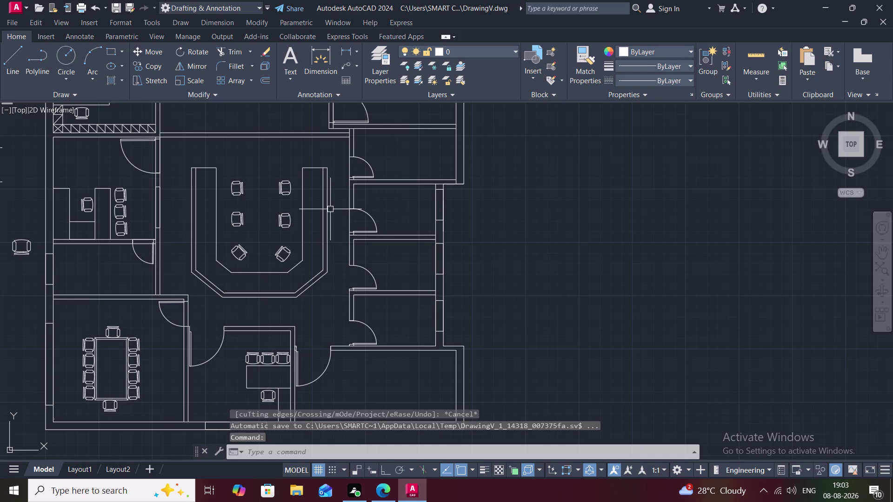
Draw a short wall line down from the corridor door jamb.
text(L)
key(space)
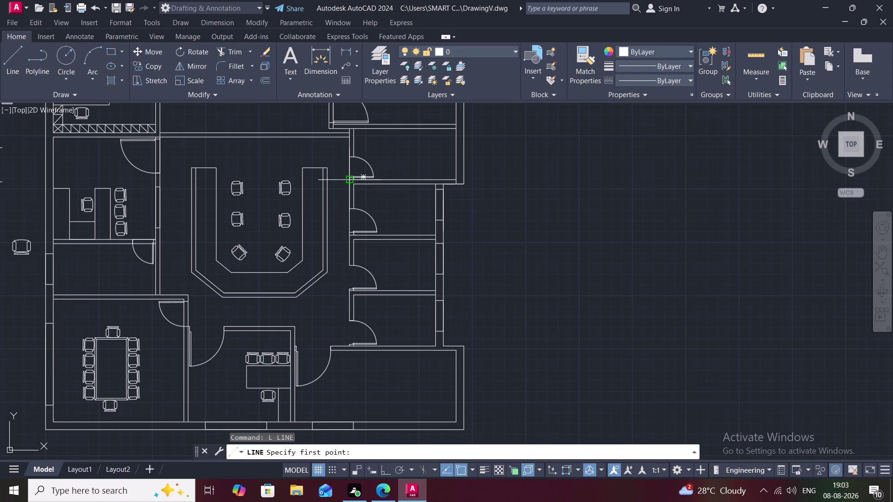
click(349, 181)
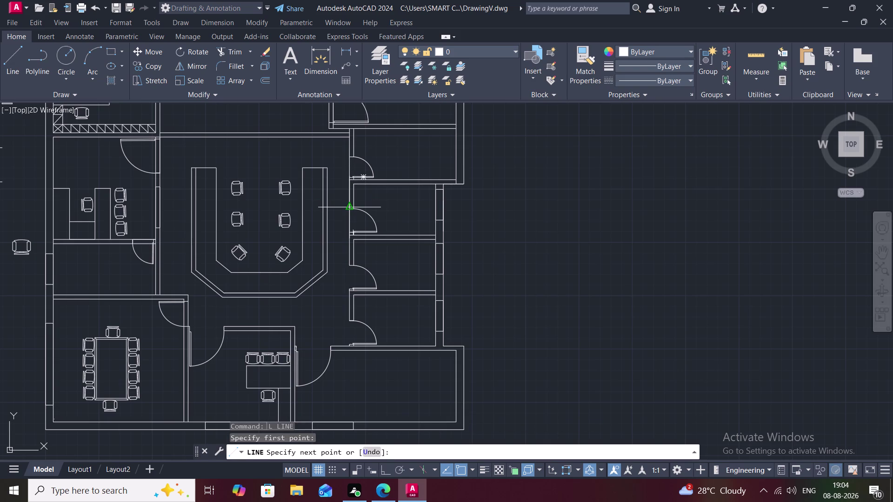
scroll(up, 3)
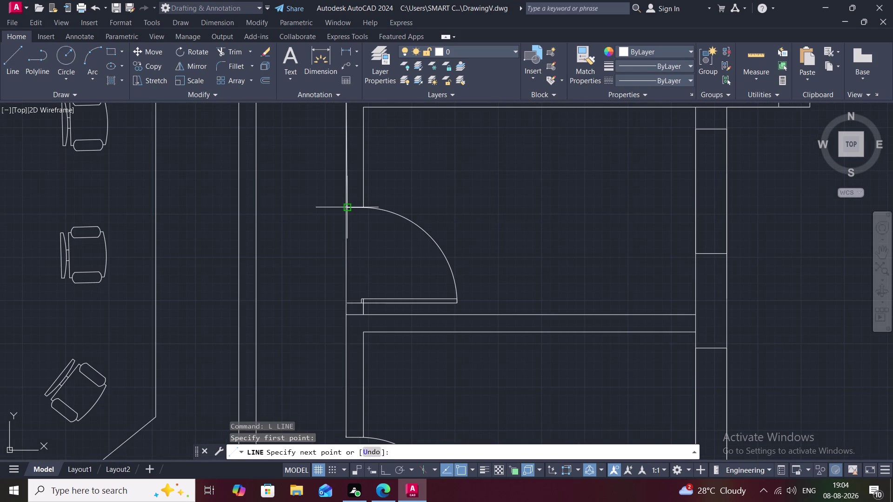
click(348, 211)
key(Escape)
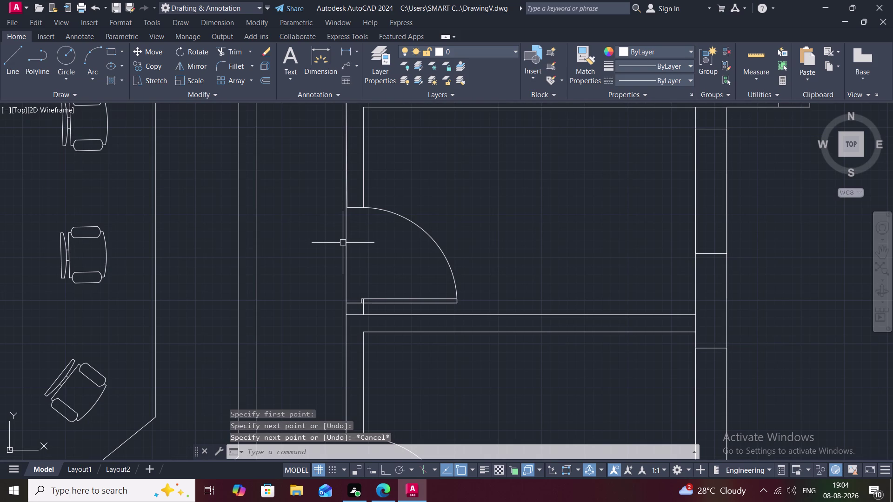
Trim the excess wall piece at the door.
text(TR)
key(space)
click(346, 247)
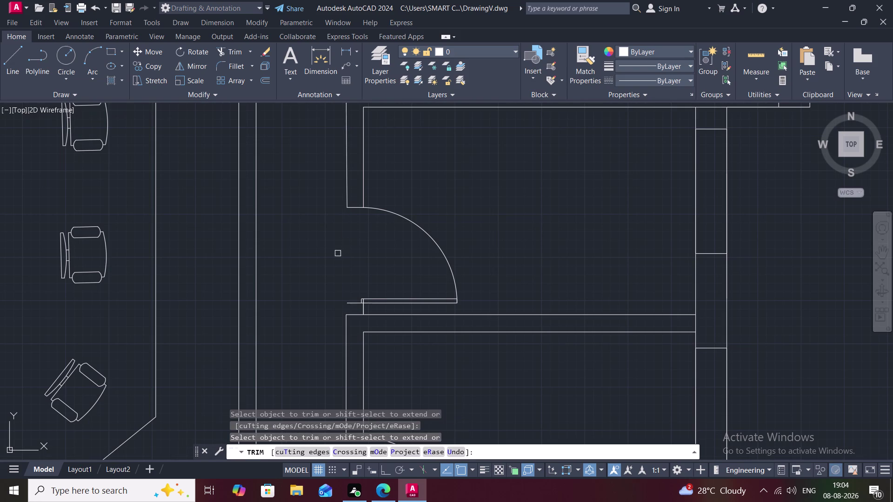
scroll(down, 3)
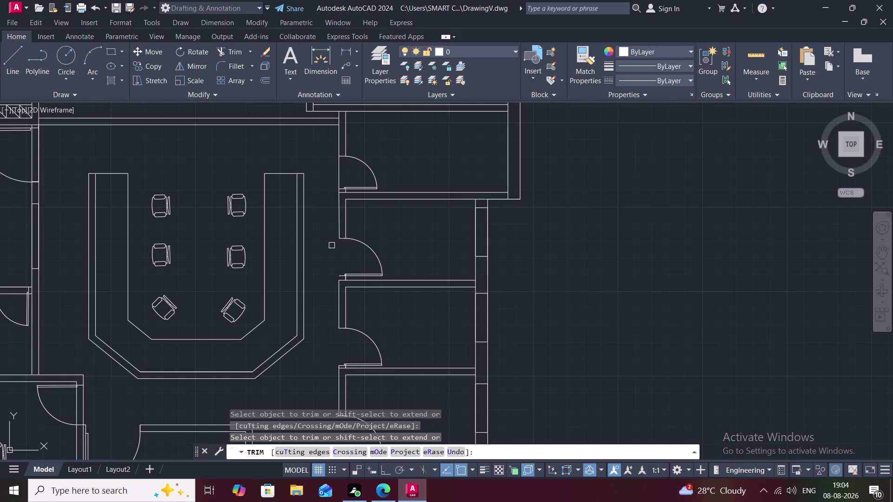
key(Escape)
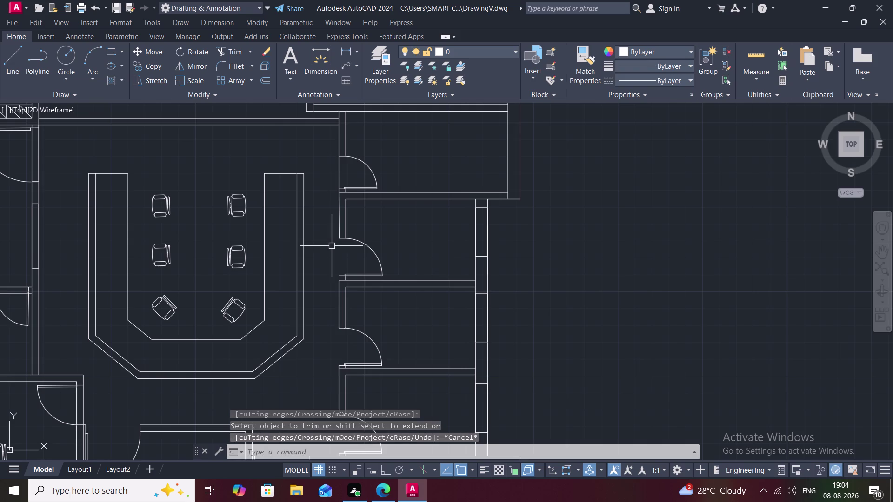
Try extending the partition wall line to the middle doorway, then cancel.
text(EX)
key(space)
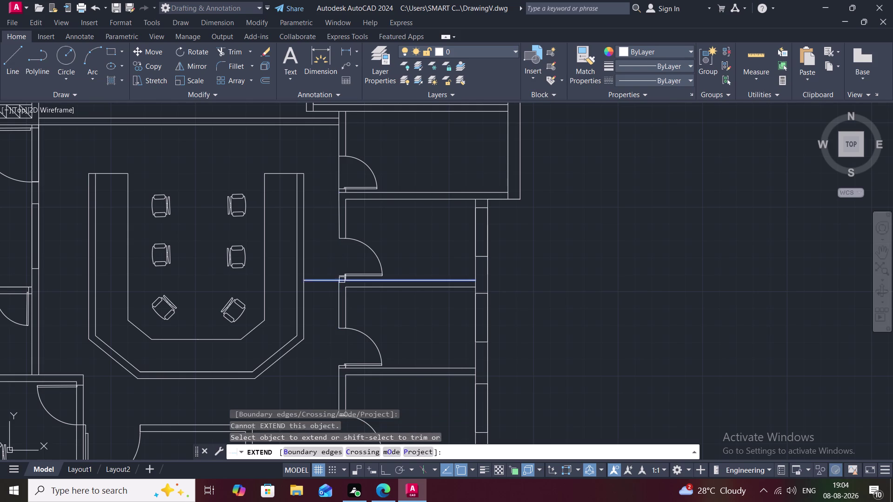
scroll(up, 3)
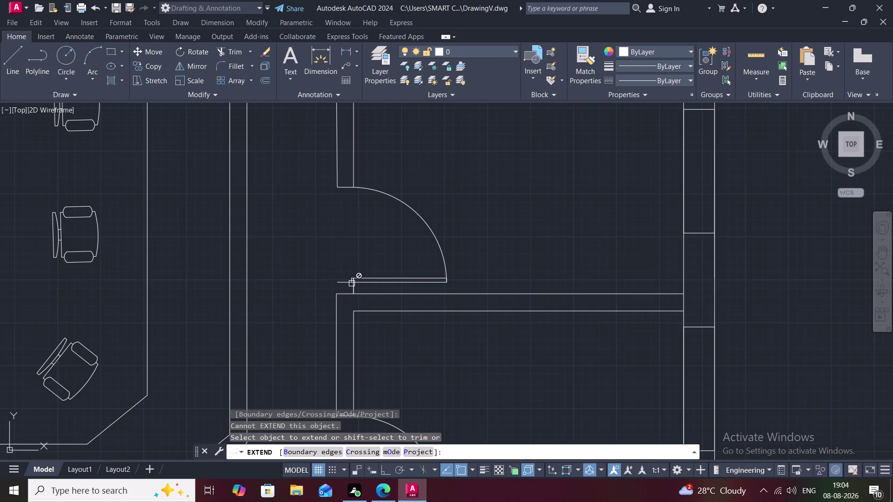
scroll(up, 3)
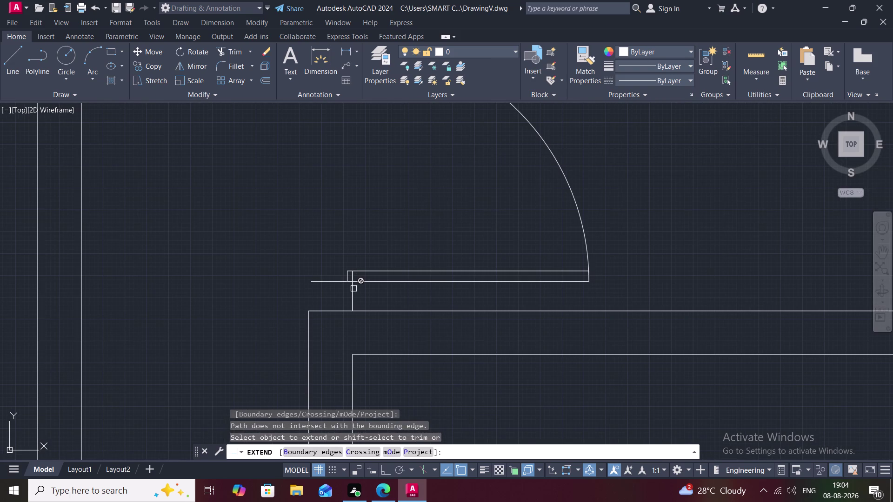
key(Escape)
Trim the short stub pieces at the first door jamb.
text(TR)
key(space)
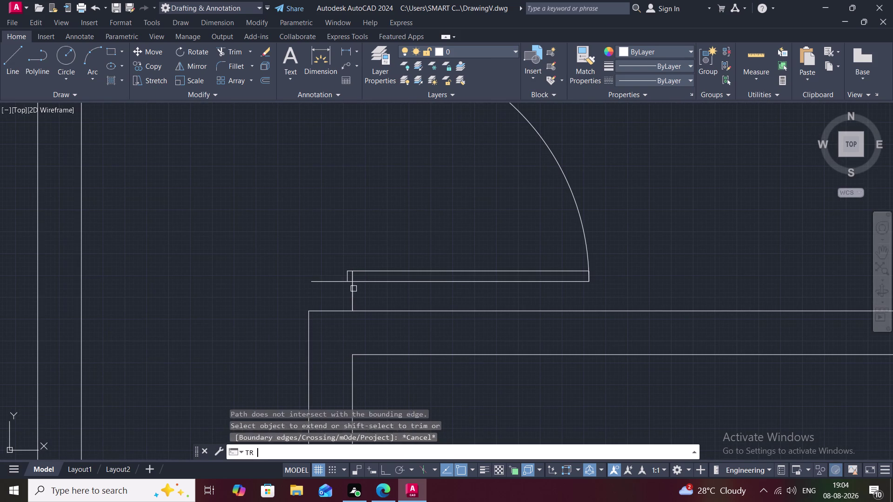
click(351, 291)
click(352, 275)
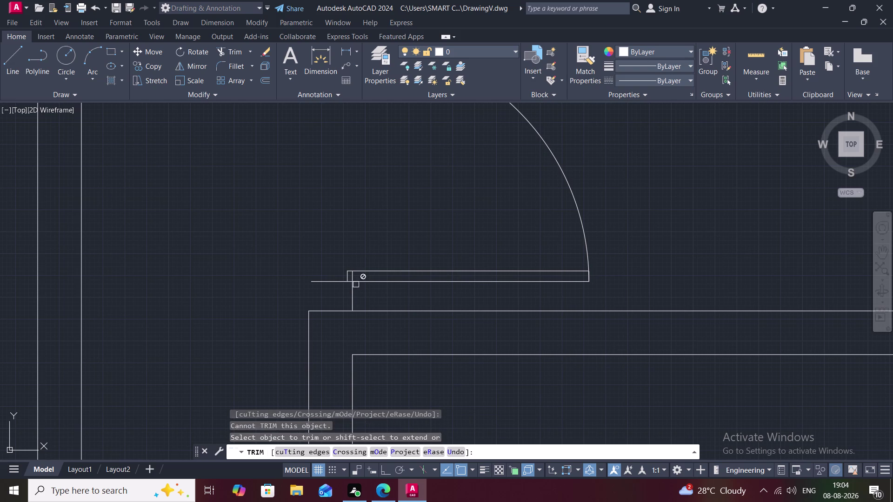
click(352, 293)
click(352, 279)
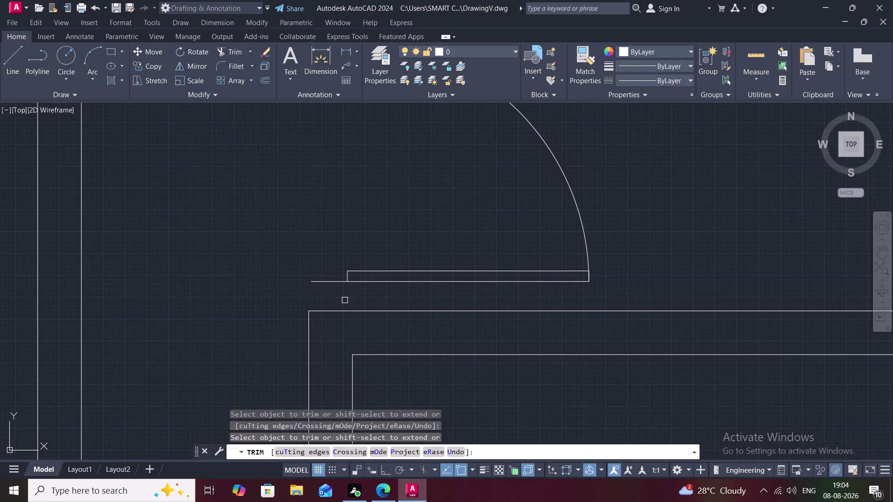
scroll(down, 3)
Trim the leftover stubs at the lower corridor door jamb.
middle_drag(344, 300, 288, 111)
scroll(down, 3)
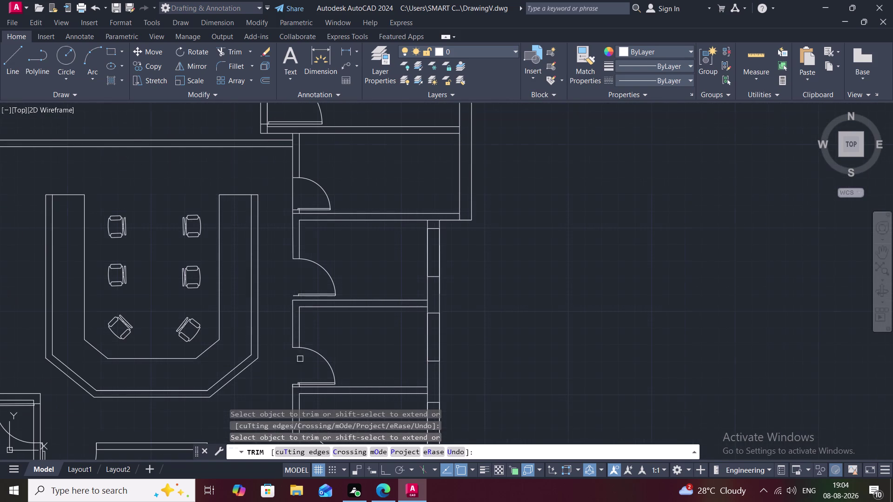
middle_drag(284, 372, 325, 148)
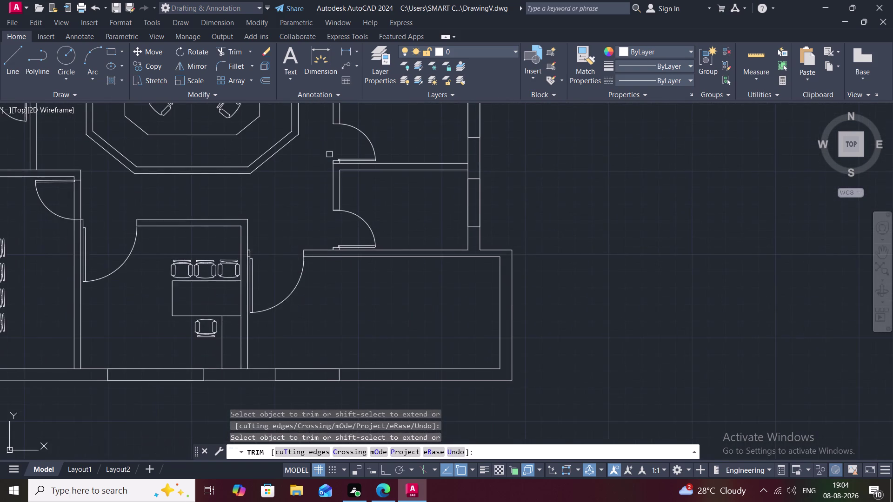
scroll(up, 3)
click(359, 181)
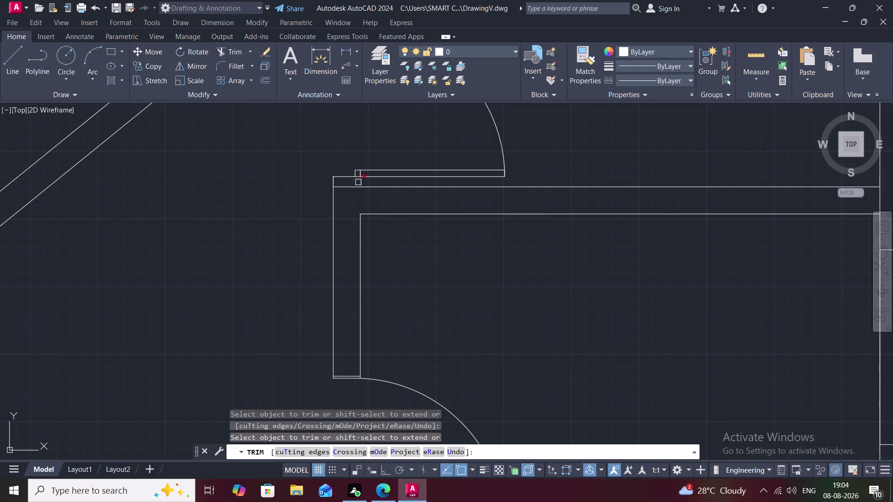
scroll(up, 3)
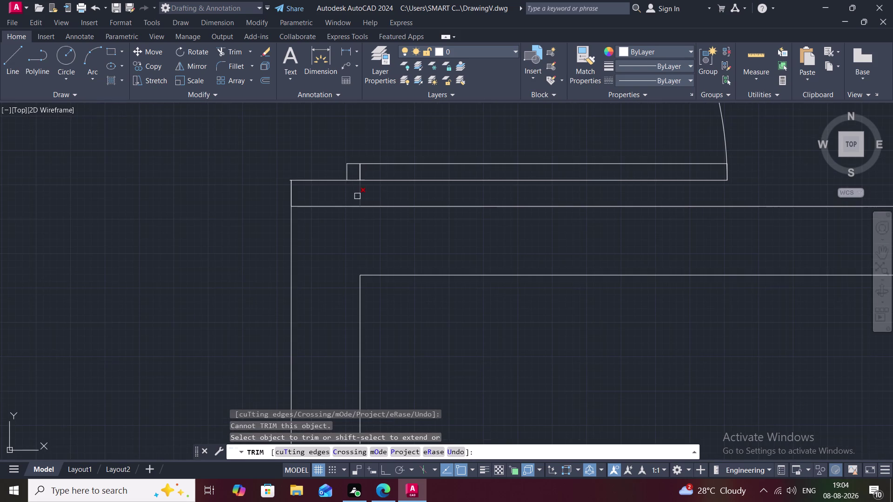
click(357, 197)
click(360, 172)
click(359, 170)
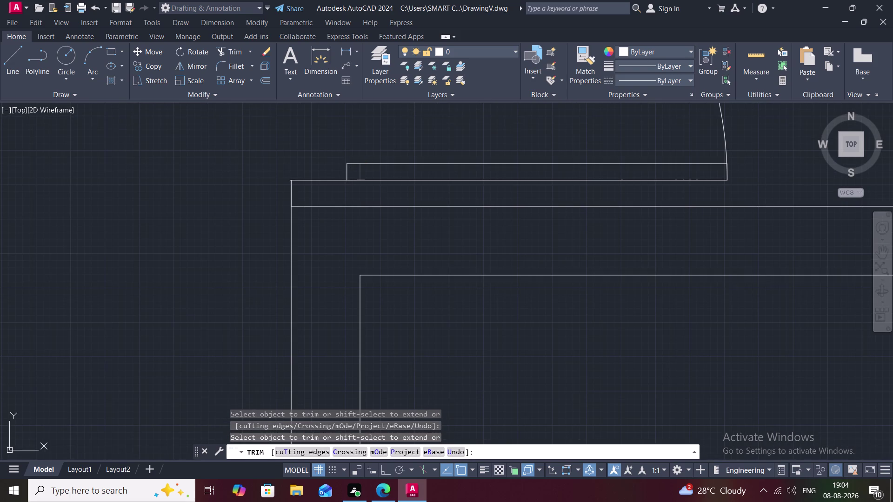
scroll(down, 3)
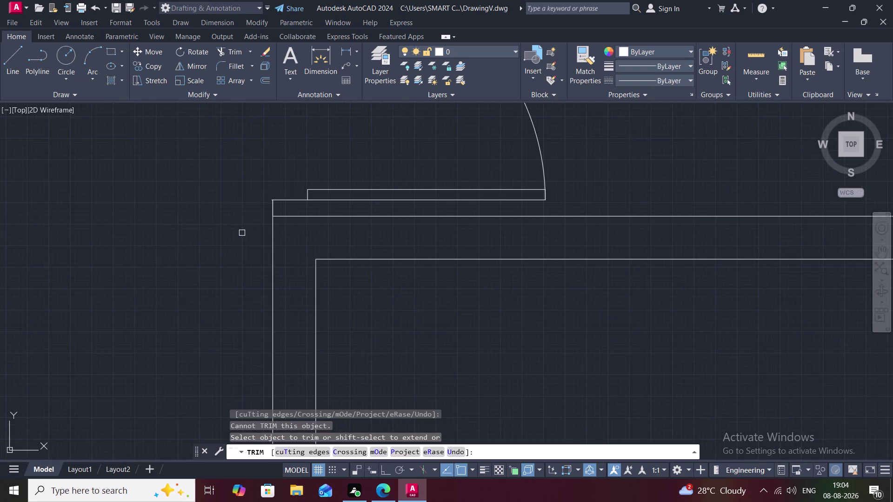
scroll(down, 3)
Trim the remaining stub at the next jamb corner, then stop trimming.
middle_drag(241, 233, 248, 148)
scroll(down, 3)
scroll(up, 3)
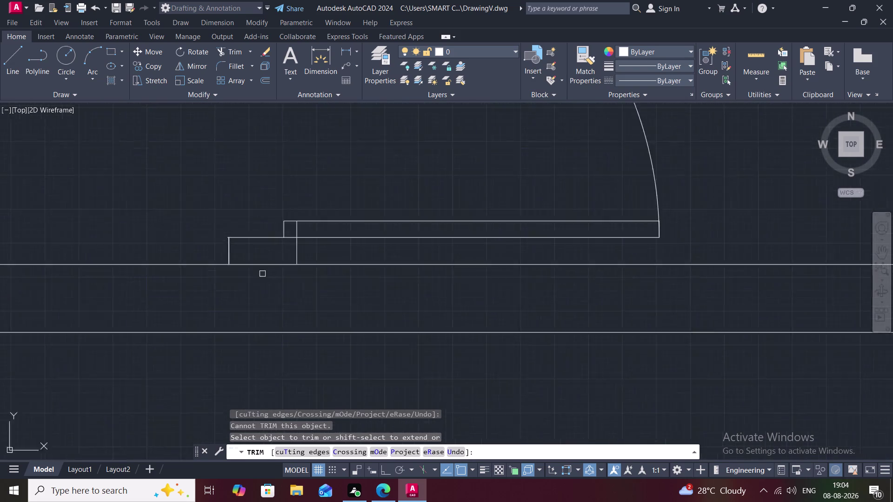
click(295, 257)
click(296, 227)
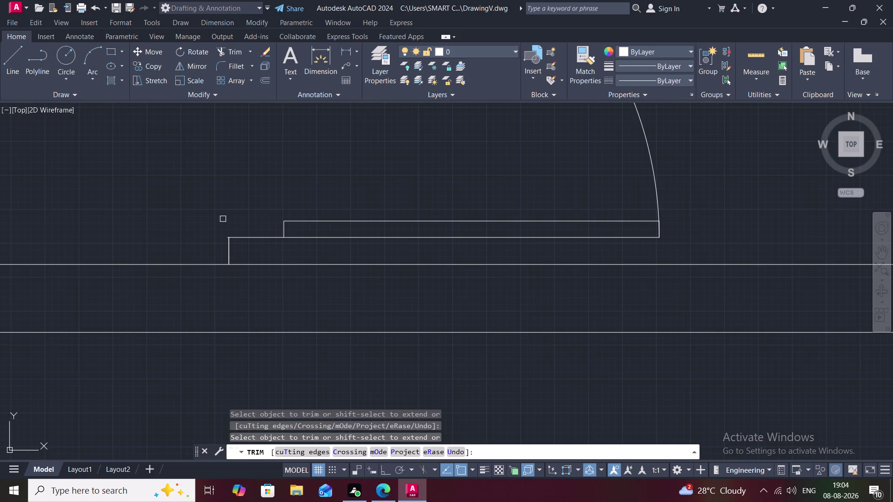
scroll(down, 3)
scroll(down, 3)
middle_drag(209, 202, 238, 341)
scroll(down, 3)
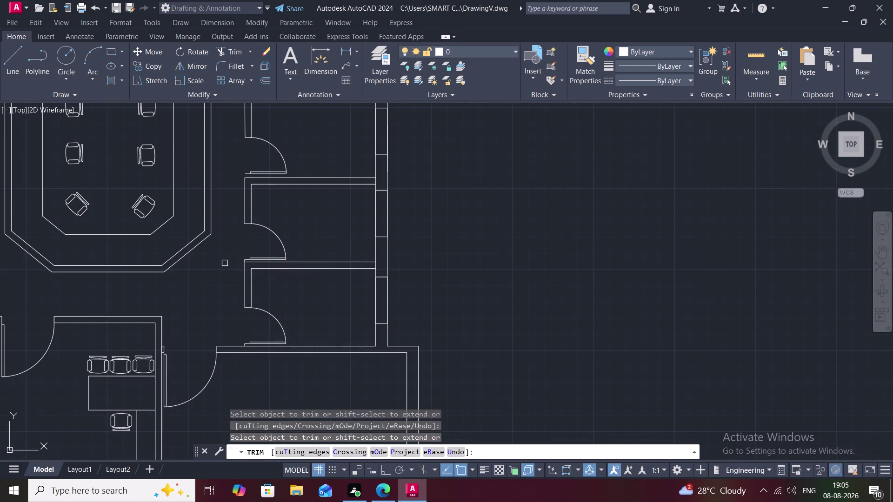
middle_drag(232, 201, 243, 275)
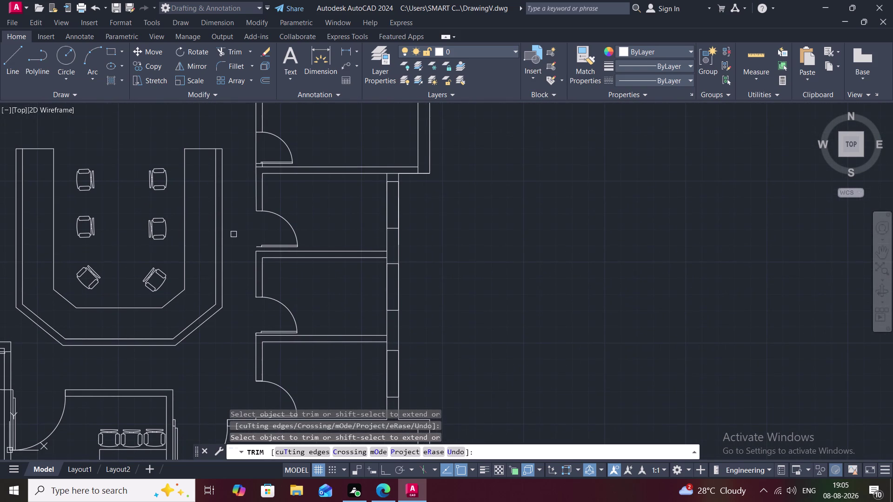
key(Escape)
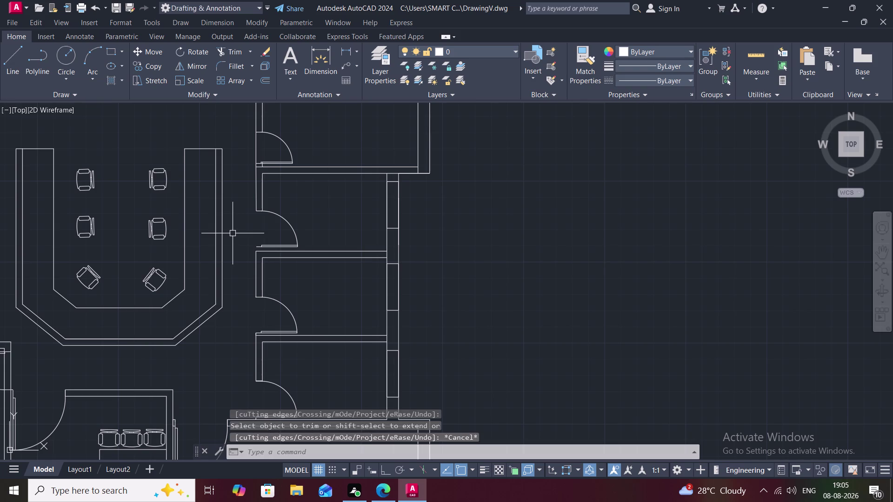
Start a short wall line at the office door jamb, then abandon it.
text(L)
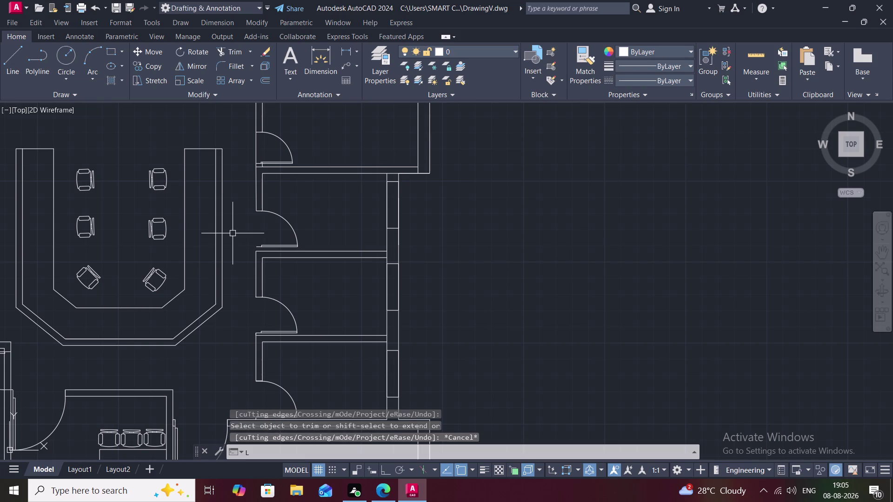
key(space)
click(254, 252)
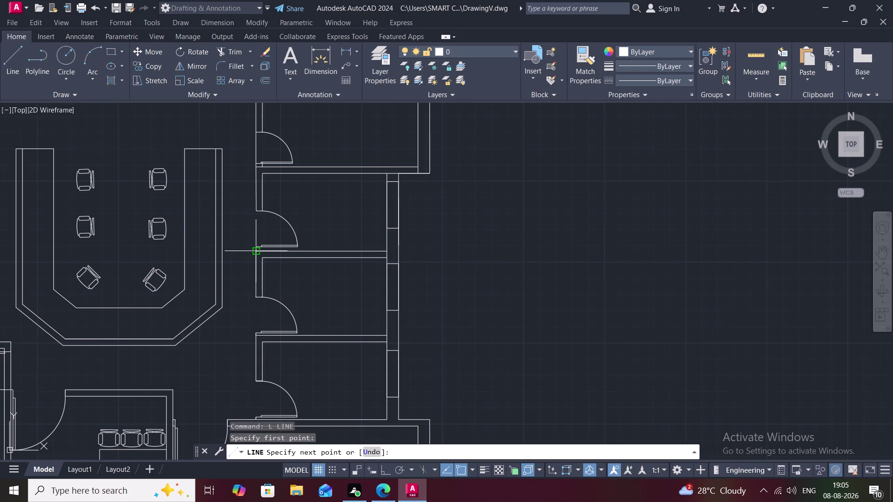
scroll(up, 3)
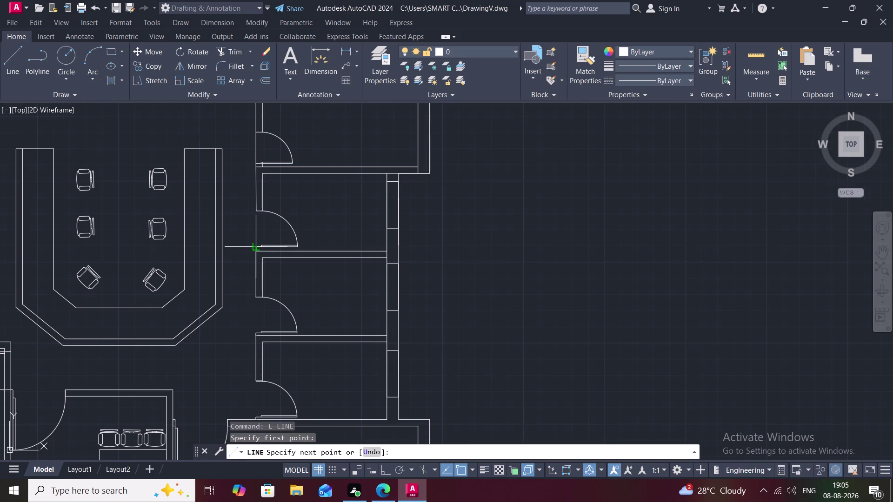
scroll(up, 3)
click(263, 249)
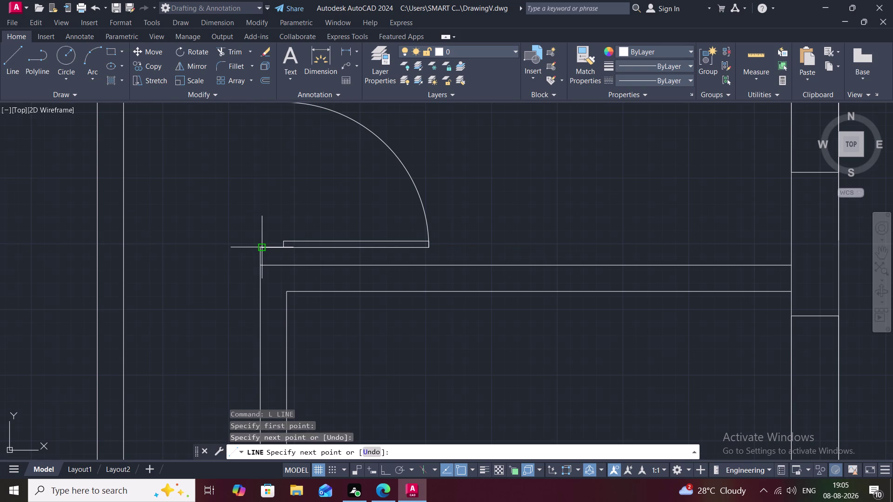
key(Escape)
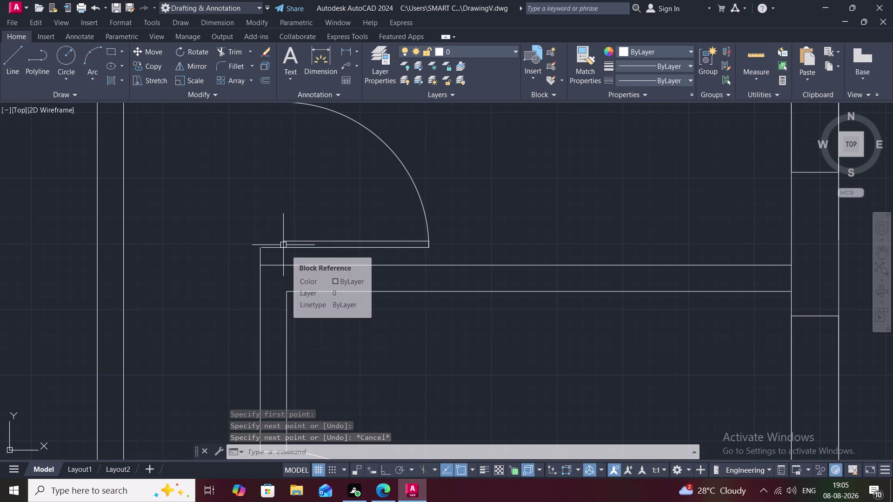
Start Copy (CO) and select the door swing at the opening.
key(c)
key(o)
key(n)
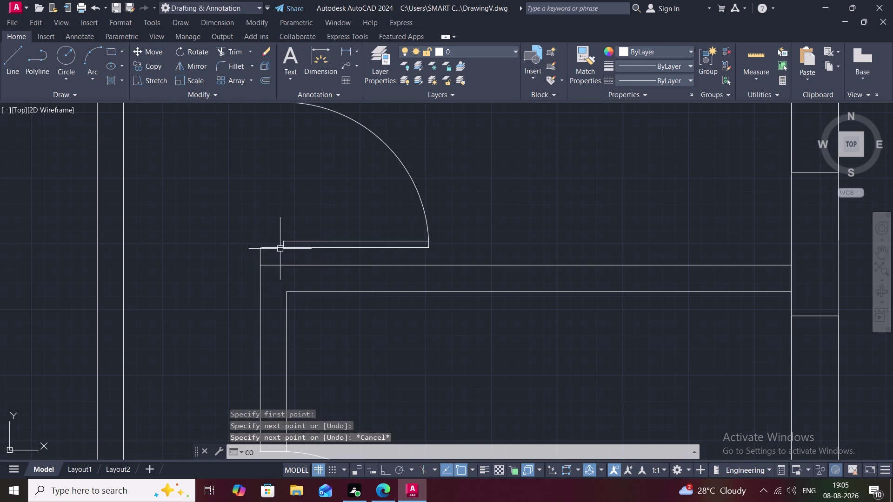
key(BackSpace)
key(space)
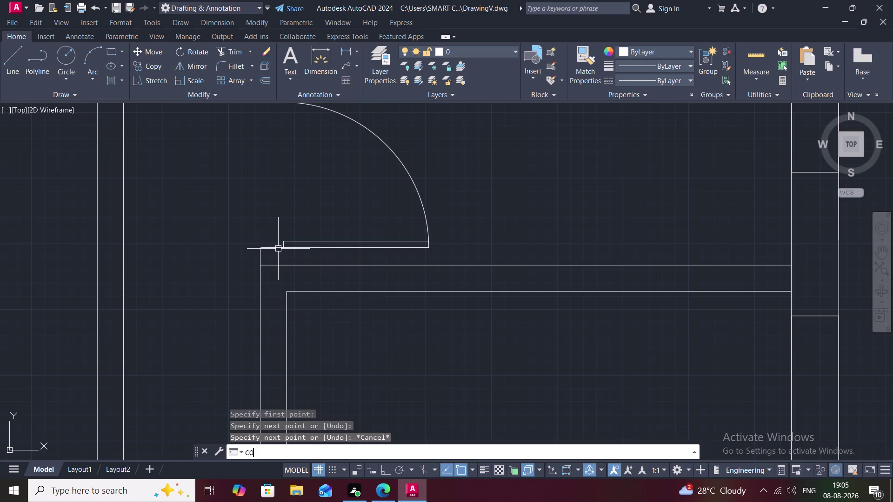
click(282, 244)
right_click(283, 243)
Copy the door further right along the wall and delete the original.
click(282, 244)
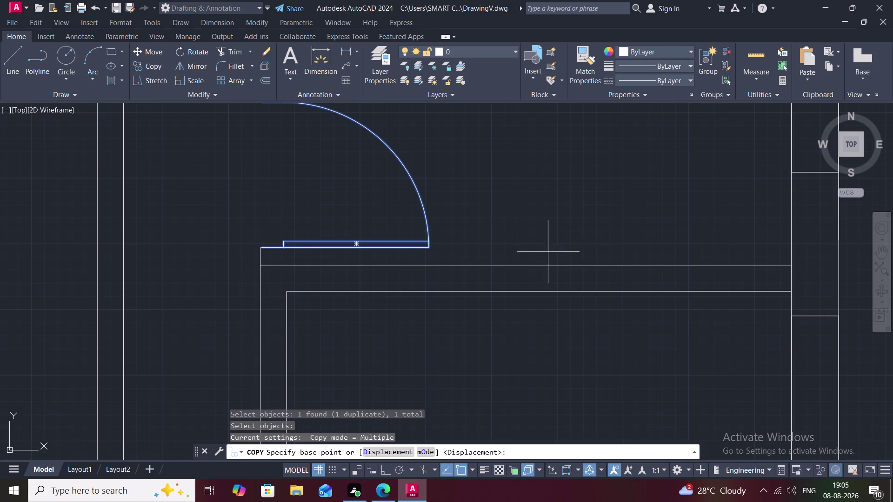
click(428, 247)
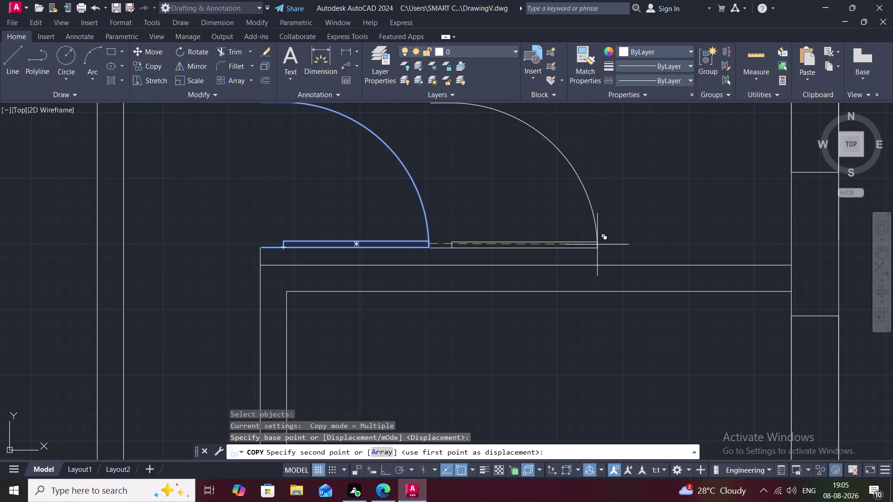
click(596, 243)
key(Escape)
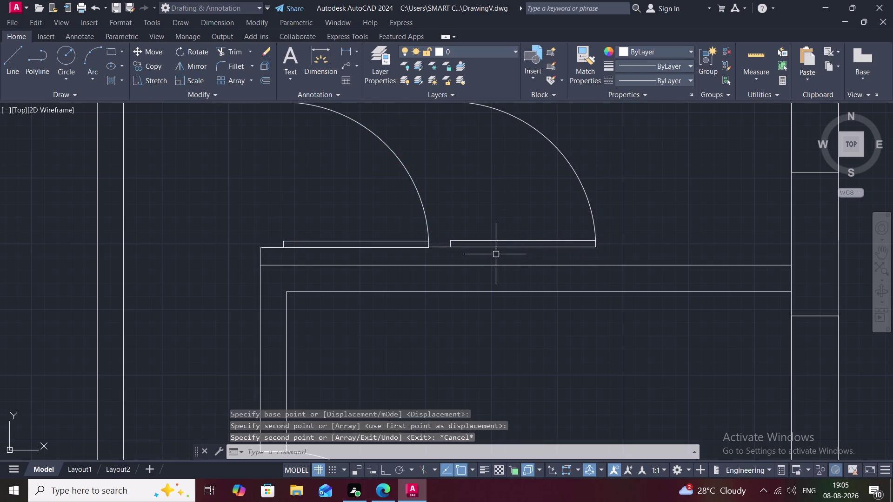
click(392, 245)
key(Delete)
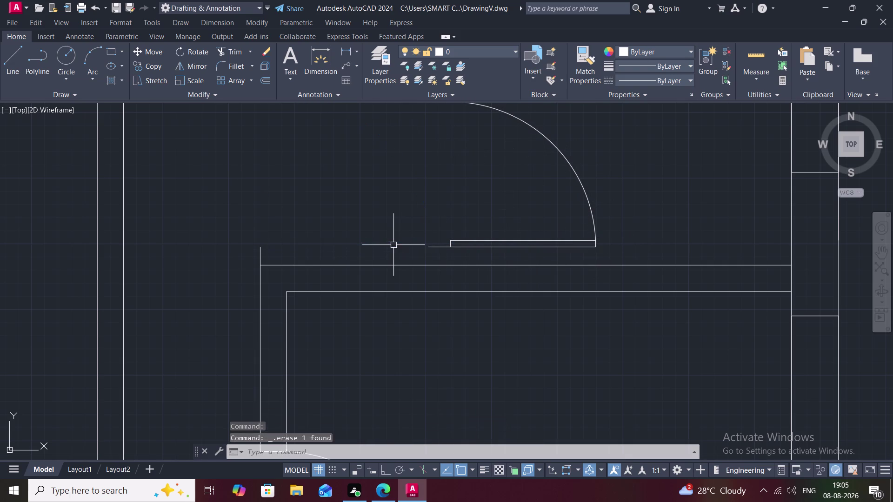
Move the door copy back to the left side of the opening.
text(M)
key(space)
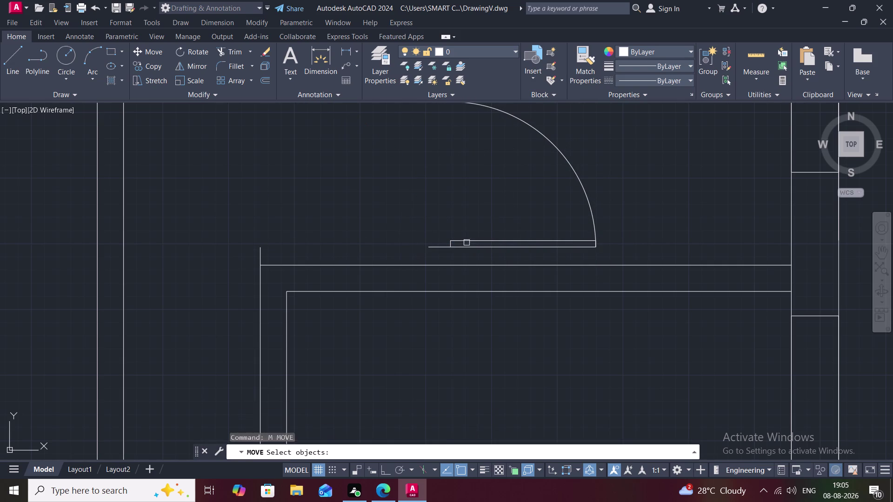
click(465, 241)
right_click(464, 241)
click(465, 241)
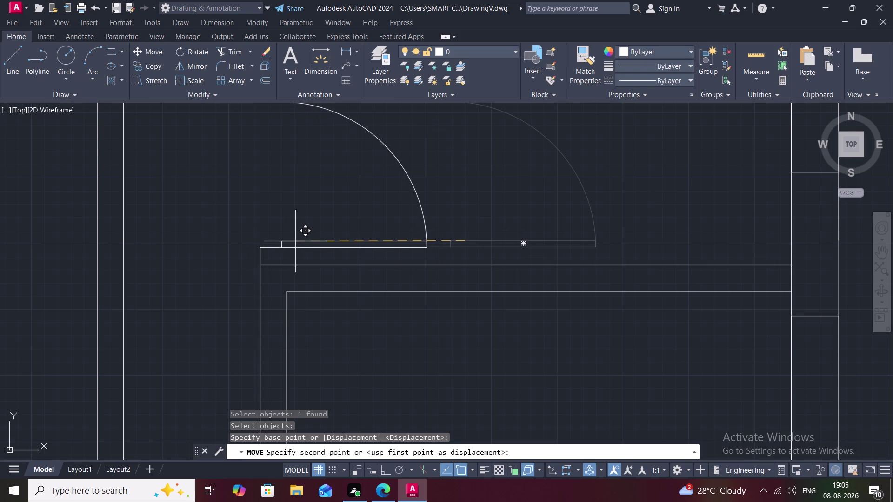
click(296, 242)
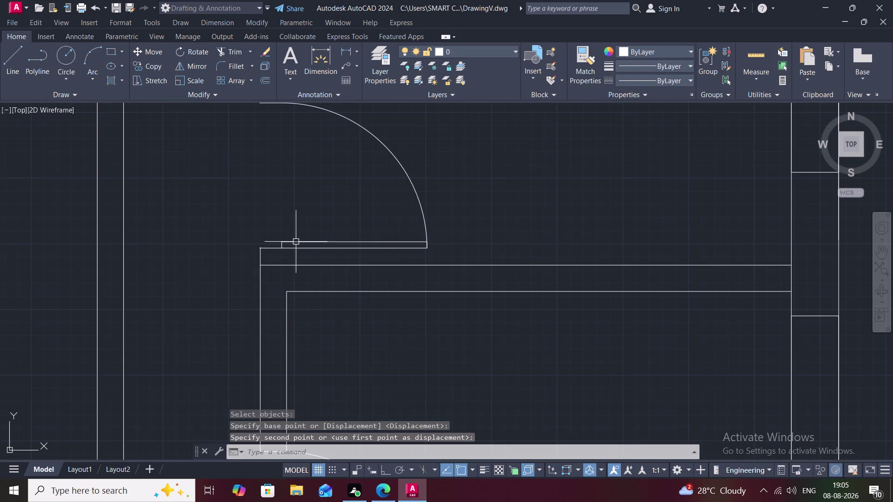
Move the door swing by its corner so it sits snug against the jamb.
key(Escape)
scroll(down, 3)
middle_drag(243, 206, 257, 291)
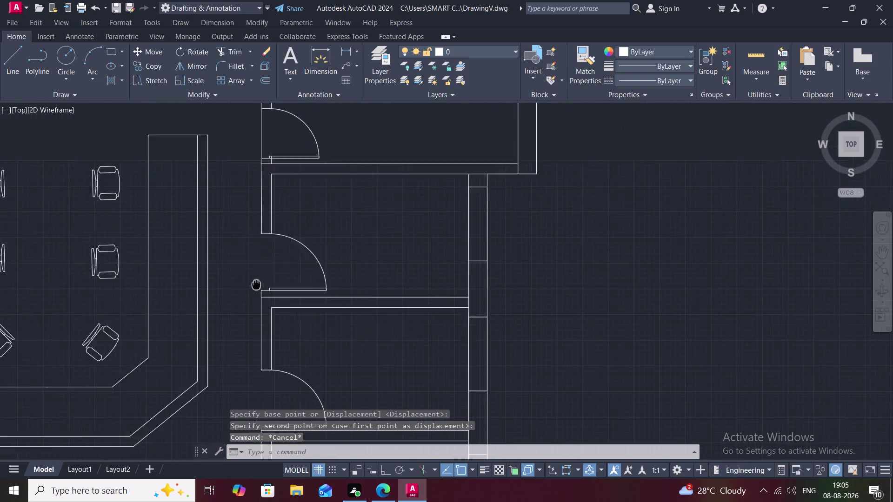
middle_drag(257, 292, 257, 295)
scroll(down, 3)
middle_drag(248, 212, 265, 238)
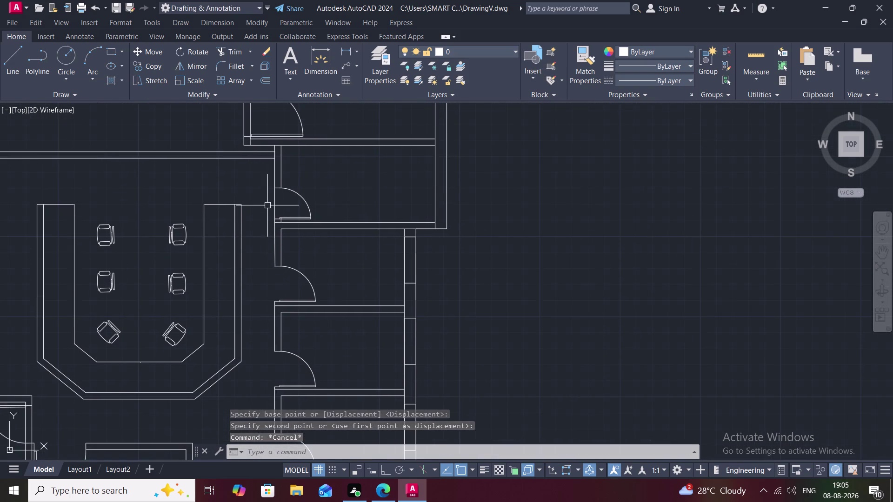
scroll(up, 3)
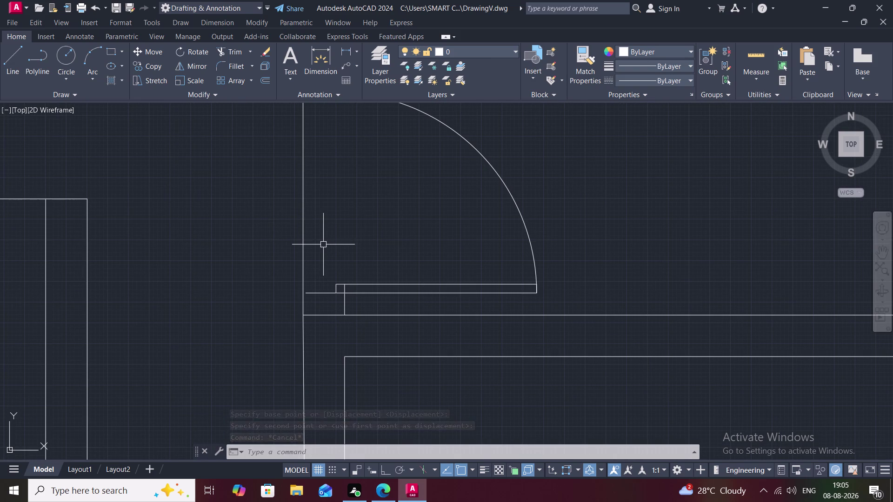
key(m)
key(space)
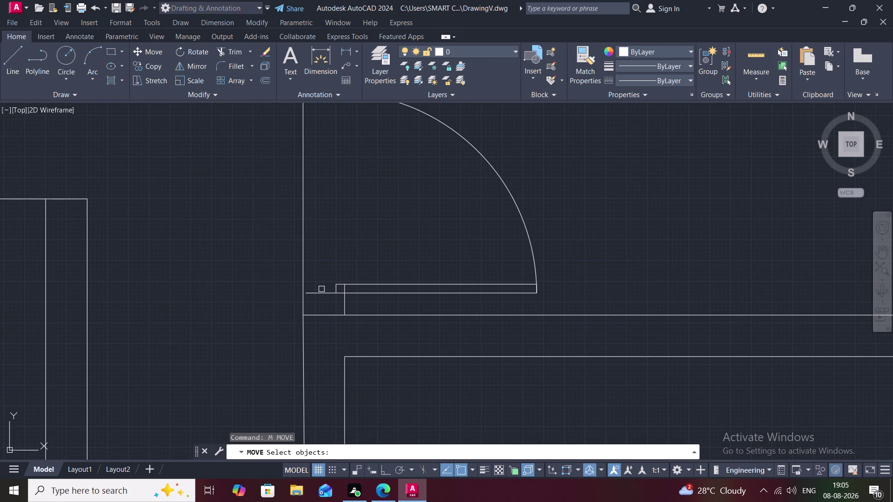
click(322, 293)
right_click(322, 293)
click(321, 294)
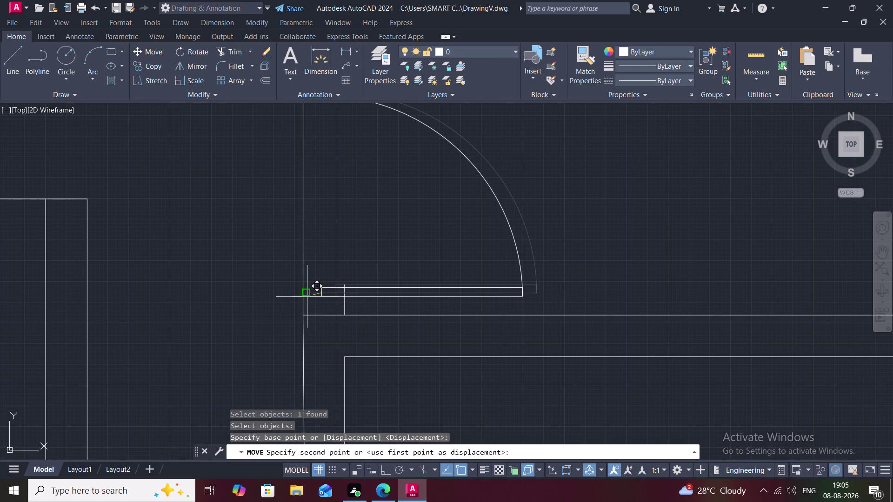
scroll(up, 3)
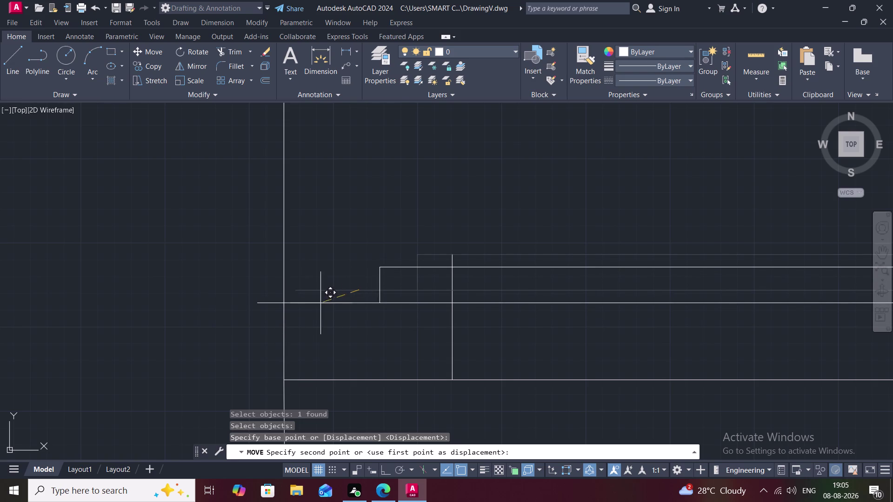
click(347, 298)
key(Escape)
scroll(down, 3)
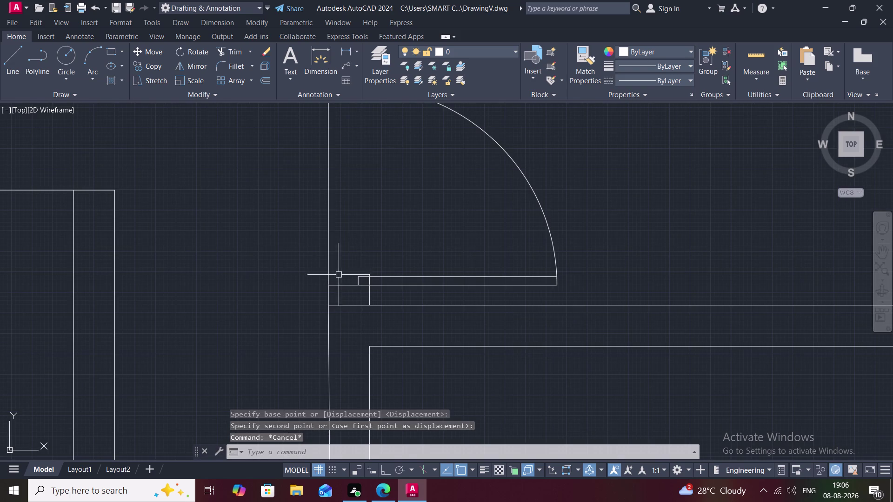
middle_drag(345, 254, 353, 286)
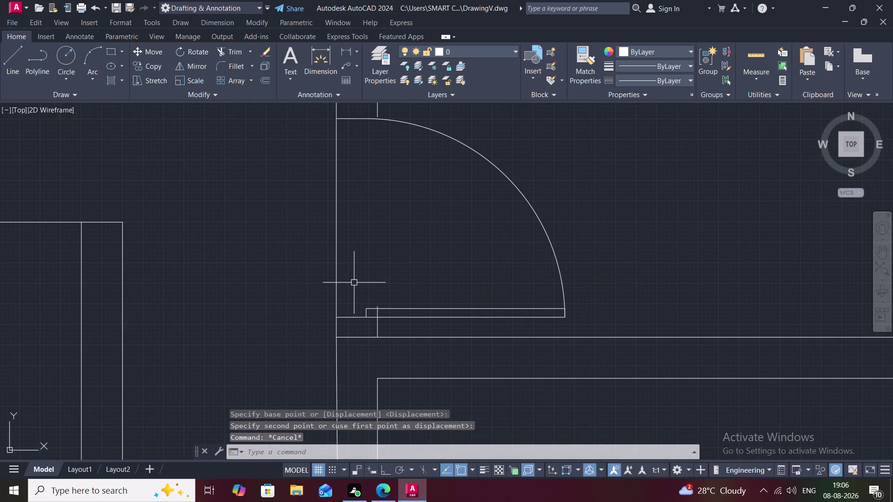
Trim the stray vertical wall line inside the door opening.
text(TR)
key(space)
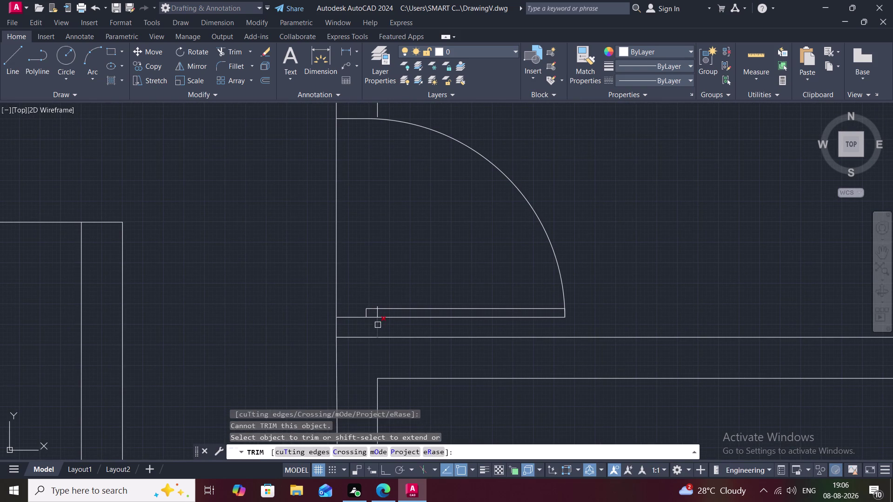
click(377, 314)
scroll(up, 3)
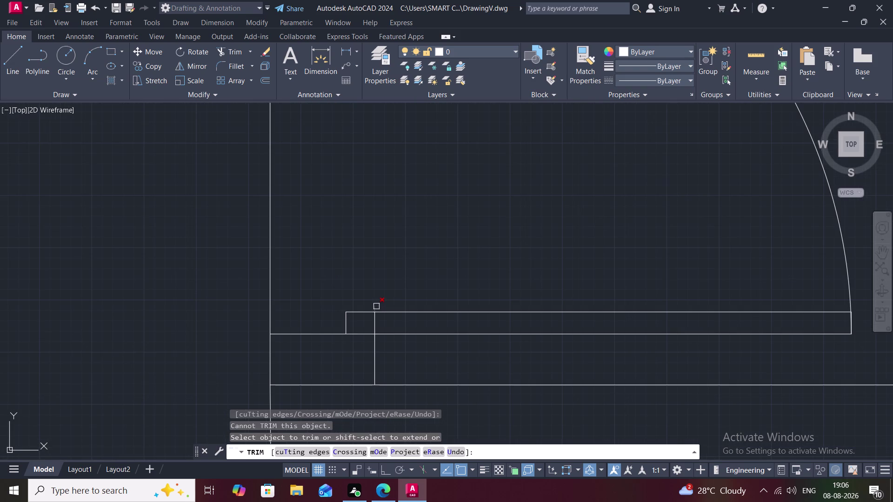
click(377, 307)
click(376, 317)
click(375, 352)
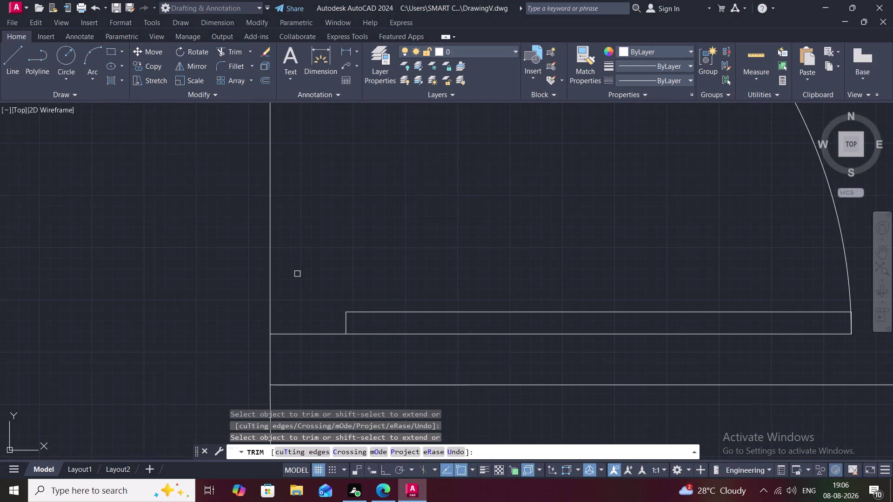
click(272, 266)
scroll(down, 3)
scroll(down, 3)
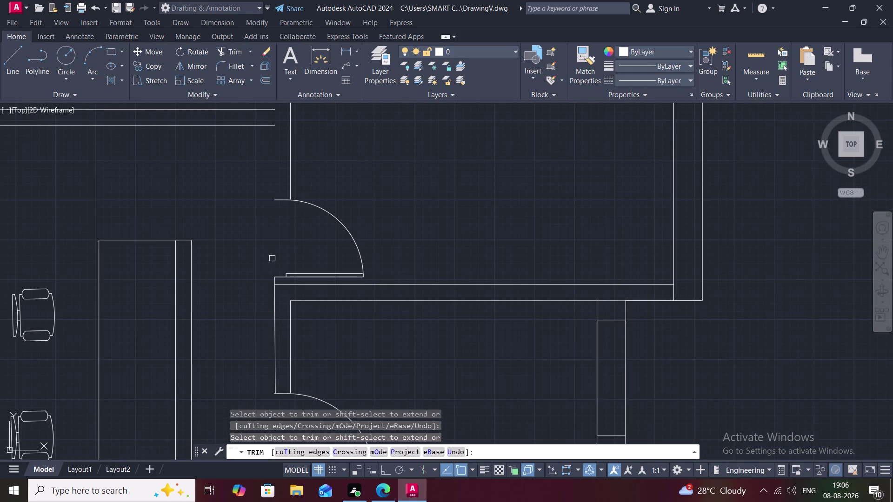
middle_drag(272, 250, 280, 256)
scroll(down, 3)
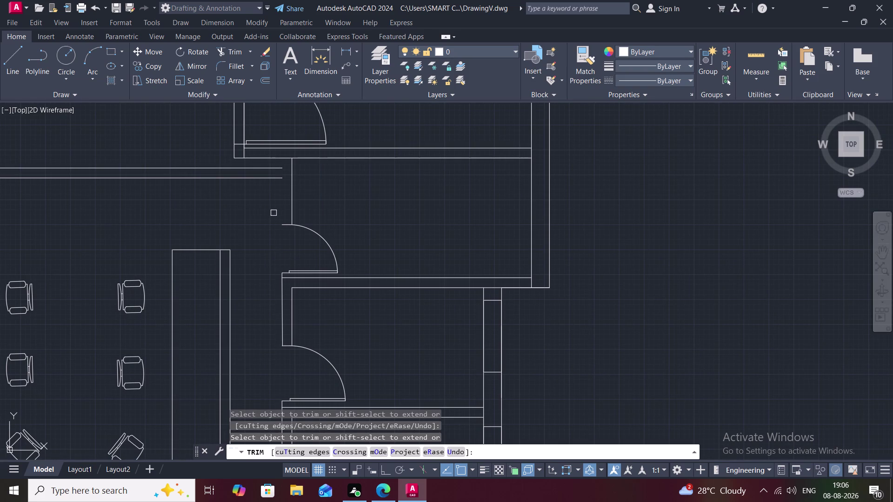
text(L)
key(space)
key(Escape)
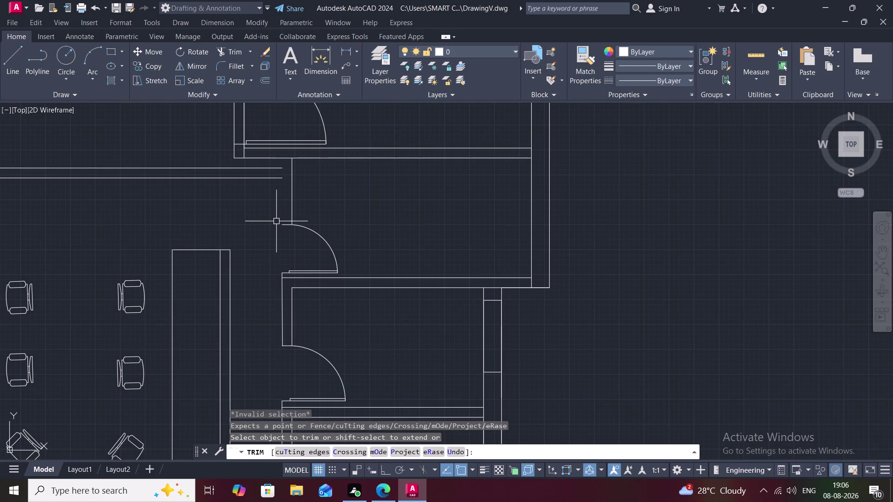
Draw a wall line from the door hinge up to the corridor wall corner.
text(L)
key(space)
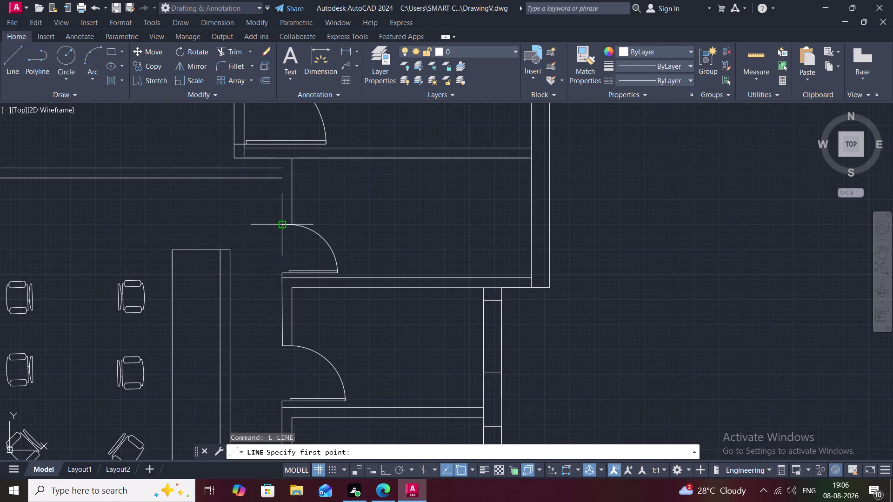
click(284, 225)
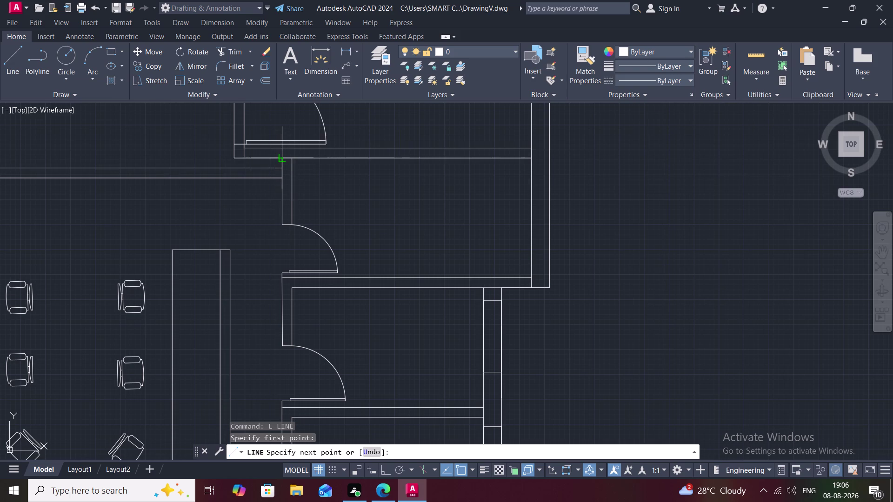
click(281, 160)
key(Escape)
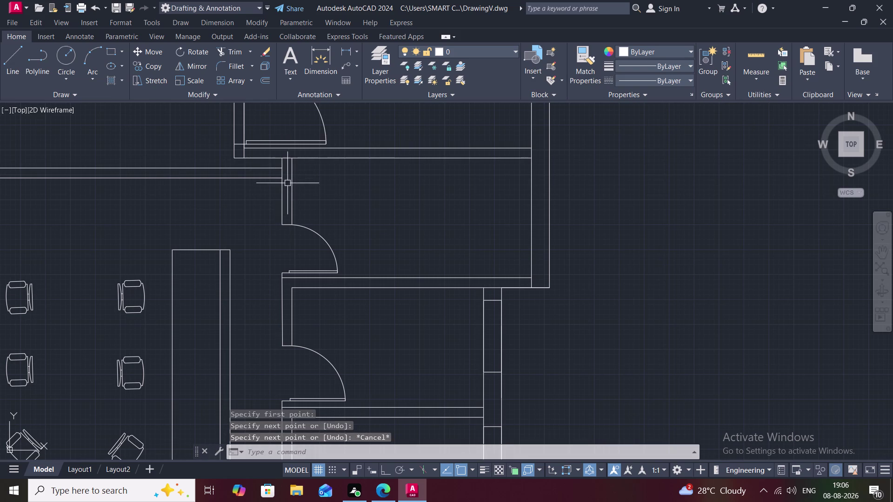
scroll(down, 3)
scroll(down, 3)
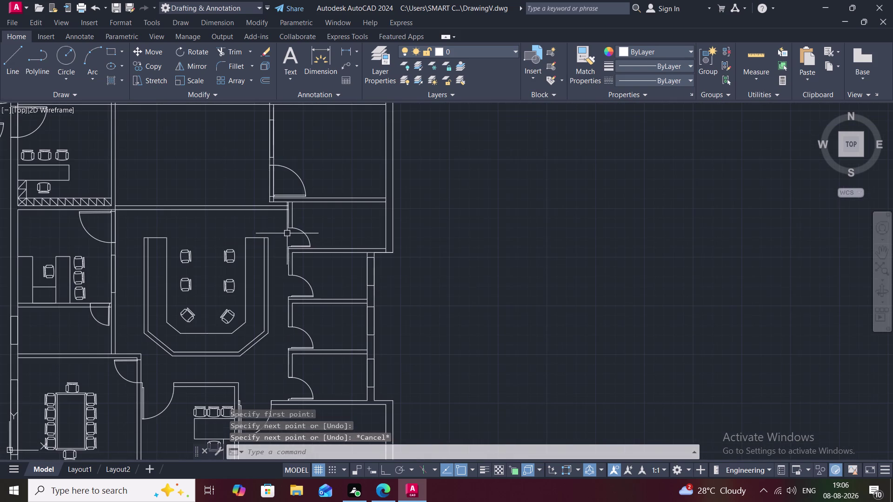
middle_drag(285, 234, 364, 172)
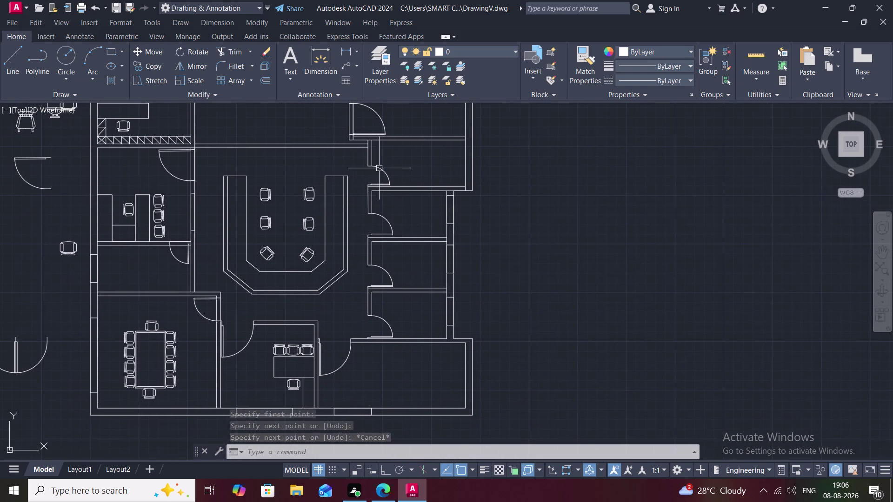
middle_drag(330, 296, 334, 348)
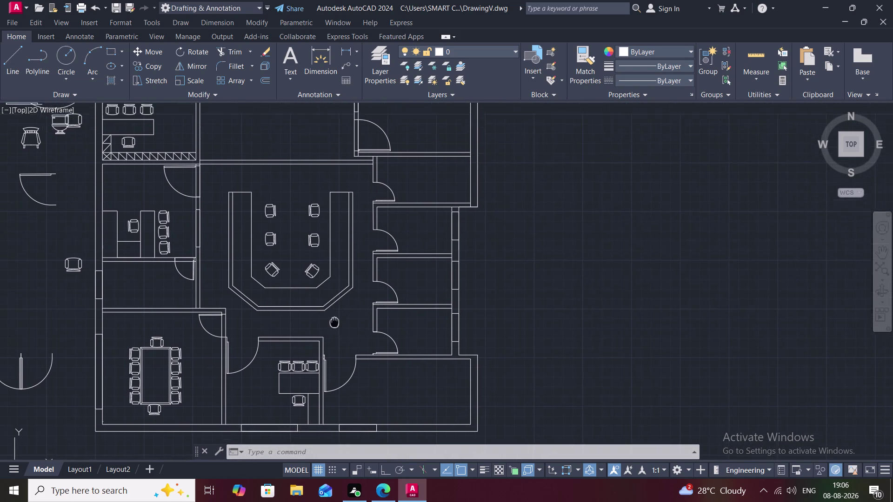
middle_drag(334, 349, 333, 351)
middle_drag(326, 185, 325, 266)
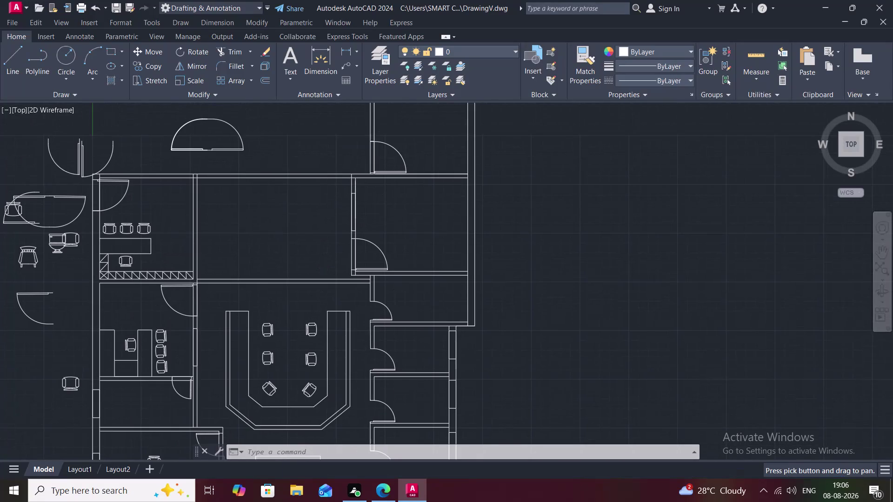
text(TR)
key(space)
scroll(up, 3)
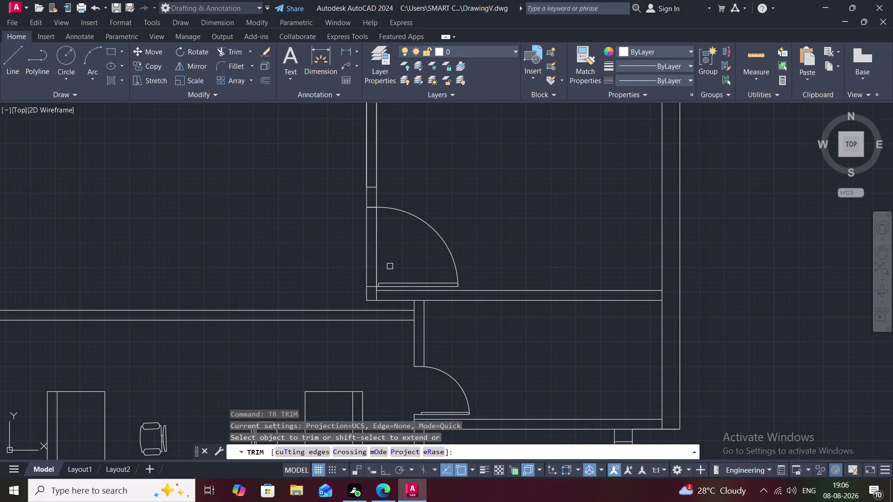
click(380, 263)
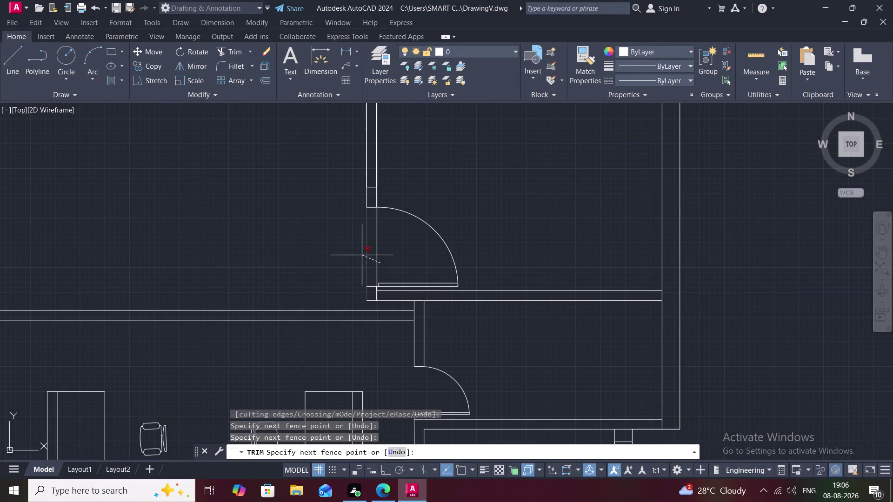
click(361, 255)
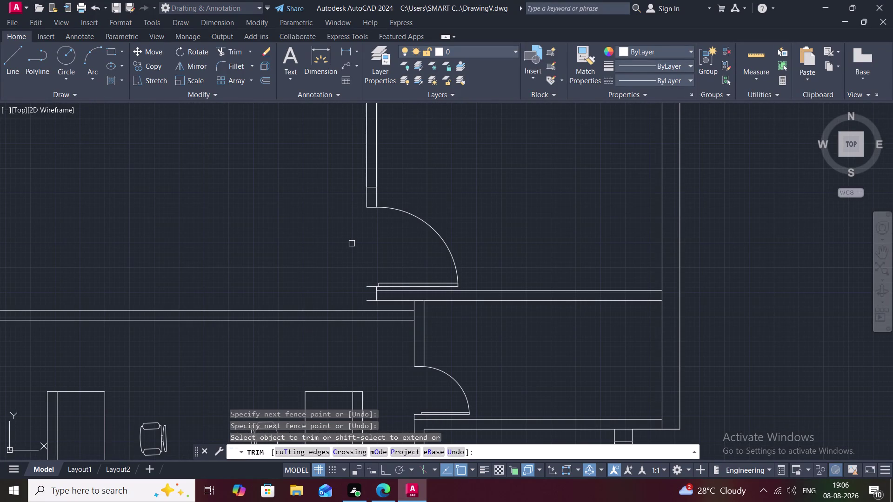
scroll(down, 3)
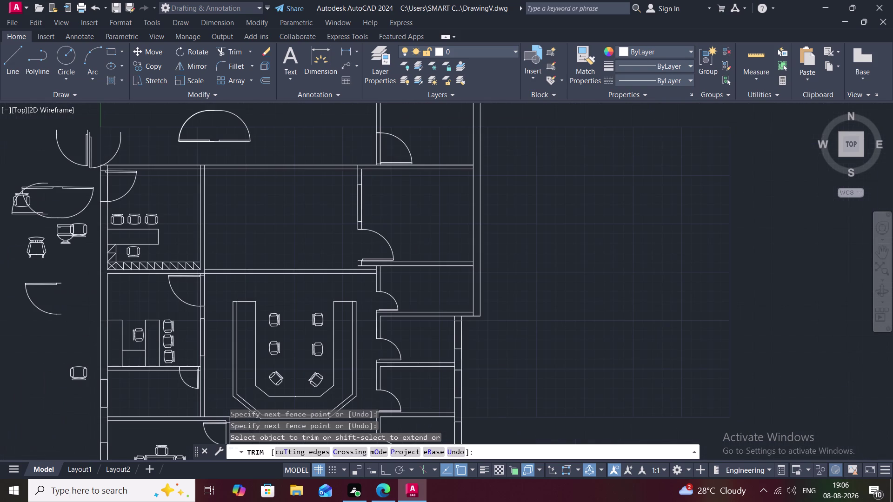
text(L)
key(space)
scroll(up, 3)
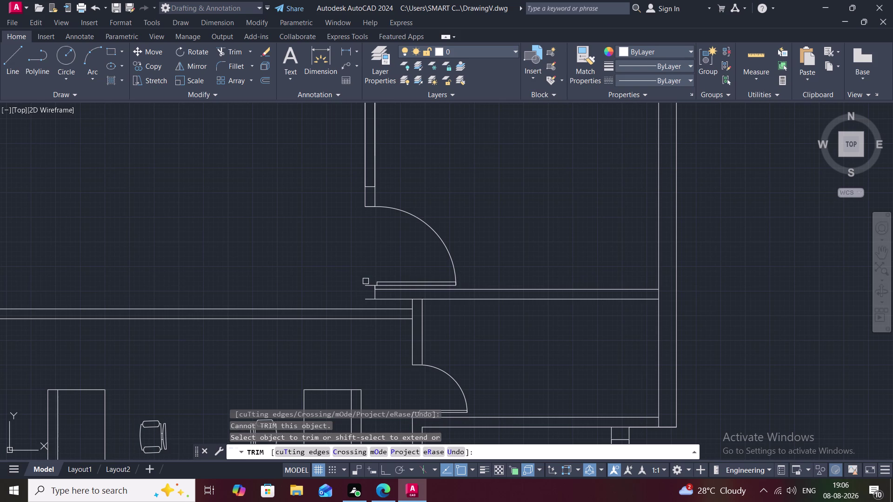
key(Escape)
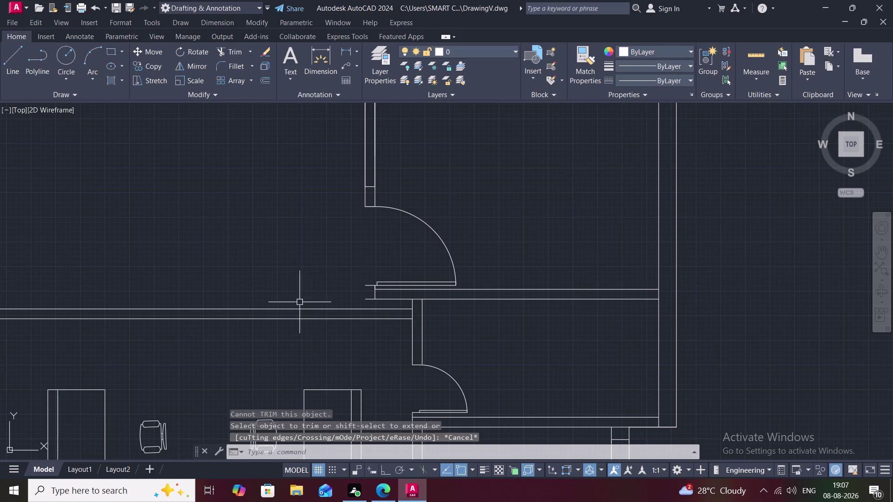
key(l)
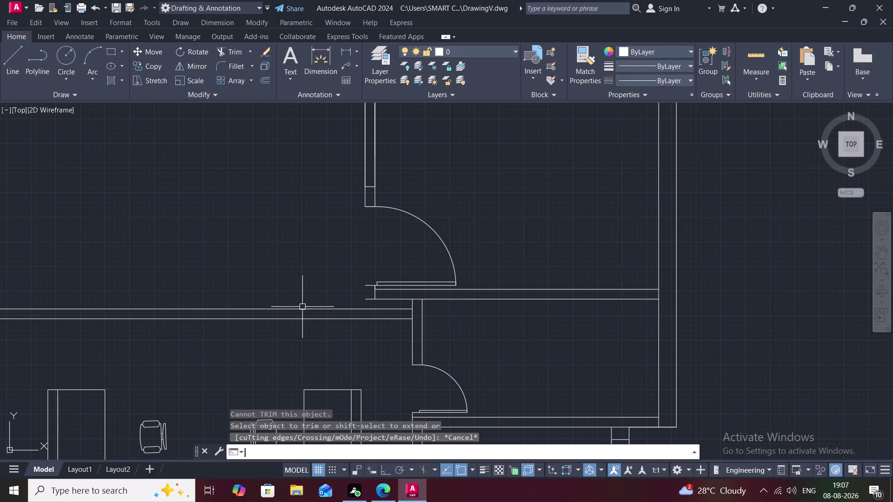
Draw a short closing line across the wall end below the upper room's door.
key(space)
click(303, 308)
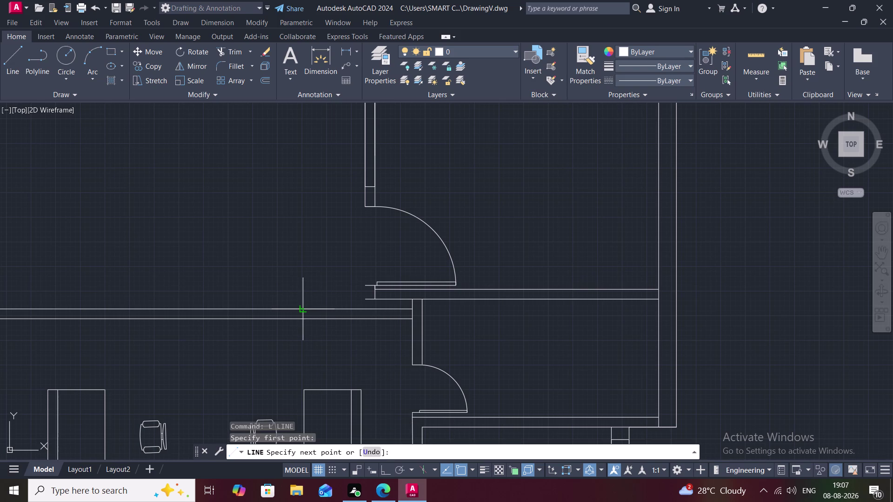
click(303, 320)
key(Escape)
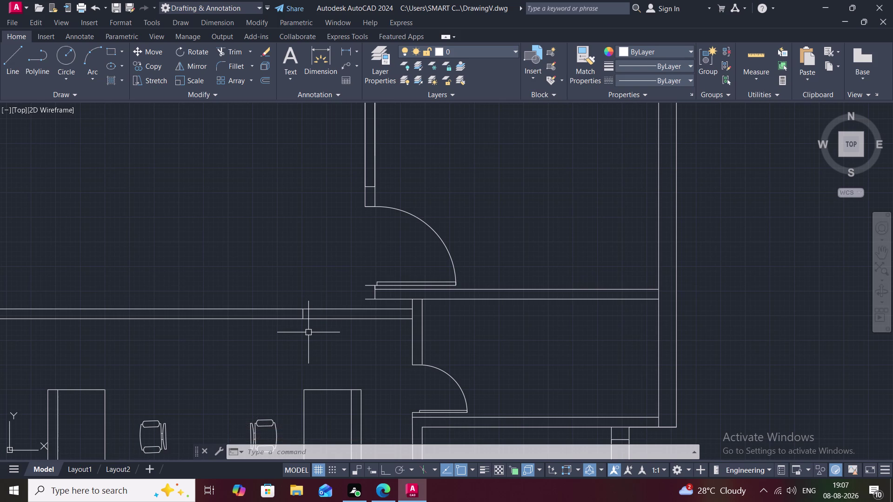
Trim back the two partition wall lines and remove a leftover wall piece.
text(T)
text(R)
key(space)
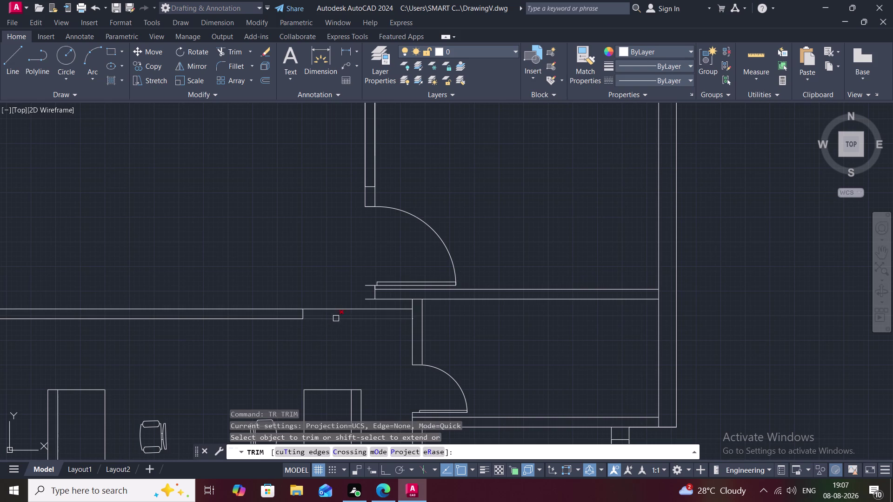
click(336, 318)
click(348, 310)
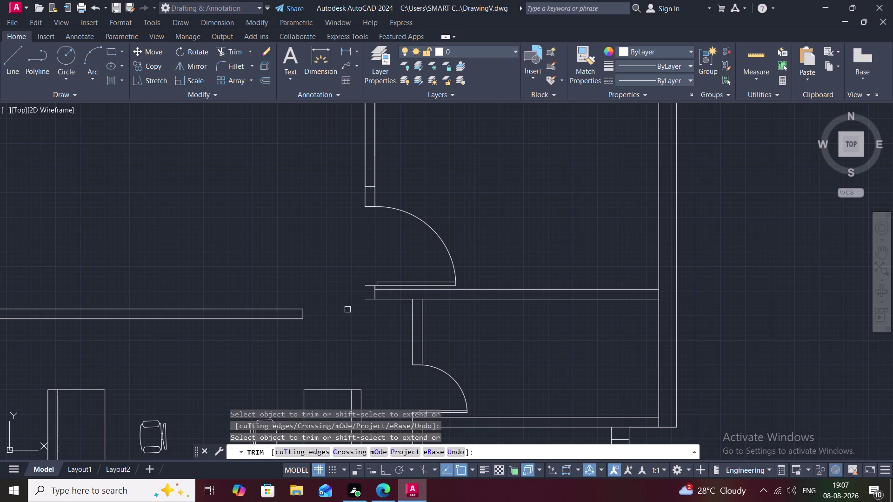
click(368, 299)
scroll(down, 3)
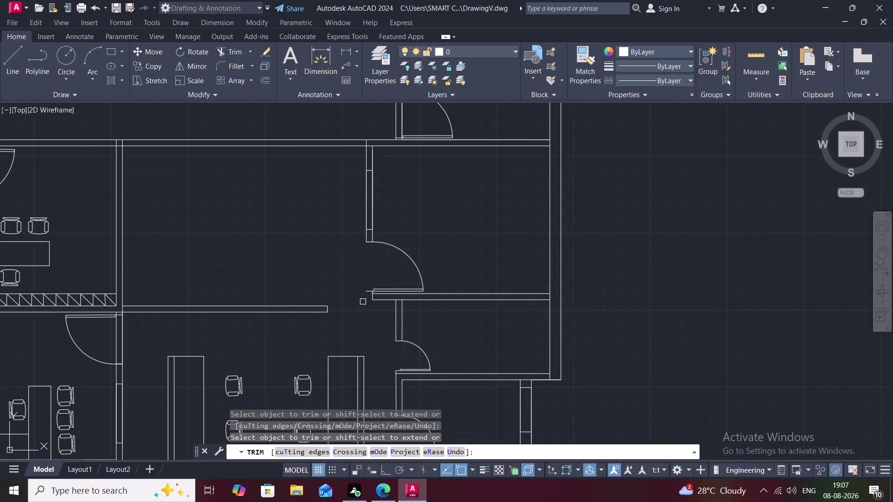
text(L)
key(space)
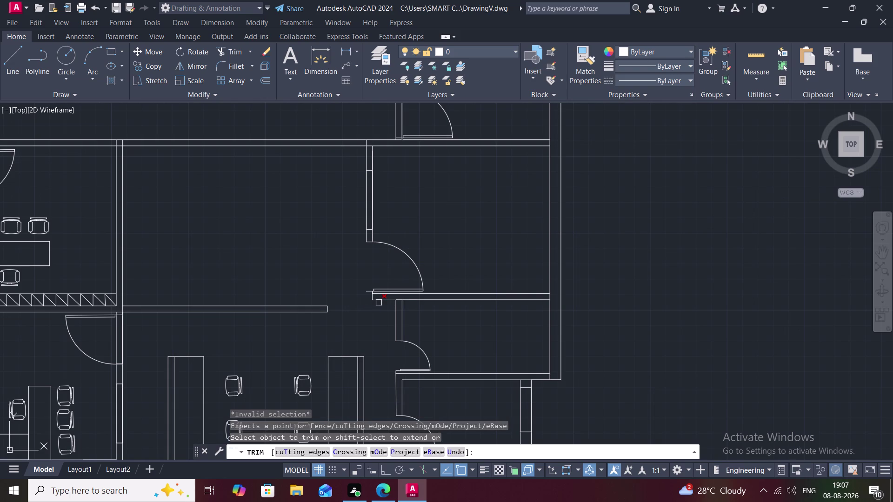
key(Escape)
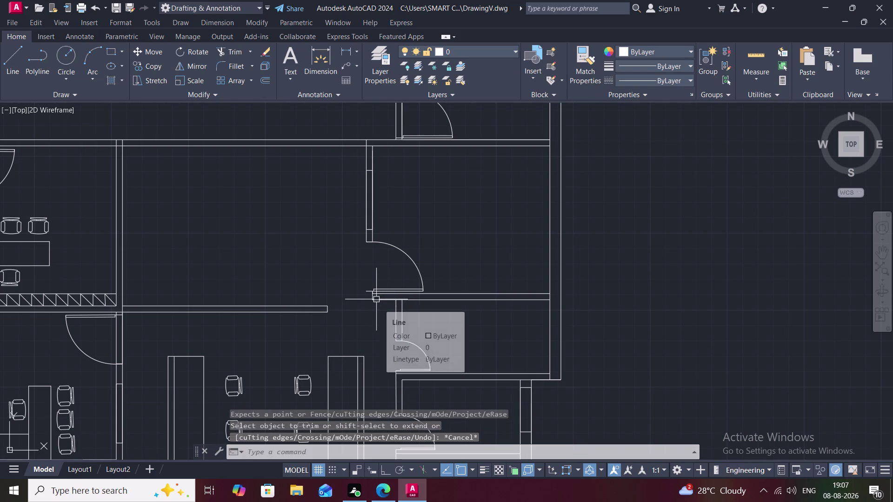
Extend the upper wall line out to its boundary.
text(EX)
key(space)
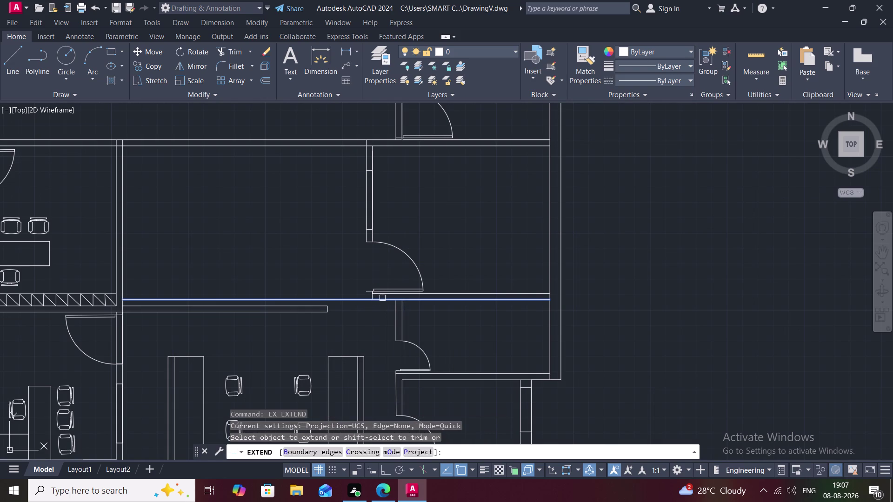
click(382, 298)
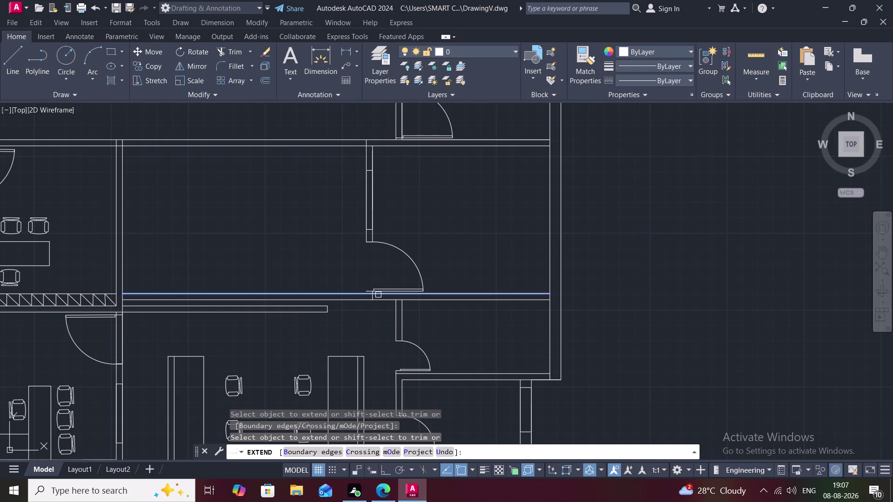
click(378, 295)
key(Escape)
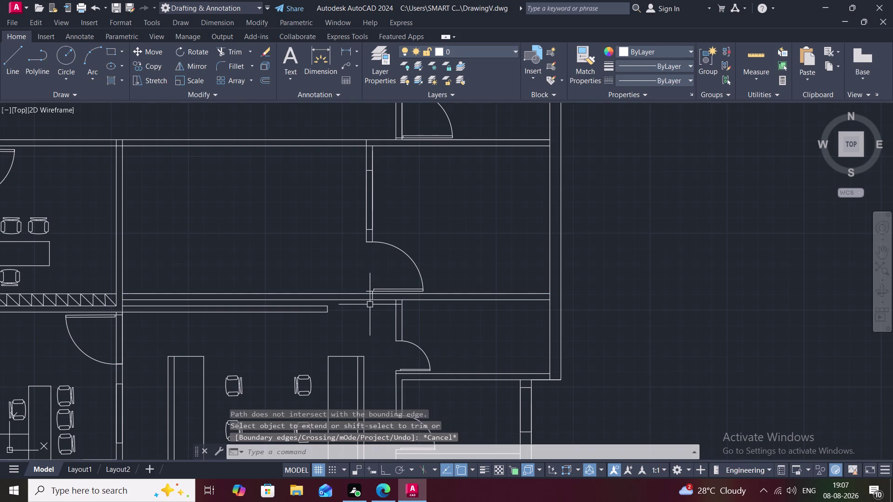
Draw a vertical closing line at the wall corner beside the door jamb.
text(L)
key(space)
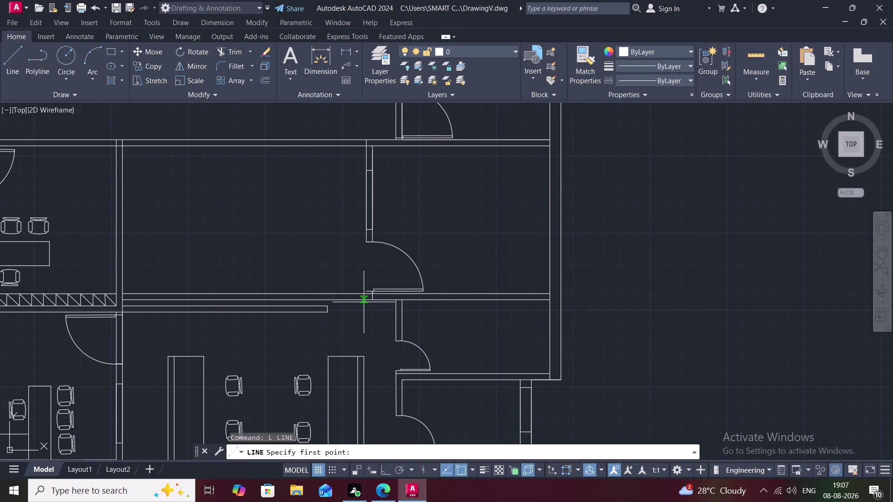
scroll(up, 3)
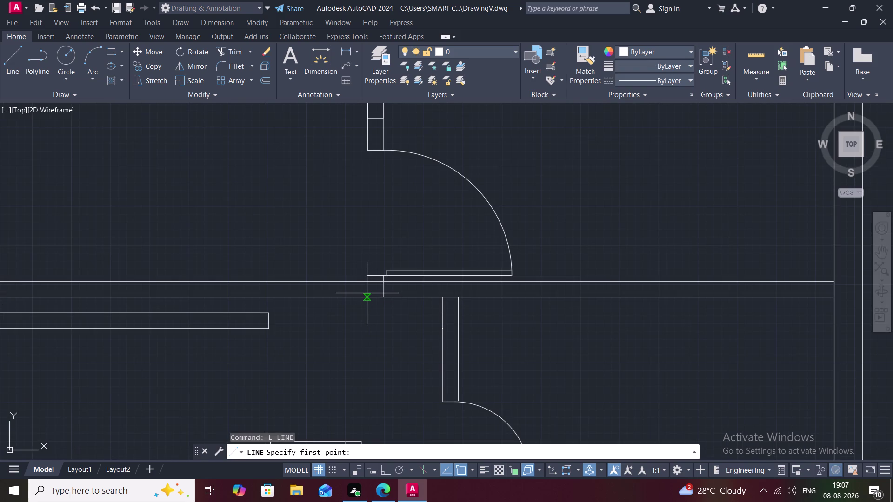
click(367, 293)
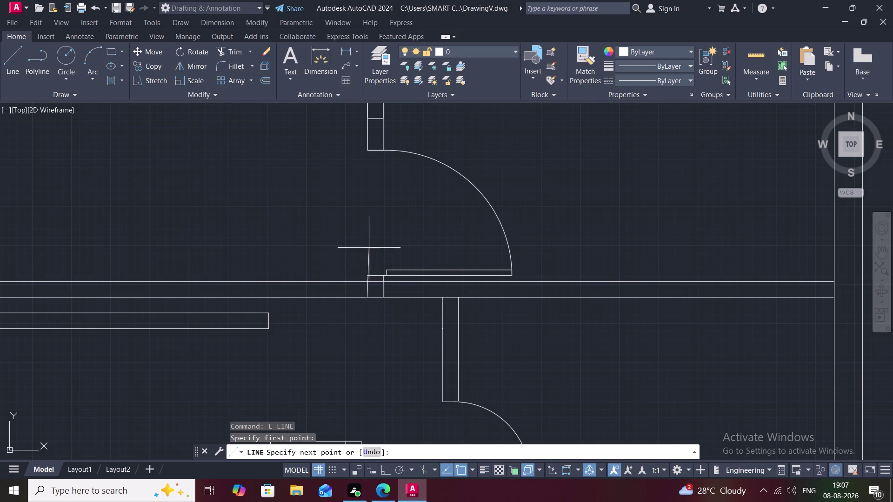
key(Escape)
key(space)
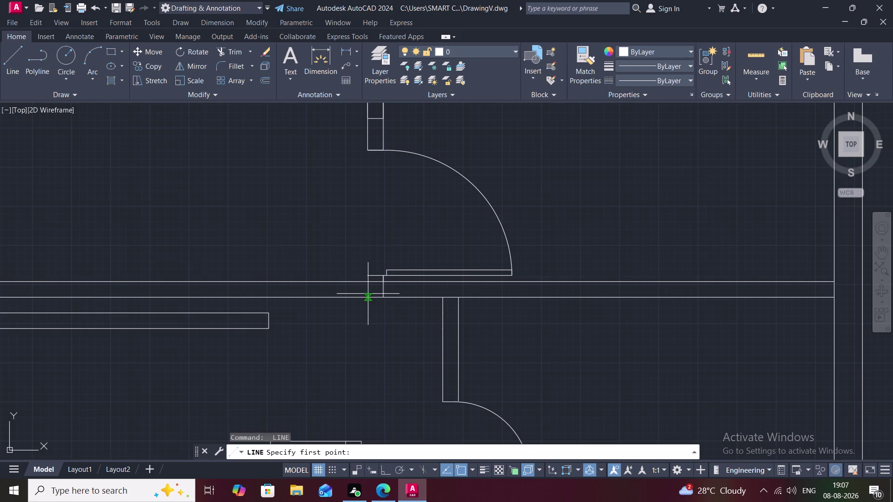
click(367, 298)
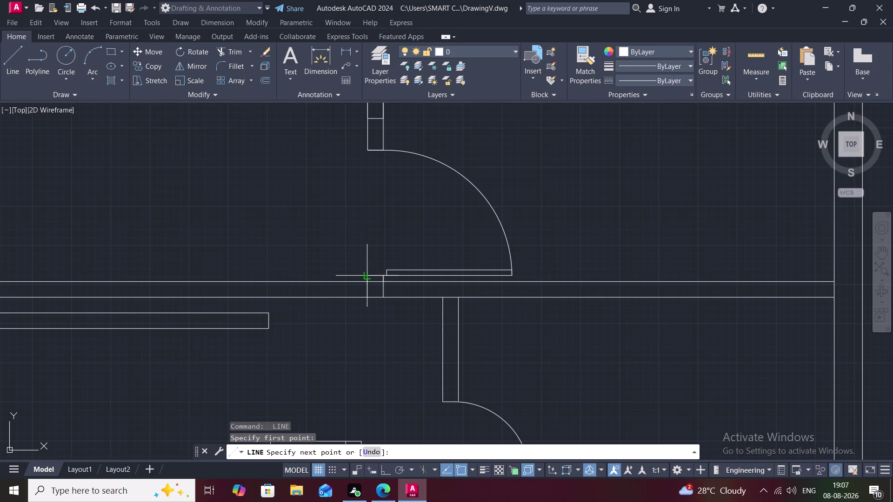
click(365, 278)
key(Escape)
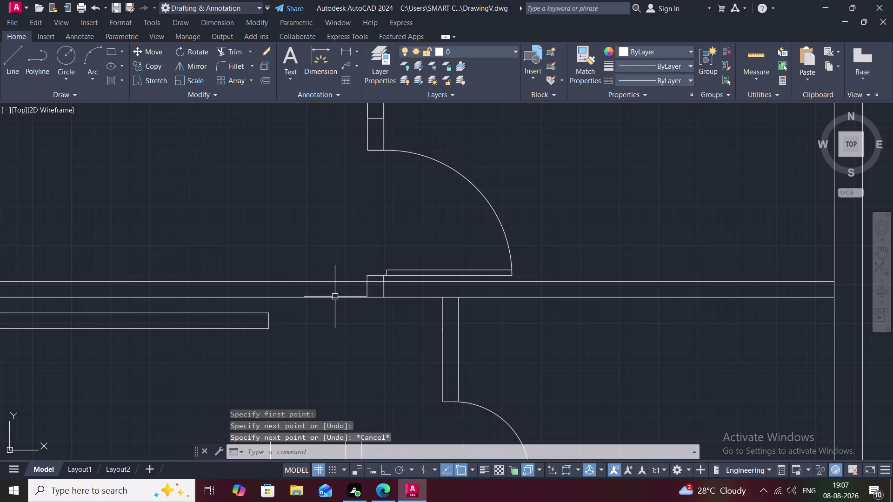
Trim the wall line ends and stray pieces left of the door jamb.
text(TR)
key(space)
click(331, 298)
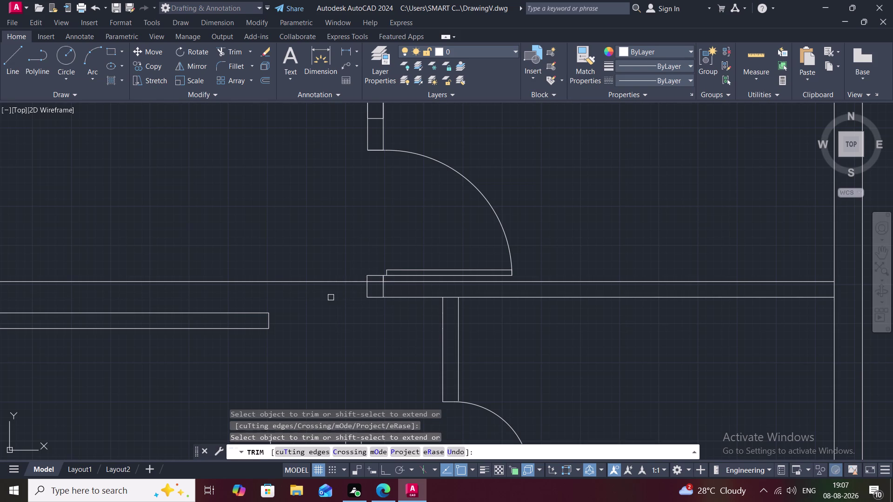
click(338, 280)
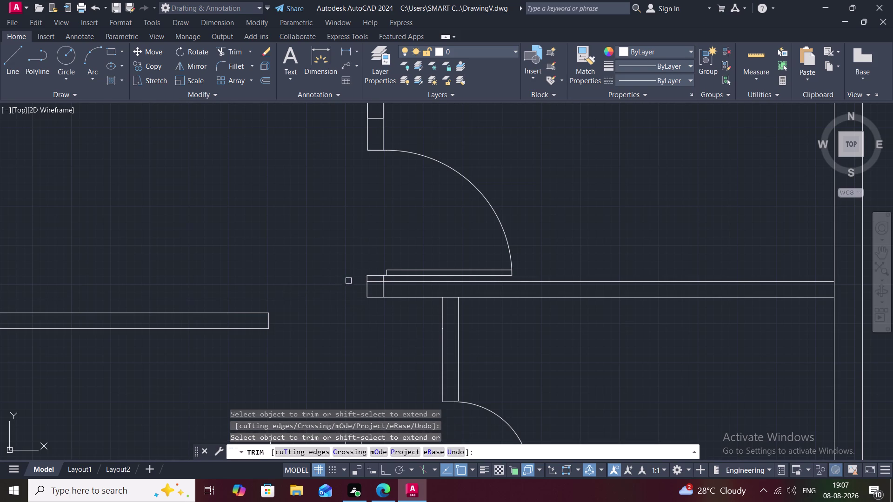
click(383, 290)
scroll(down, 3)
scroll(down, 3)
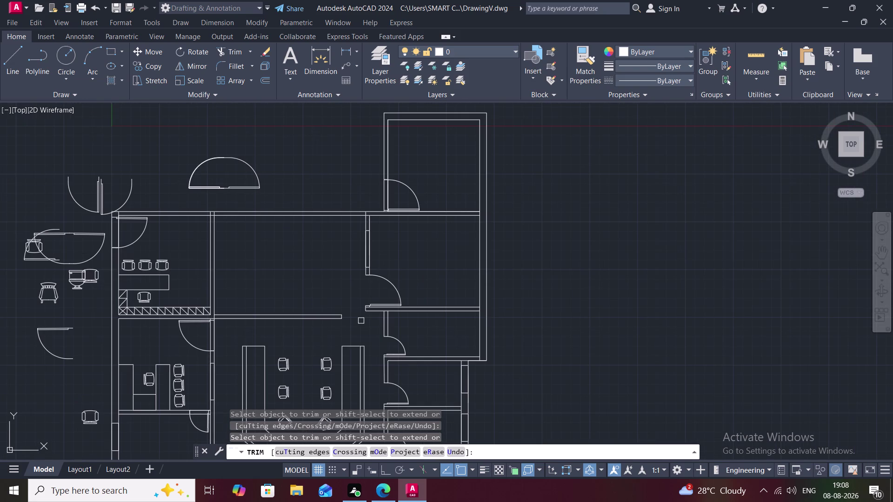
middle_drag(361, 321, 358, 305)
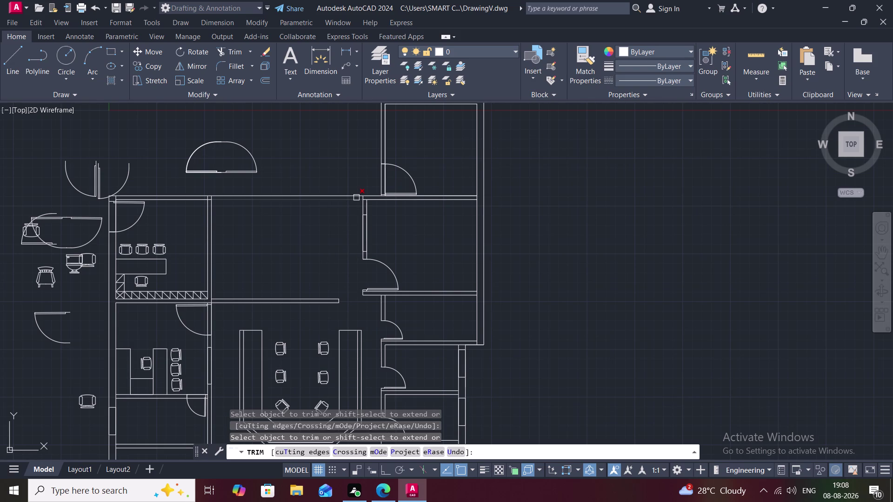
Trim two wall lines at the doorway below the door swing.
scroll(up, 3)
scroll(up, 3)
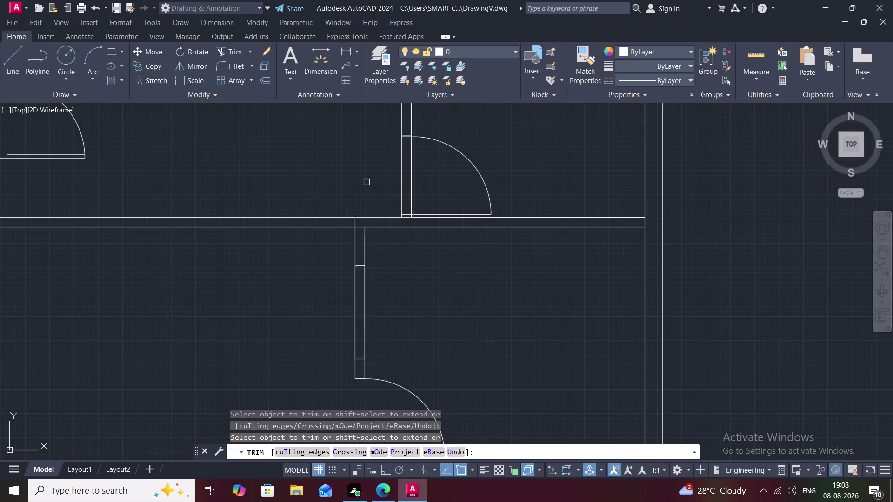
scroll(up, 3)
click(347, 243)
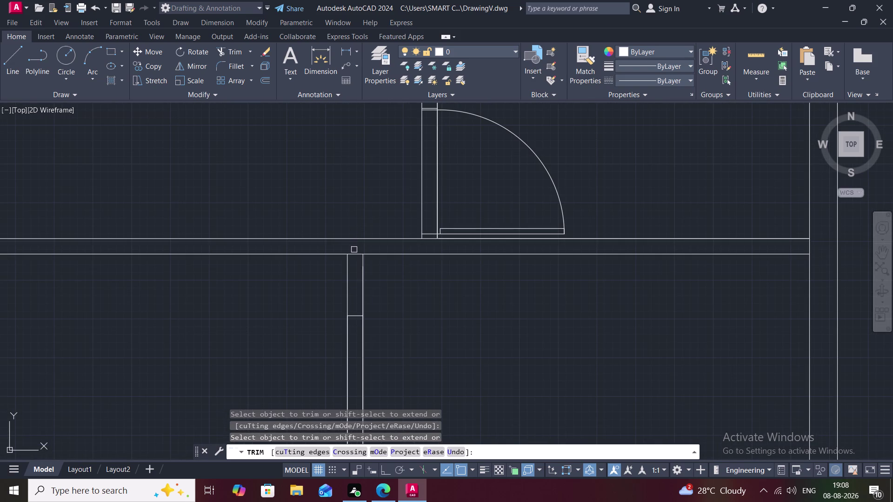
click(353, 253)
scroll(down, 3)
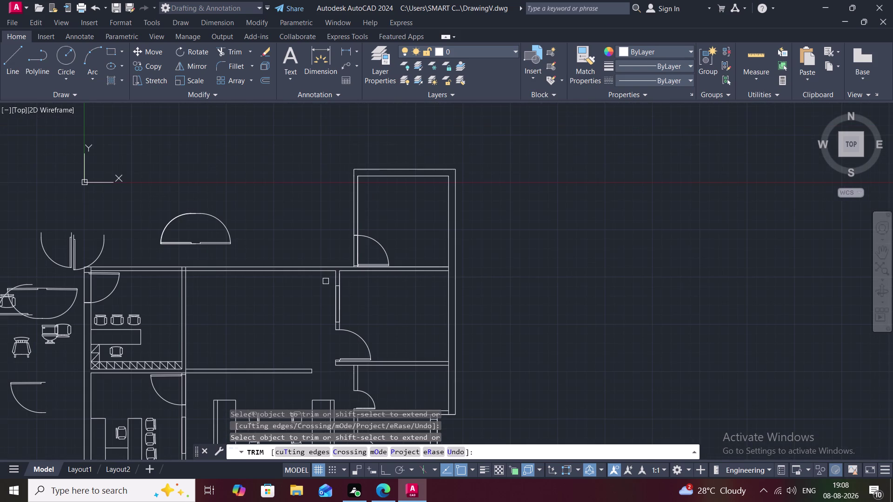
text(L)
key(space)
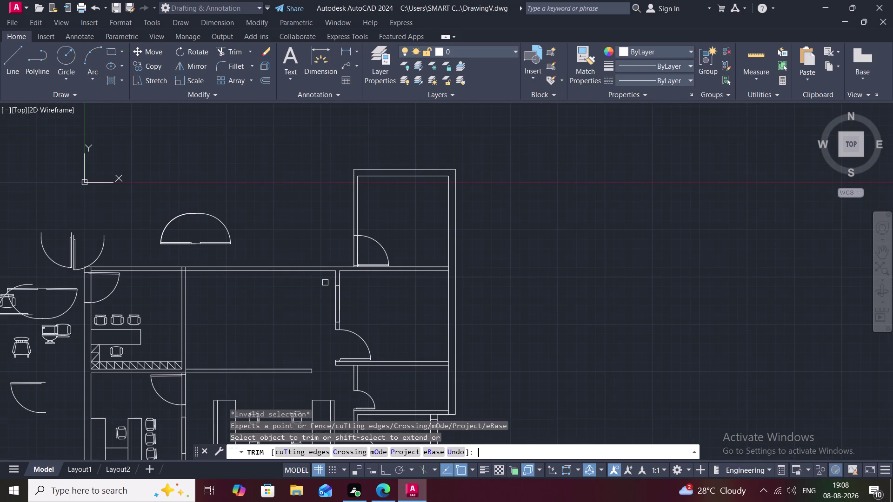
key(Escape)
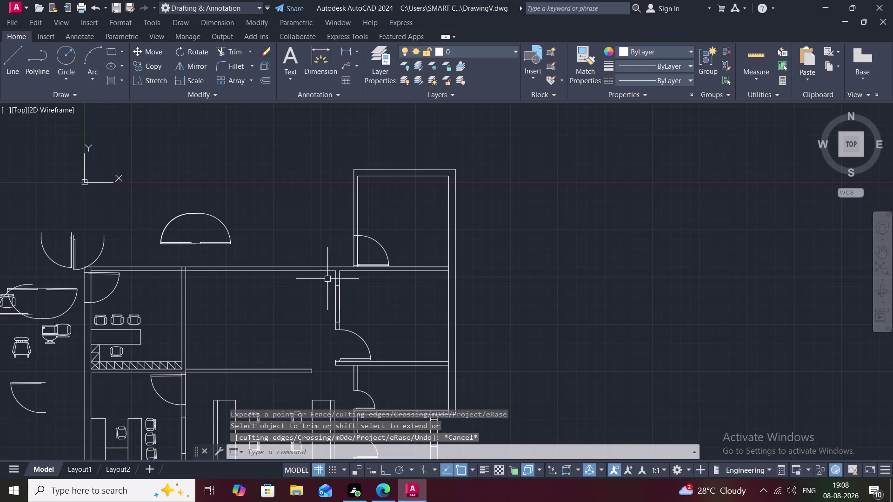
Start a line at the wall junction, then cancel it unfinished.
key(l)
key(space)
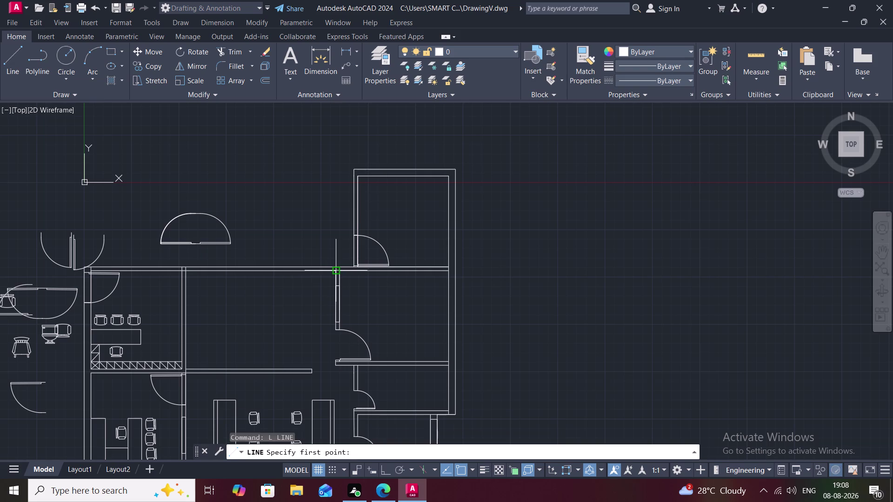
click(334, 273)
scroll(up, 3)
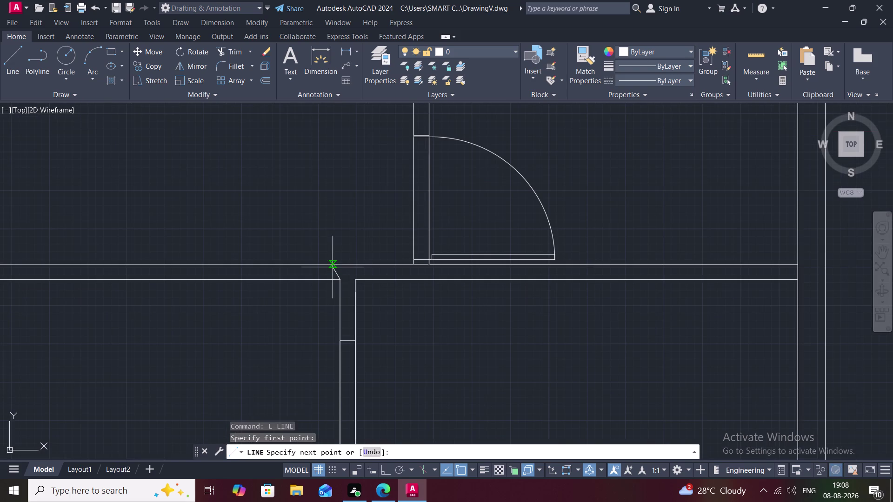
click(341, 263)
key(Escape)
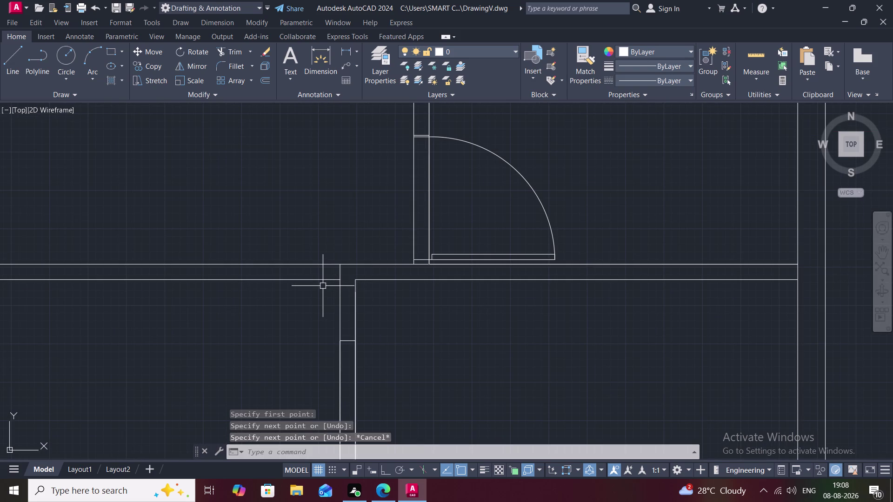
Trim the horizontal wall line overhang past the vertical wall corner.
text(TR)
key(space)
click(316, 282)
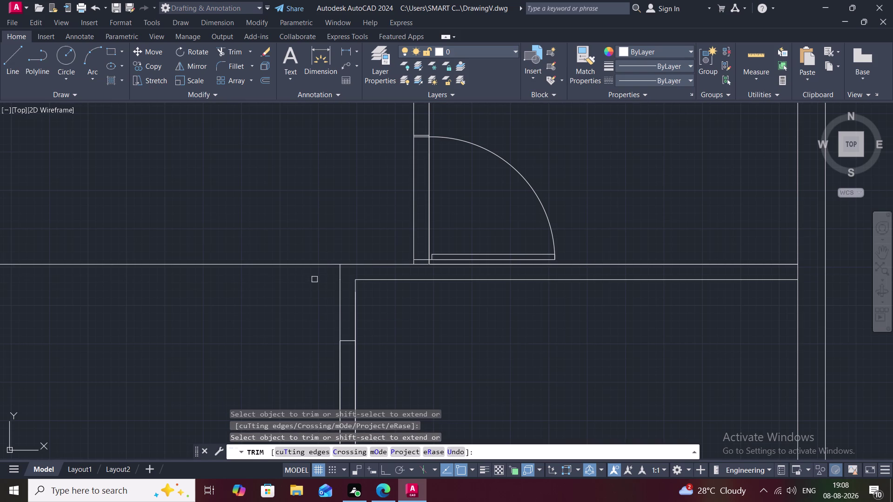
click(313, 265)
scroll(down, 3)
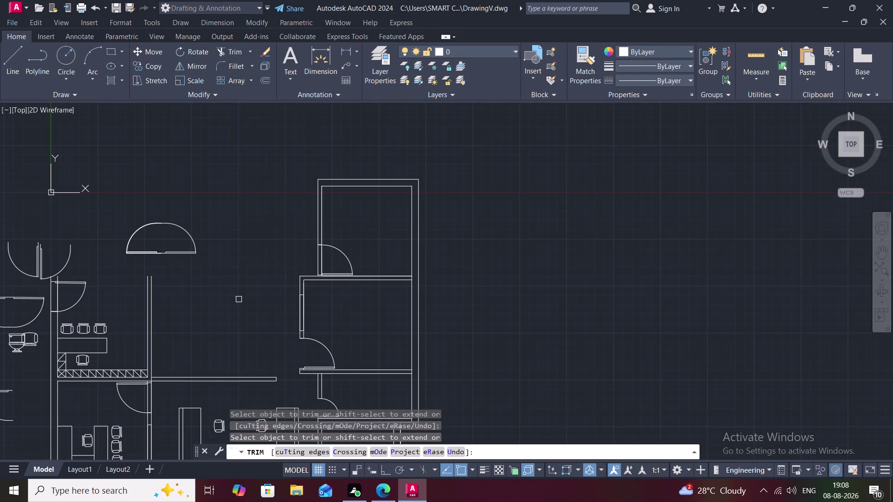
text(L)
key(space)
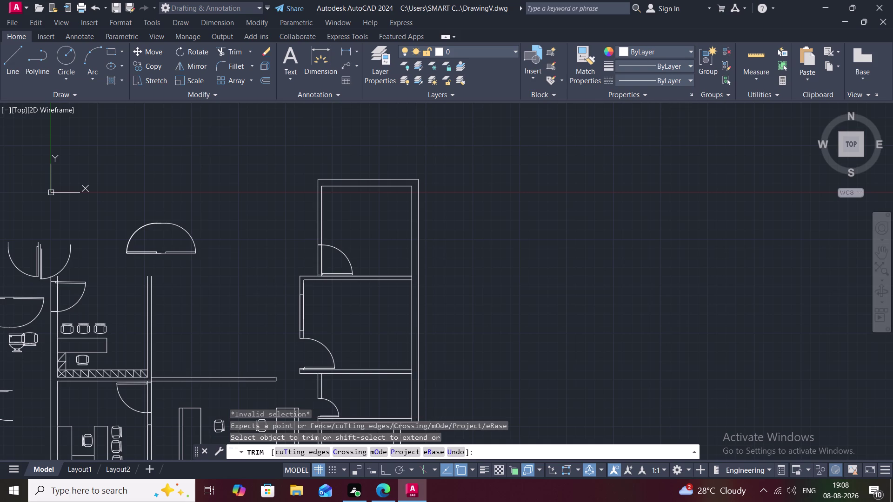
key(Escape)
Cancel a short wall line and pan to the upper-left double door swing.
text(L)
key(space)
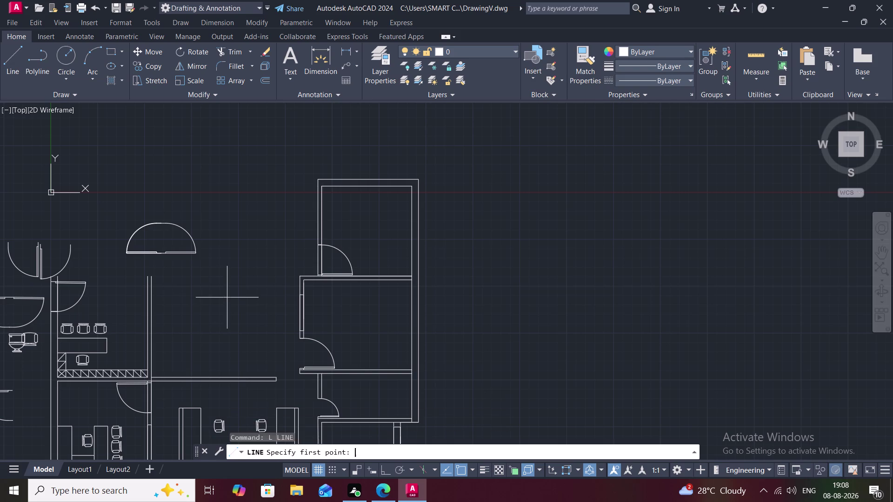
scroll(up, 3)
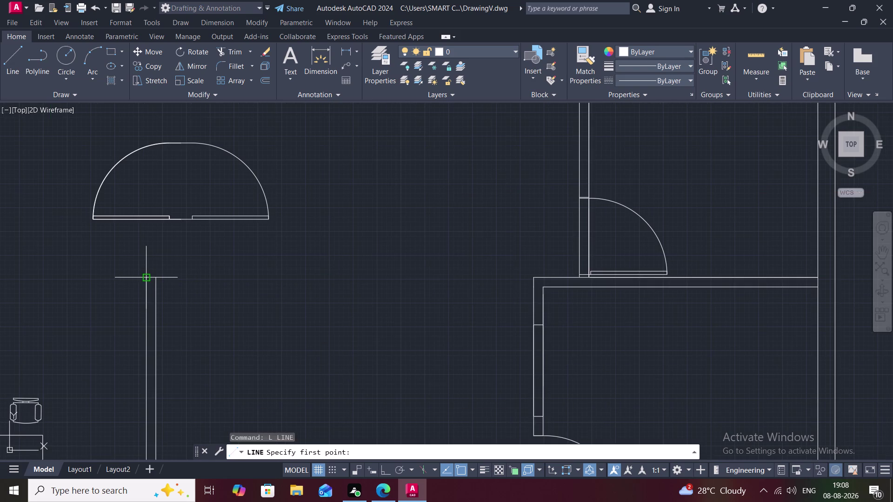
click(156, 275)
click(149, 275)
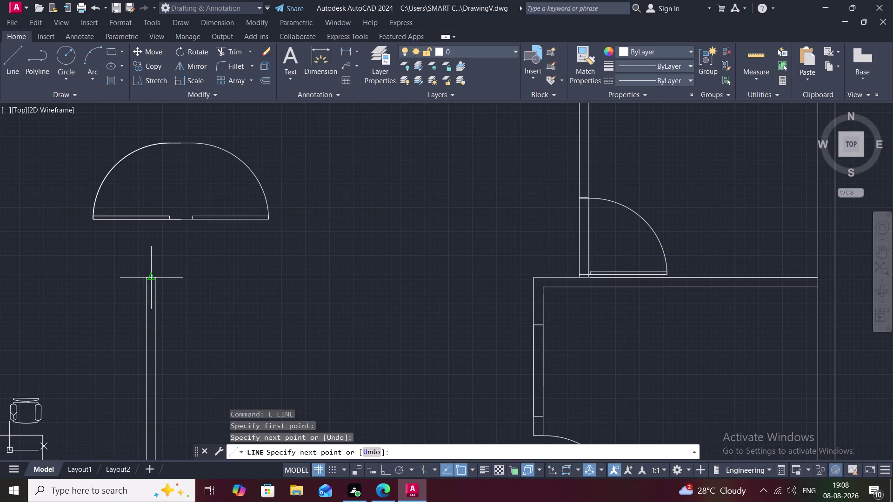
key(Escape)
scroll(down, 3)
middle_drag(97, 280, 185, 238)
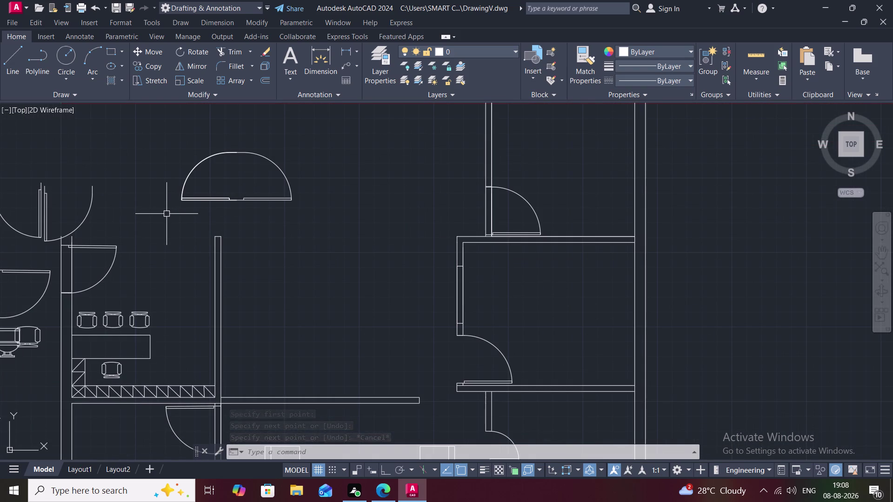
scroll(down, 3)
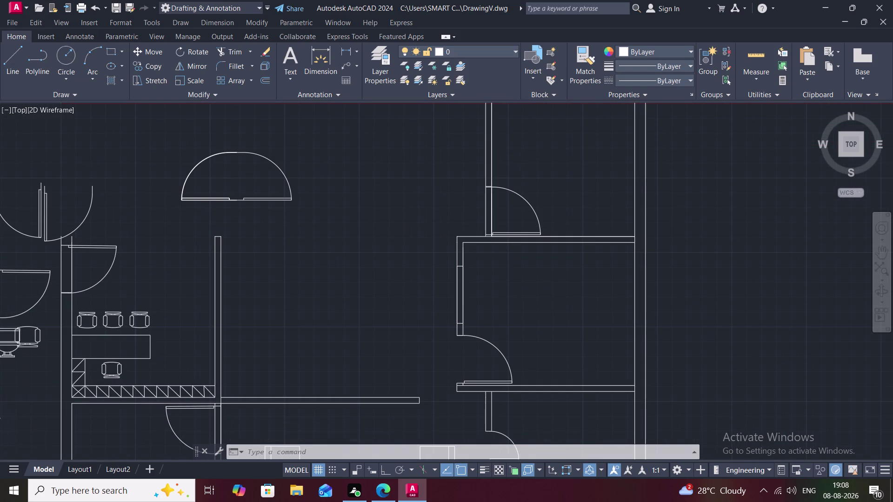
click(117, 214)
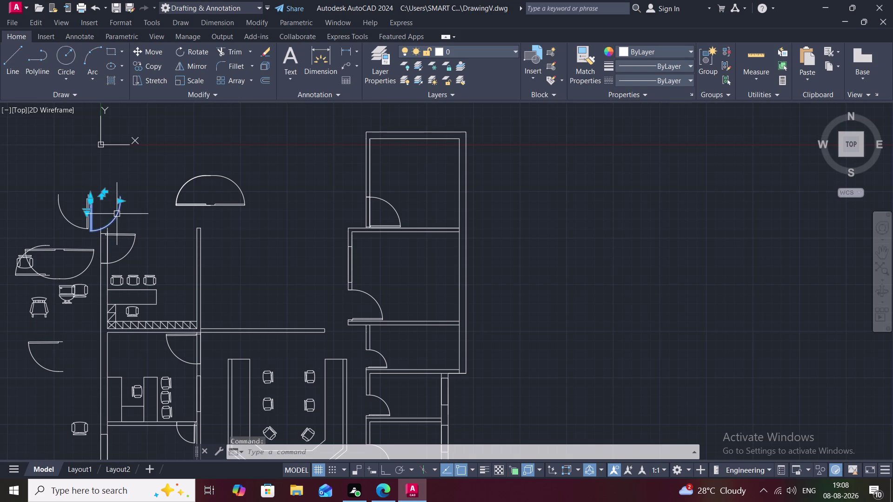
Erase the upper-left double door arcs and one half of the semicircular swing.
click(78, 218)
key(Escape)
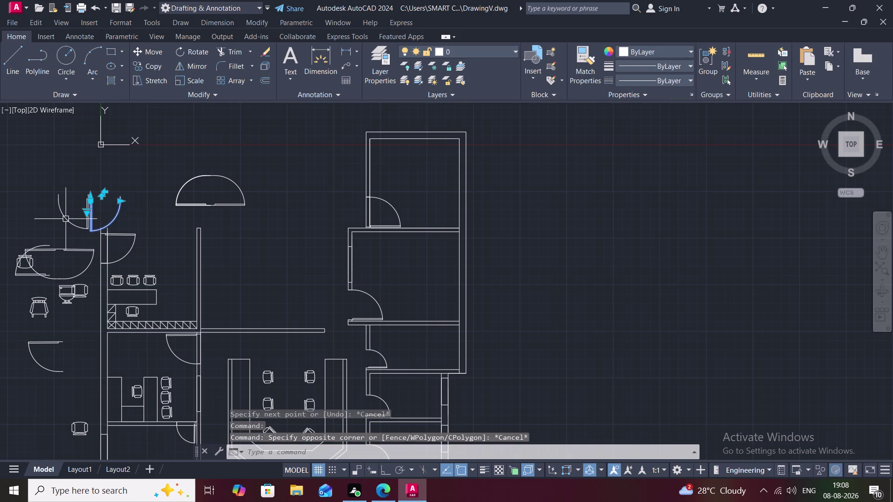
click(66, 218)
click(189, 204)
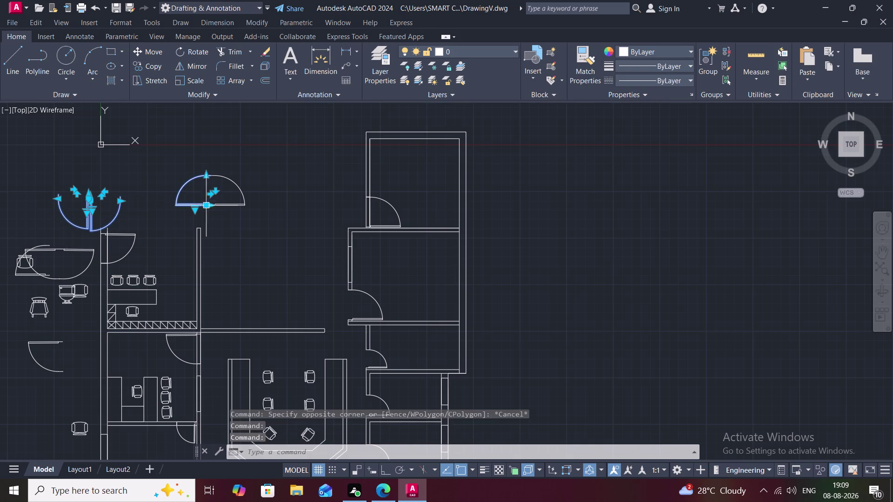
click(234, 206)
key(Delete)
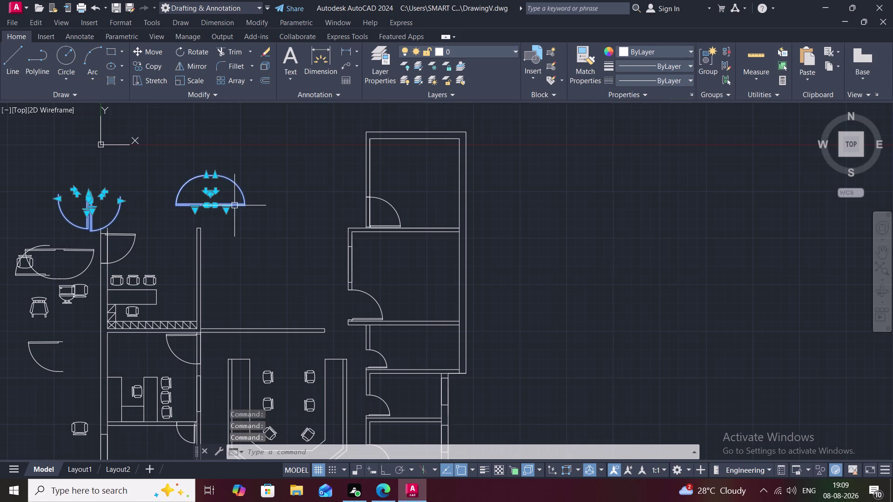
click(205, 202)
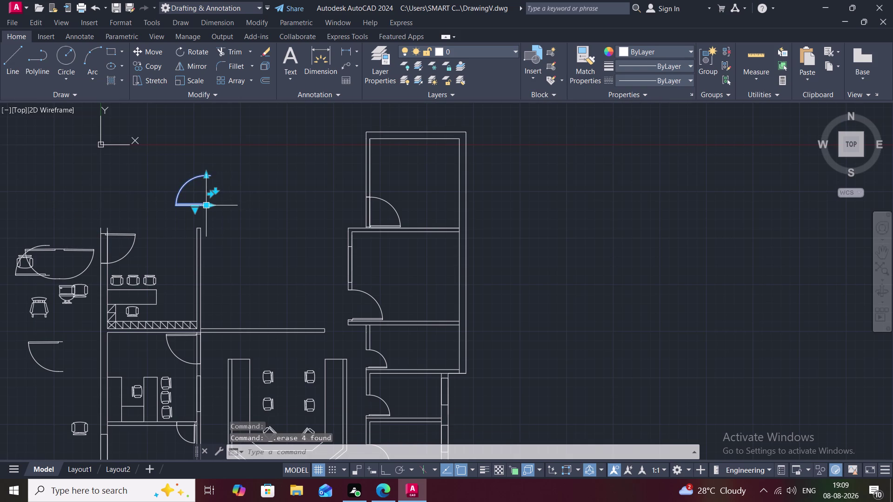
key(Delete)
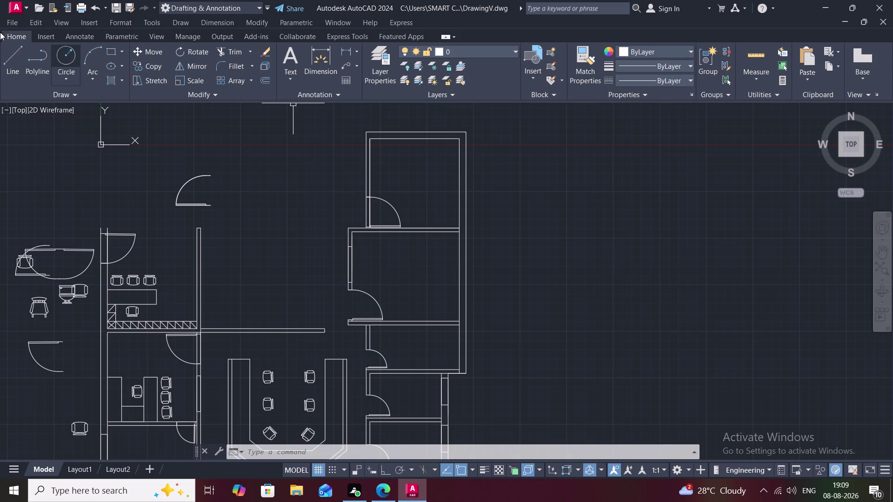
Draw a long horizontal wall line with Ortho across the upper plan.
click(6, 48)
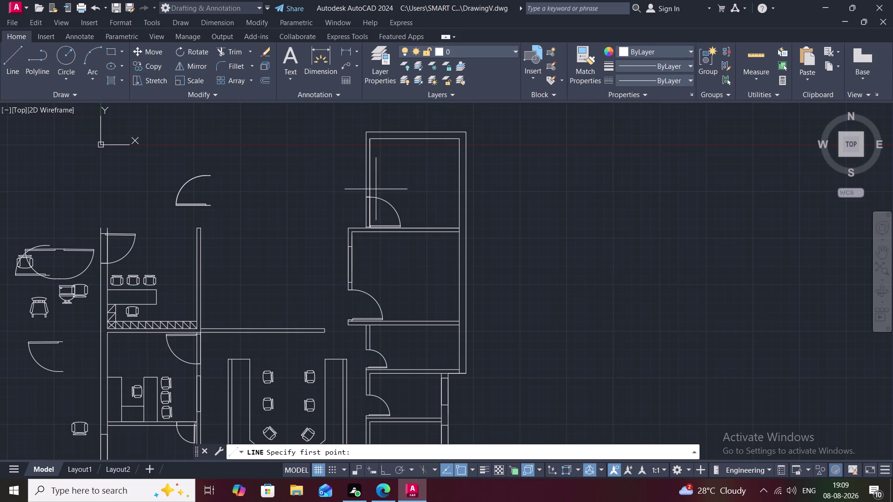
click(364, 199)
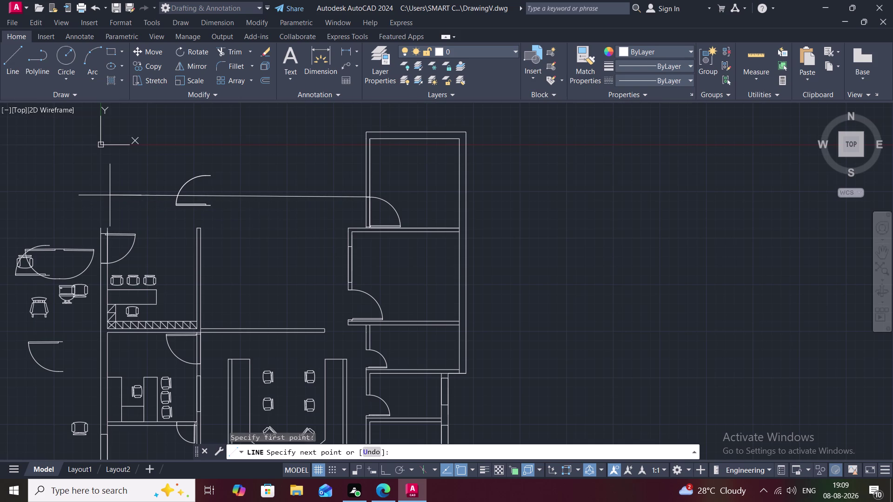
key(F8)
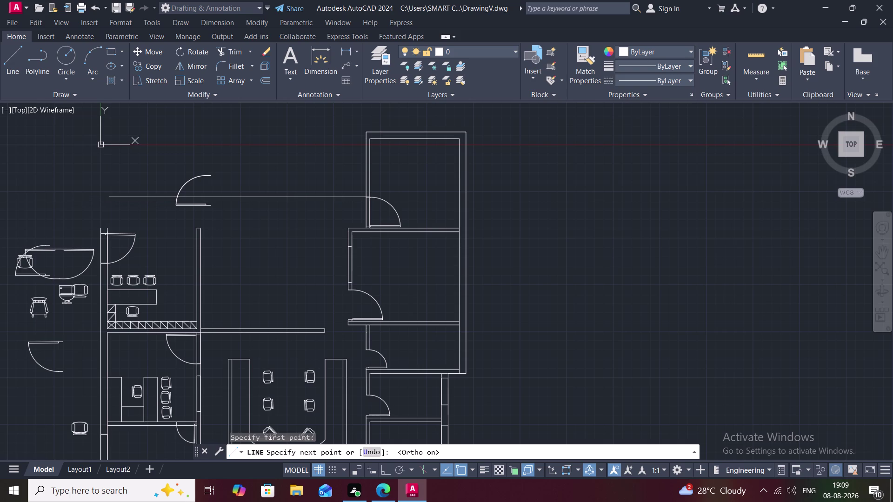
click(70, 169)
key(Escape)
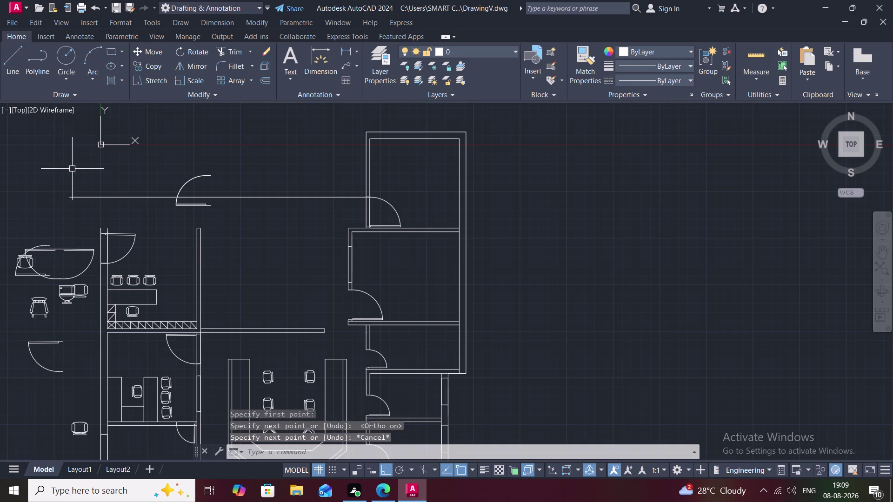
Offset the wall line 9" upward to form the wall's second face.
key(o)
key(space)
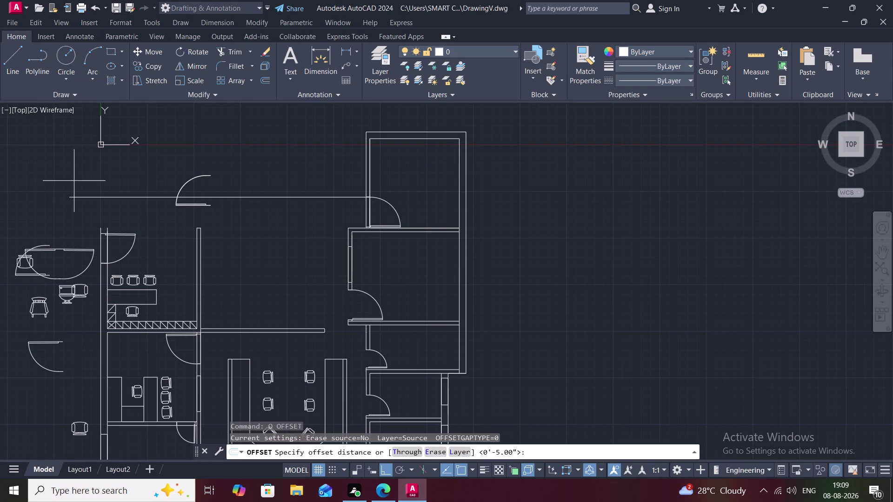
text(9")
key(space)
click(250, 198)
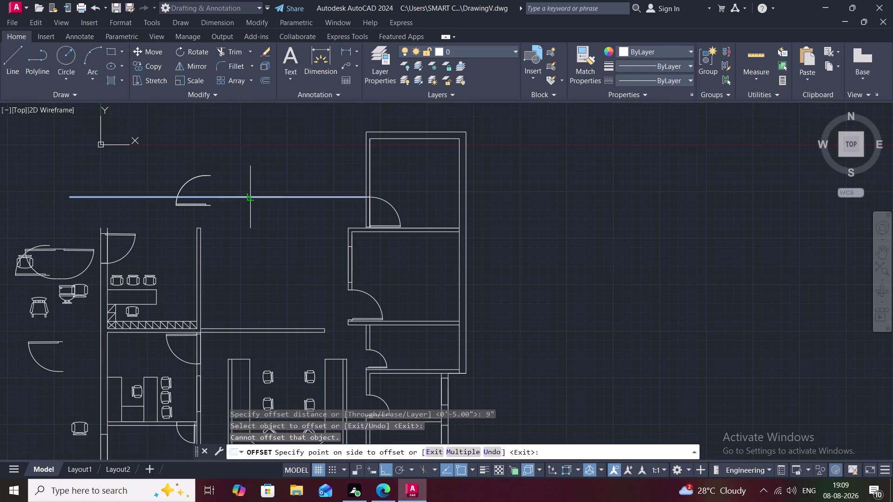
click(247, 181)
Trim open the wall between the new lines and clear the stubs at the door corner.
key(Escape)
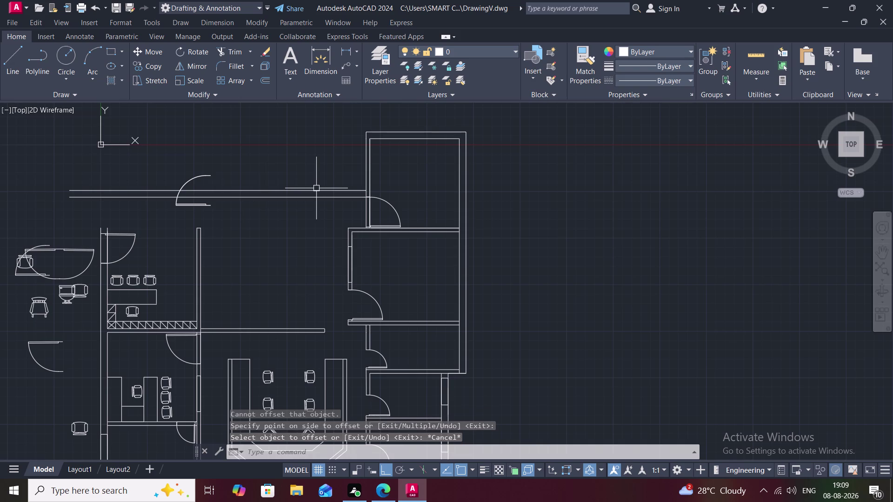
scroll(up, 3)
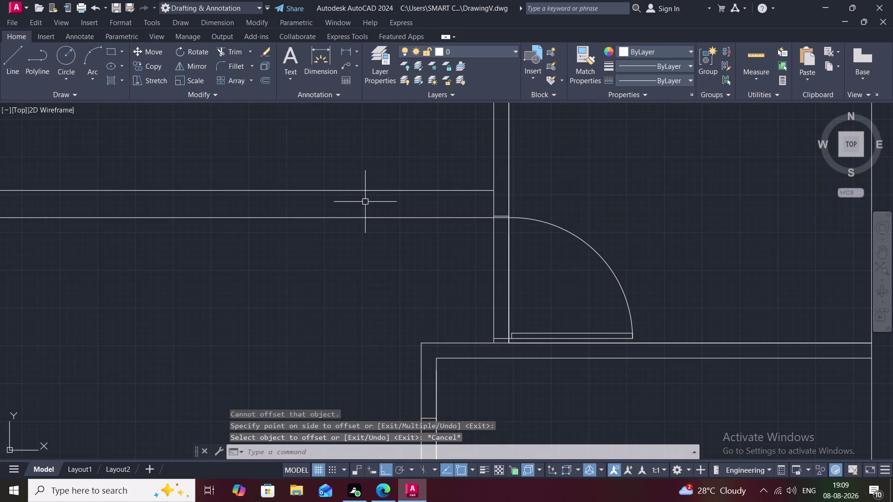
key(t)
key(r)
key(space)
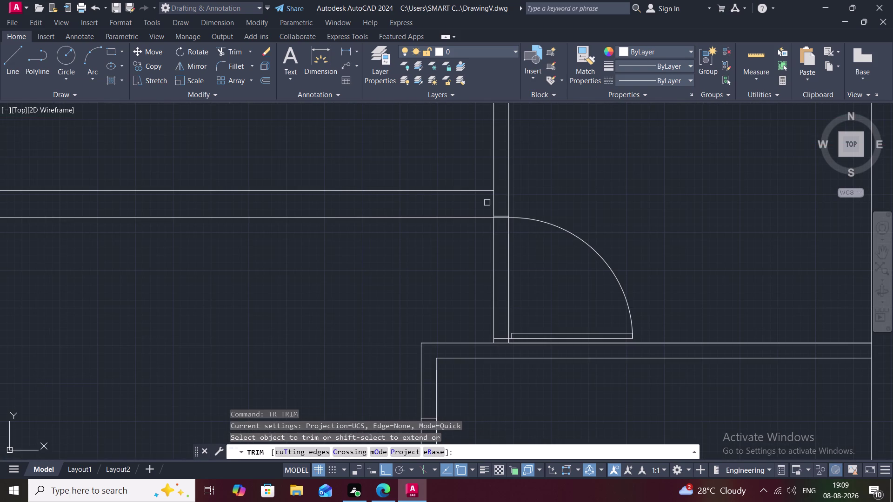
click(492, 203)
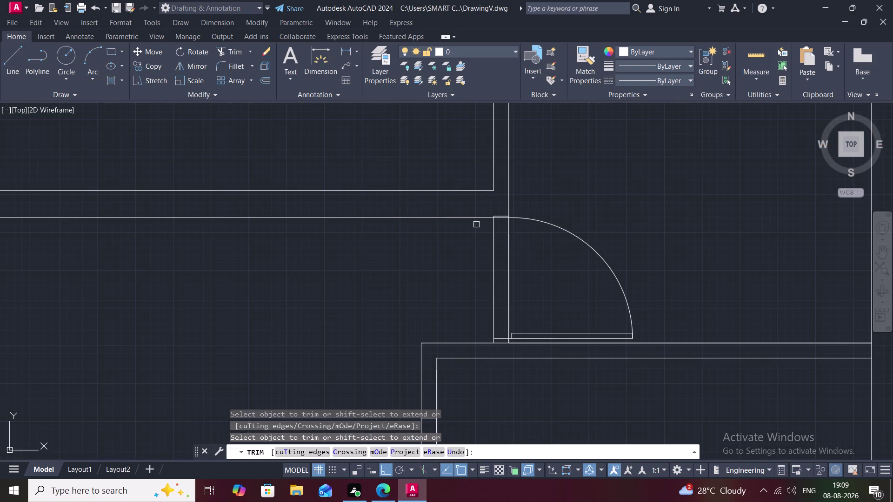
scroll(up, 3)
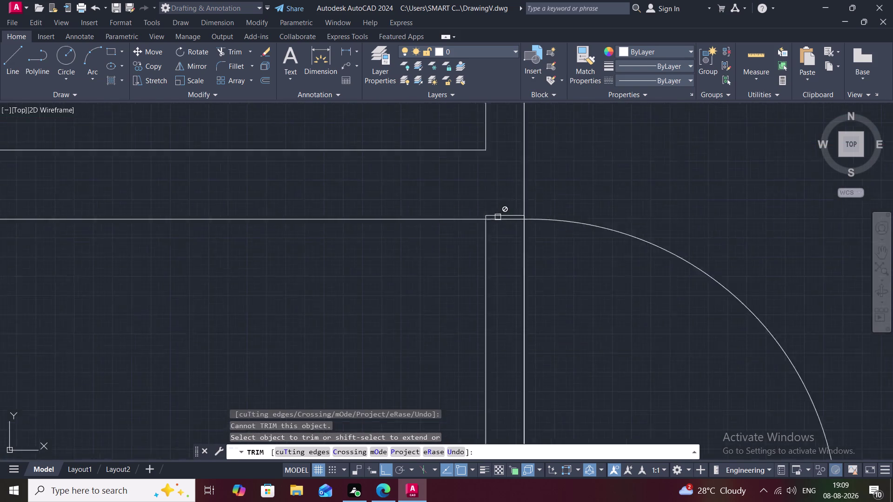
click(498, 217)
click(494, 215)
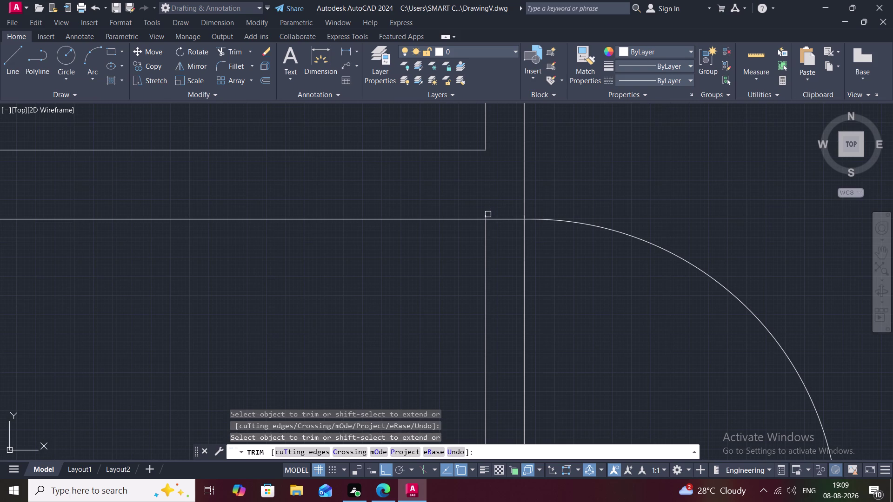
click(486, 216)
scroll(down, 3)
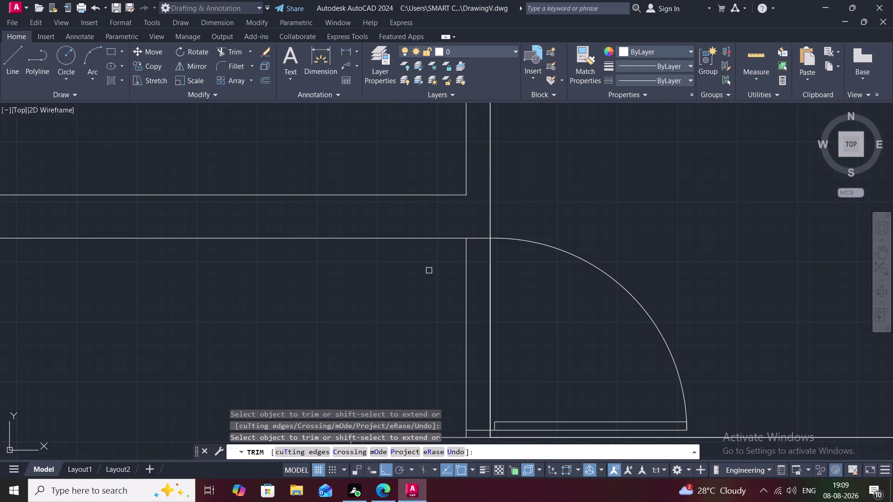
scroll(down, 3)
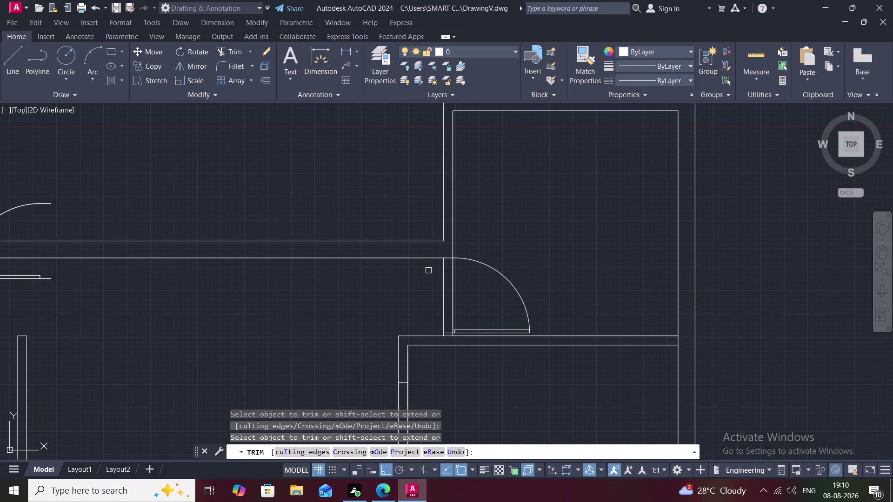
key(Escape)
Delete the leftover quarter door swing near the new upper wall.
scroll(down, 3)
scroll(down, 3)
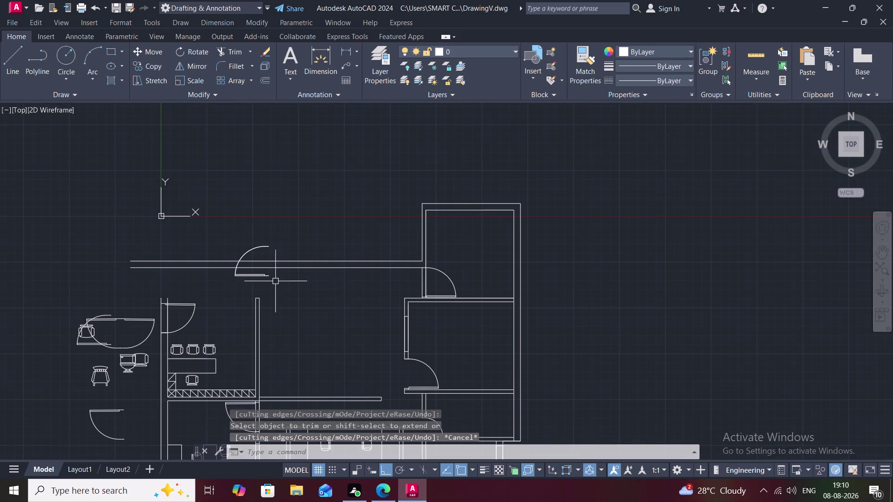
click(250, 274)
key(Delete)
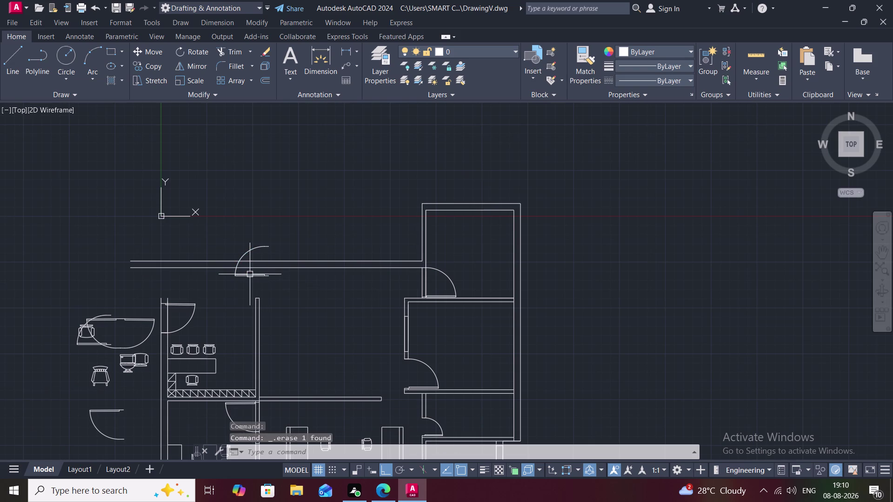
click(243, 275)
Delete the stray arc and check wall spacings with Quick Measure (e.g. 33'-1.84").
key(Delete)
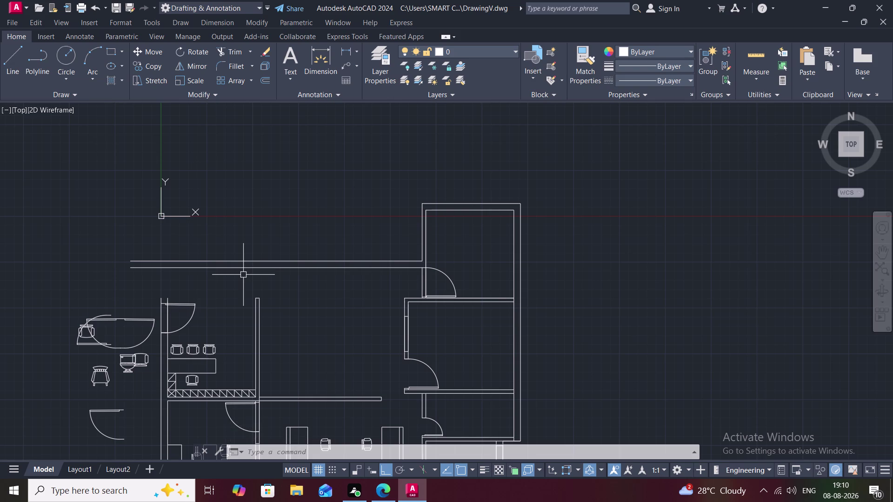
click(757, 58)
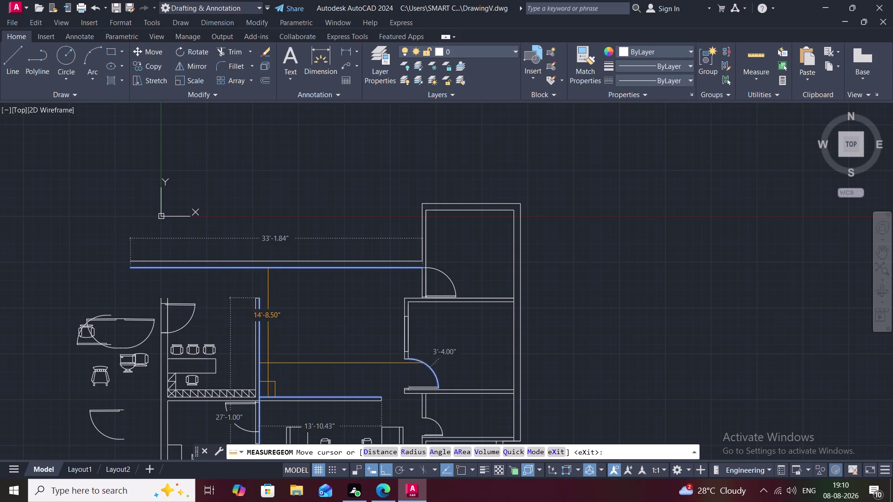
key(Escape)
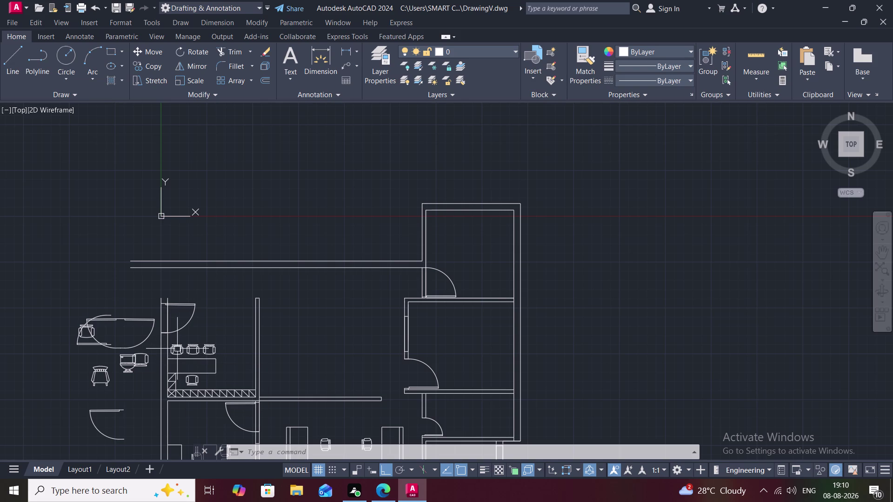
scroll(up, 3)
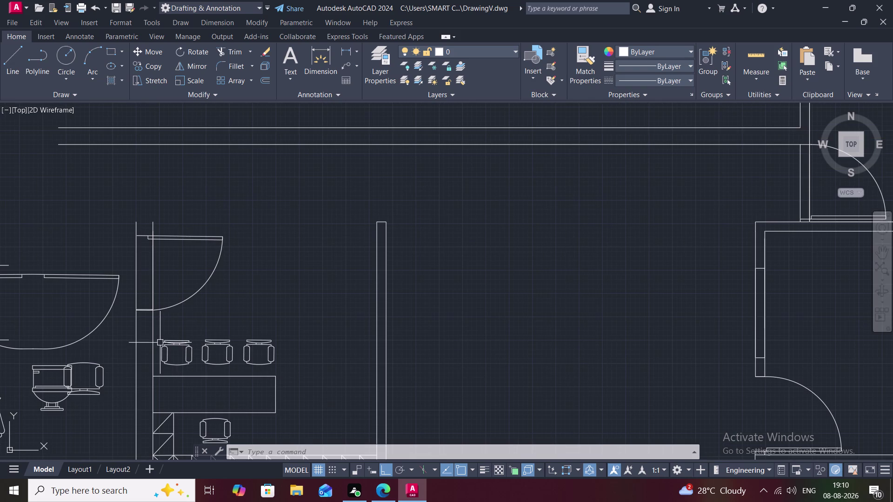
Copy the three counter chairs upward as a second row and delete a leftover object.
click(166, 348)
click(205, 359)
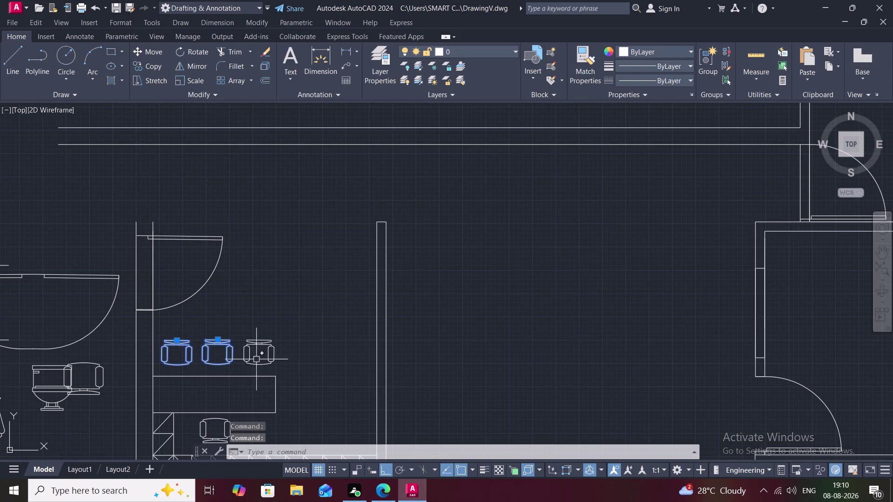
click(249, 352)
text(C)
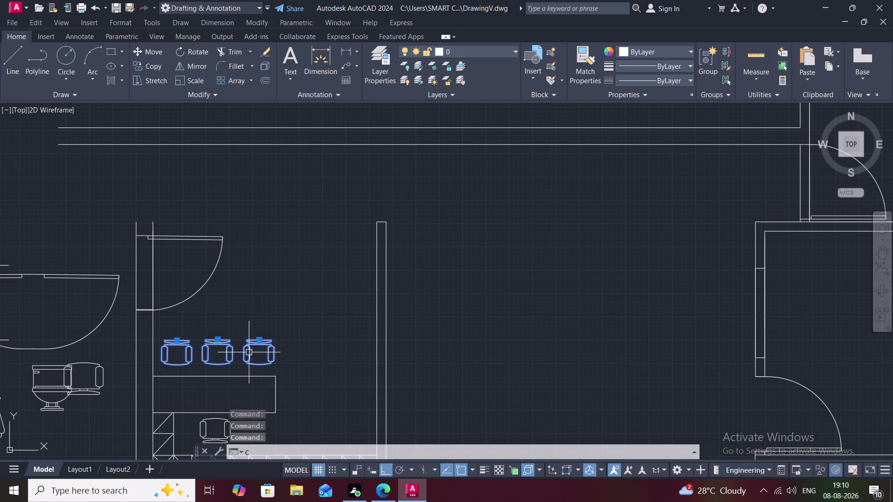
text(O)
key(space)
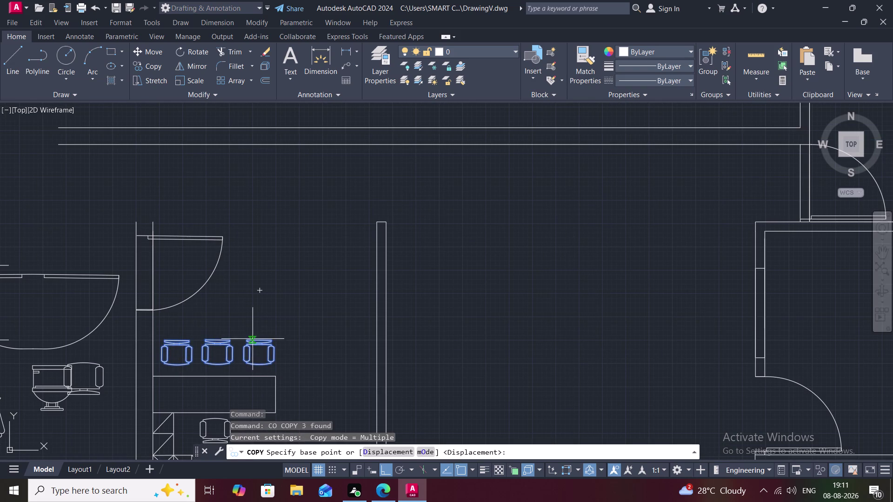
click(268, 342)
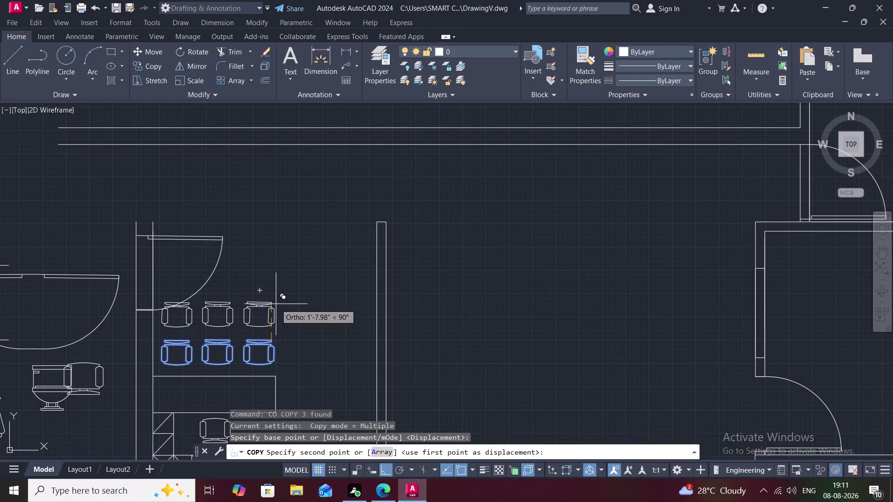
click(278, 297)
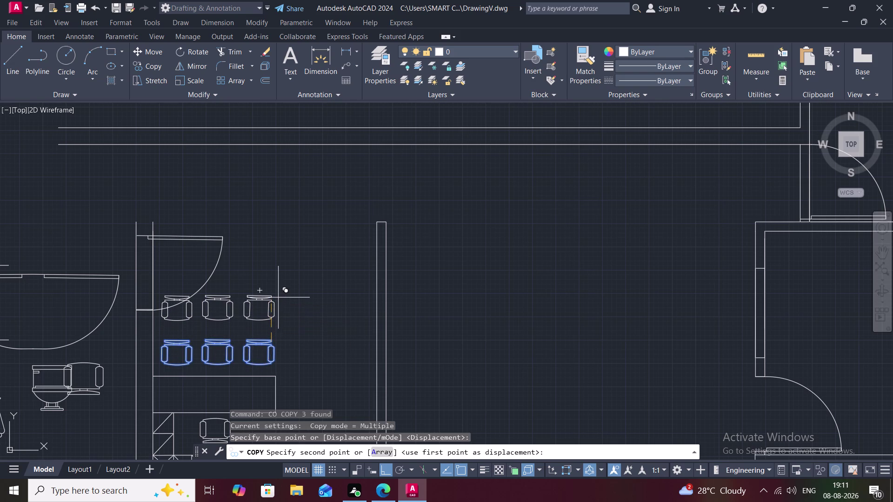
key(grave)
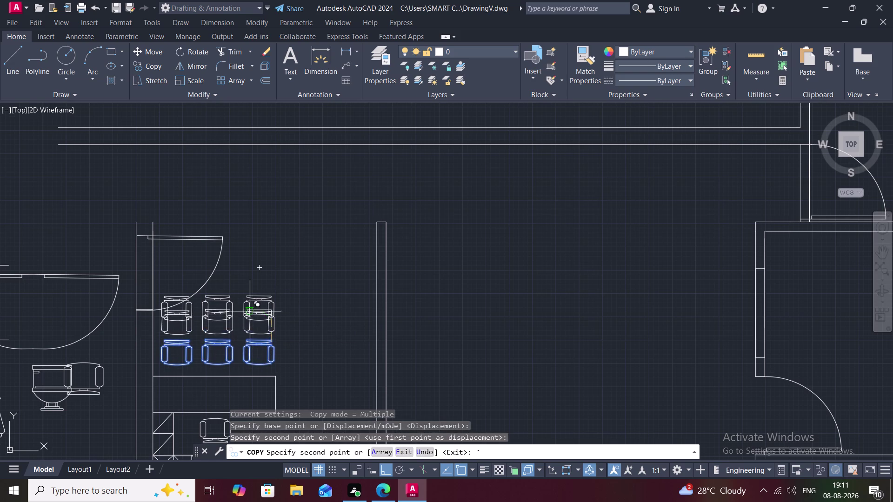
click(62, 221)
key(grave)
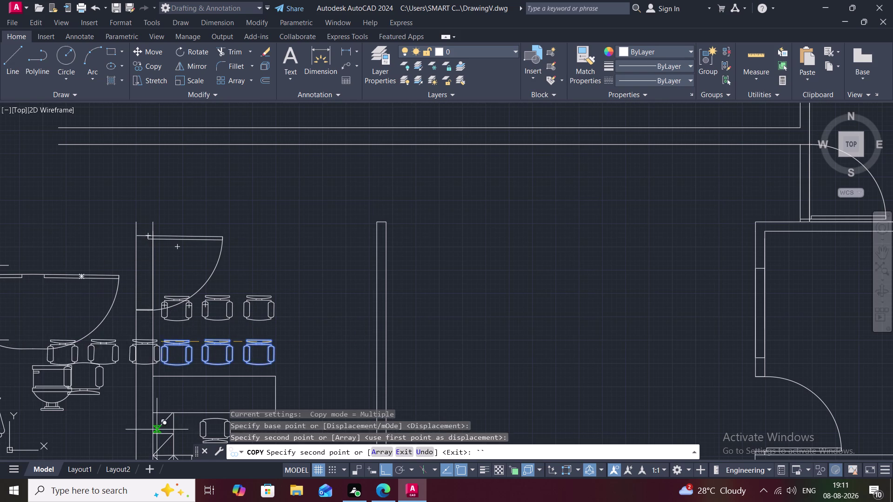
click(0, 385)
key(Escape)
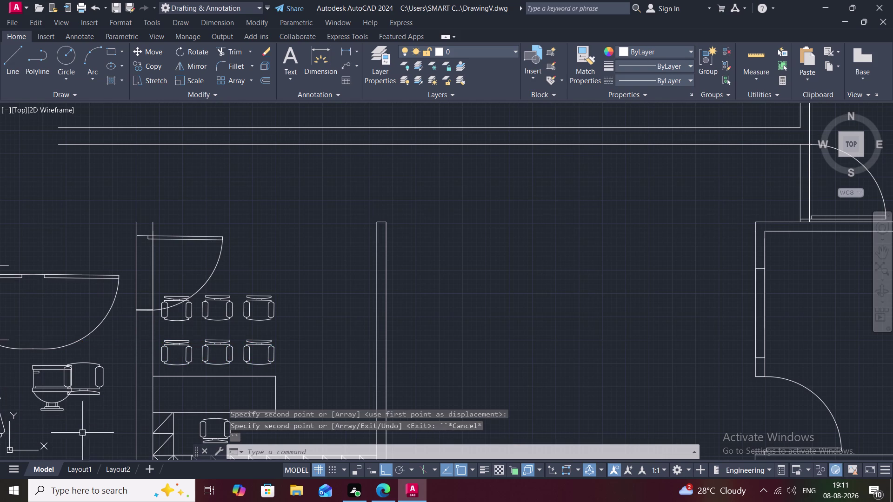
click(196, 375)
key(Delete)
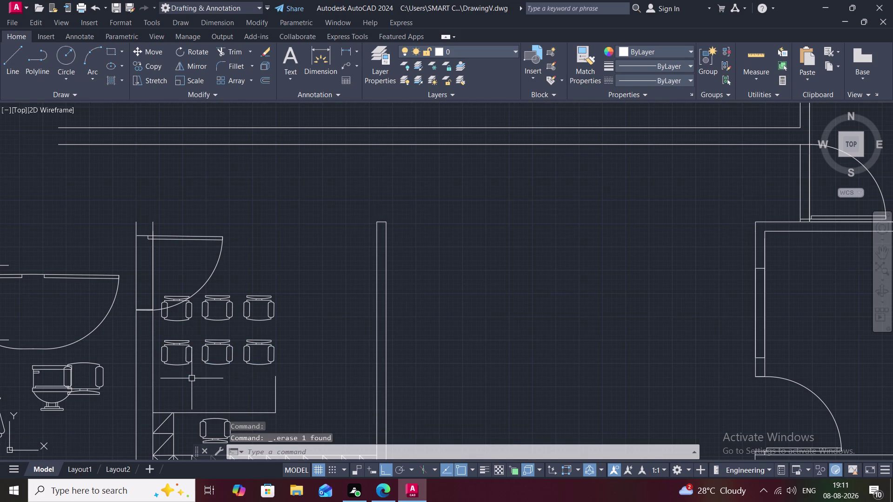
Erase the counter, its lower row of three chairs, and a leftover line.
click(275, 392)
key(Delete)
click(254, 358)
click(197, 349)
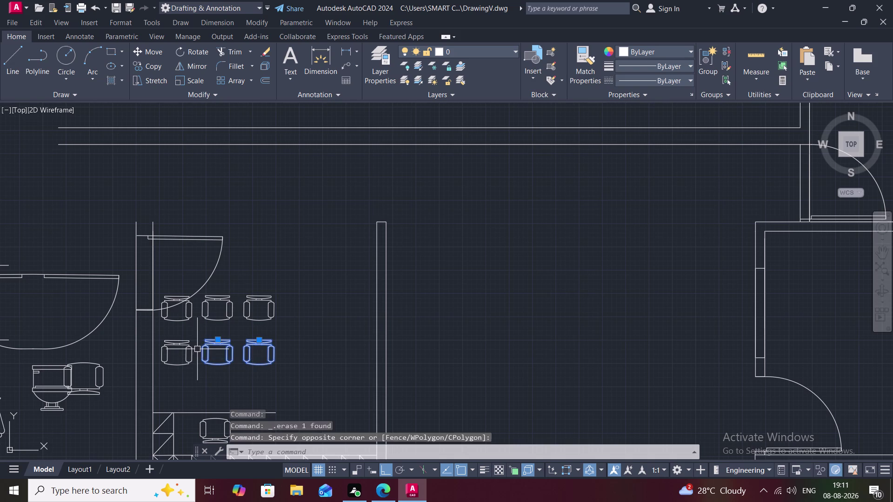
click(159, 352)
key(Delete)
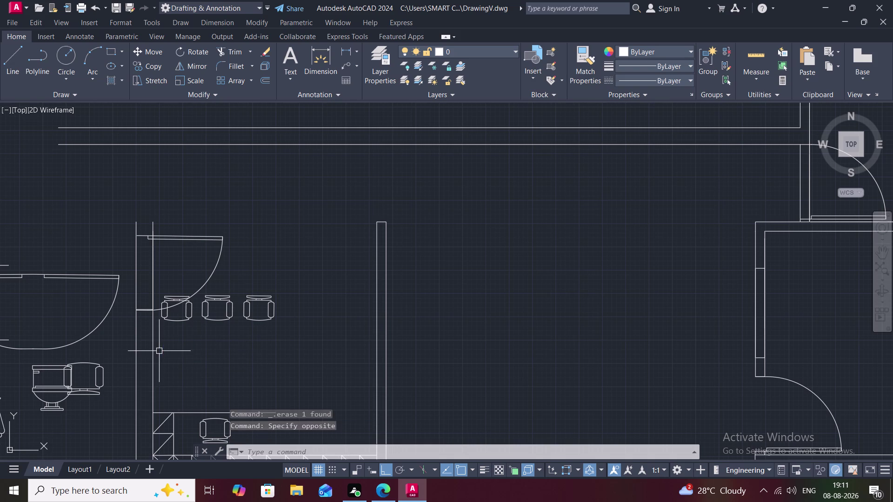
click(244, 412)
key(Delete)
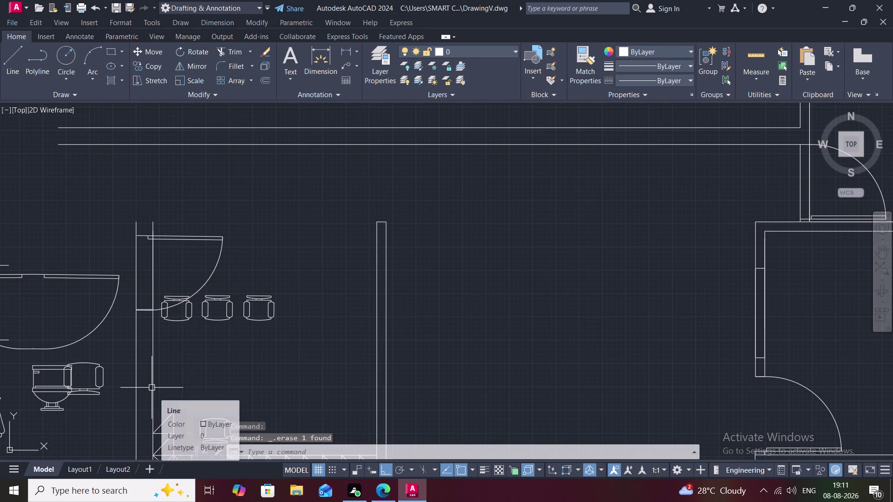
Draw two short line segments by the shelves to start the lower room's counter.
key(l)
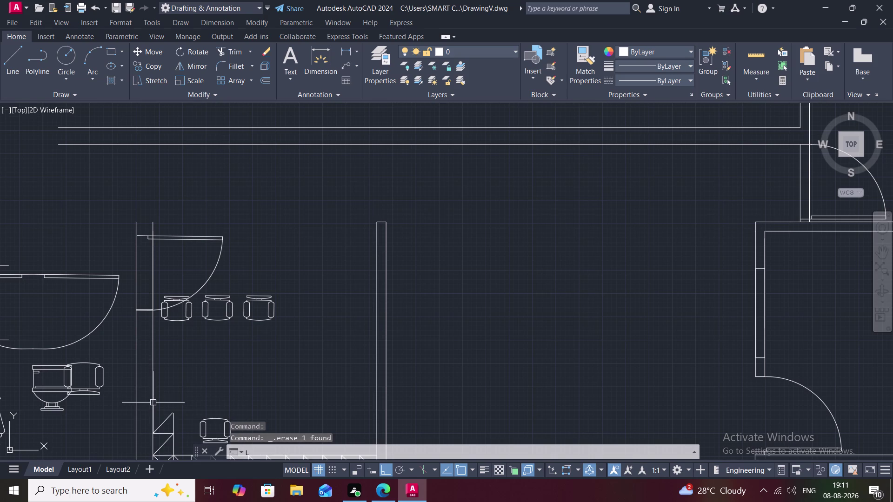
key(space)
click(173, 413)
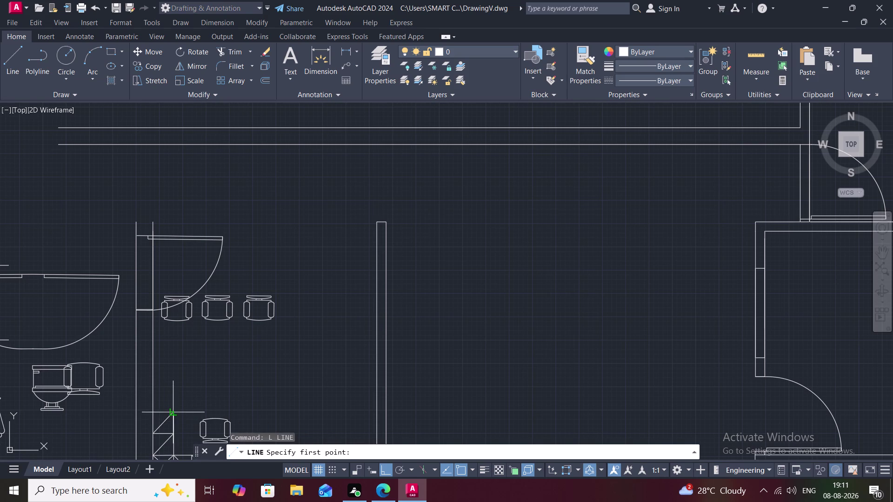
click(173, 388)
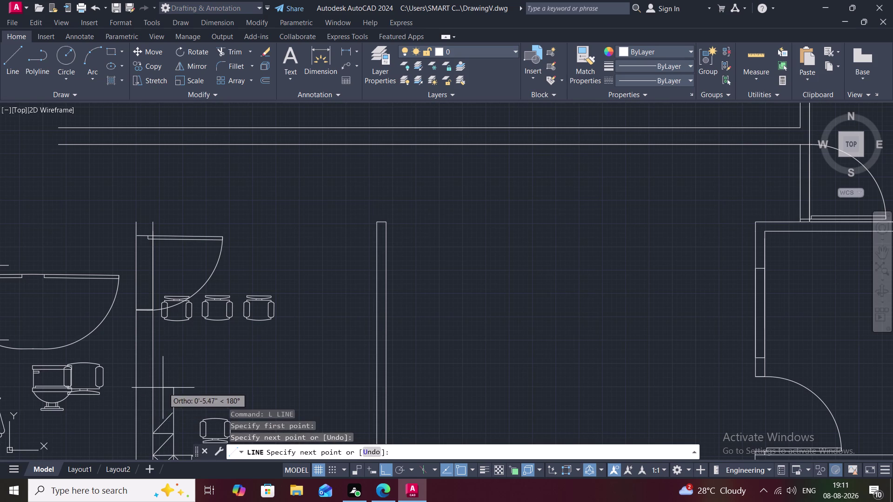
click(153, 388)
key(Escape)
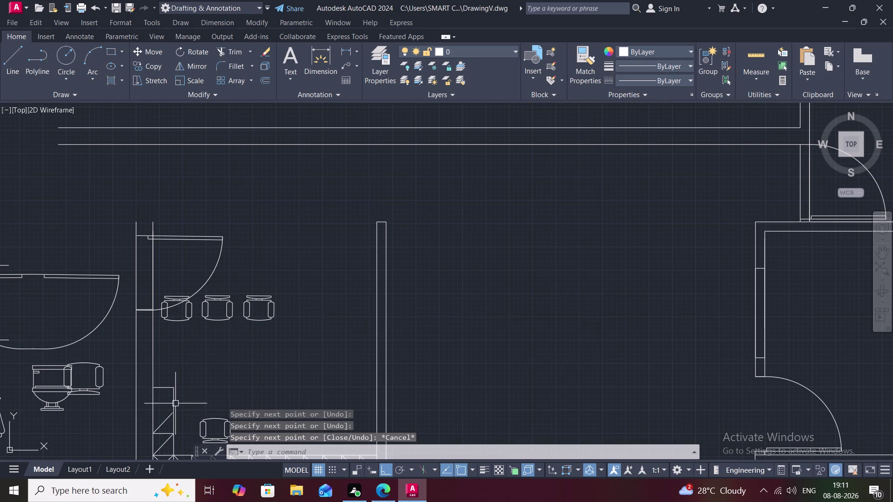
key(l)
key(space)
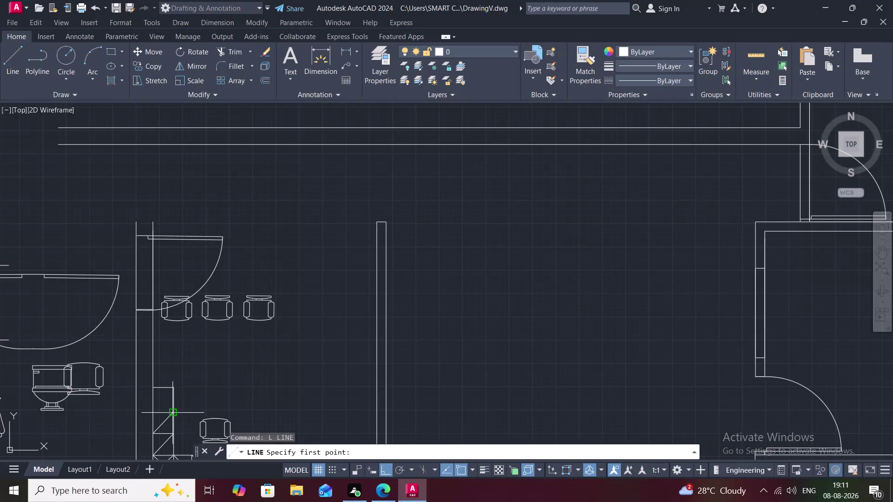
click(173, 411)
click(154, 411)
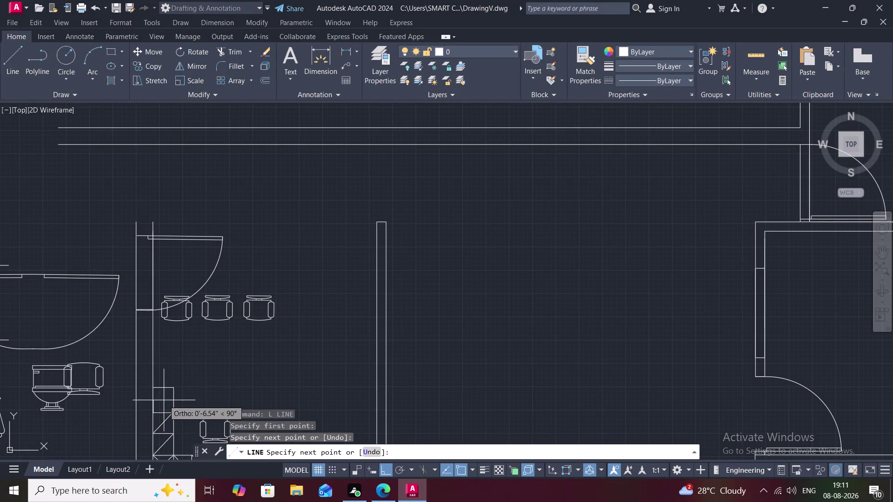
click(171, 391)
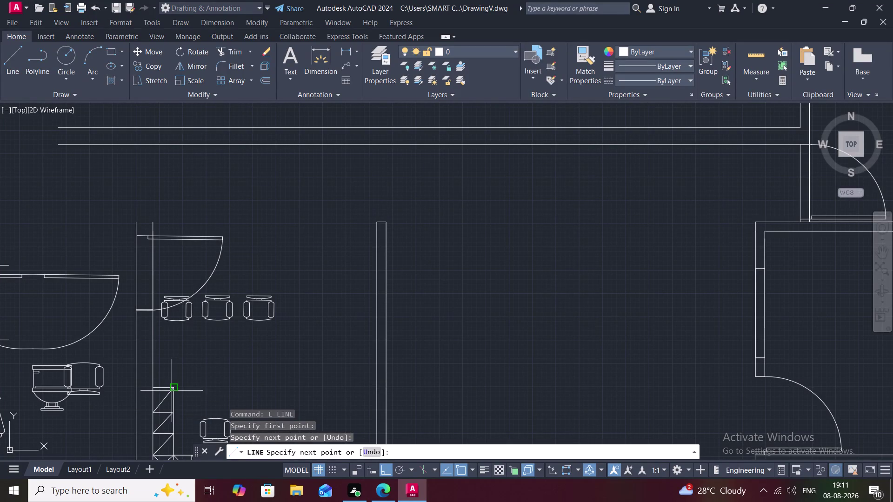
key(Escape)
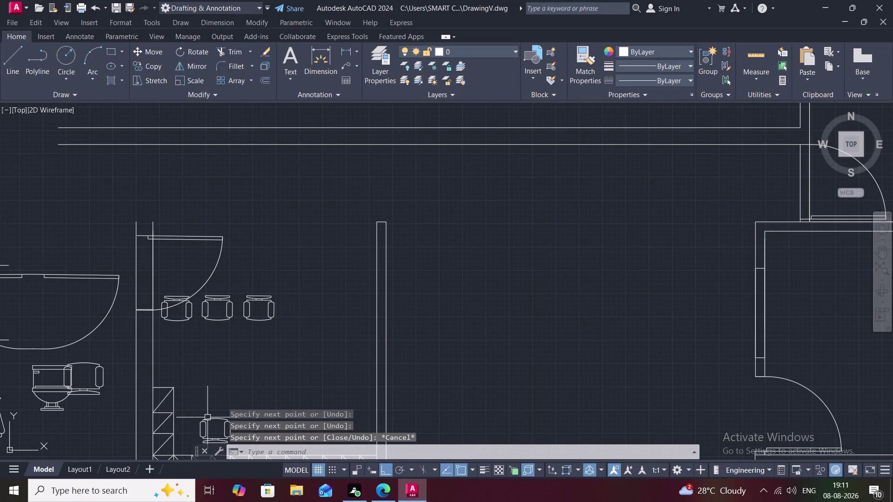
Copy the lone chair in the lower room and place the copy slightly higher.
key(c)
key(o)
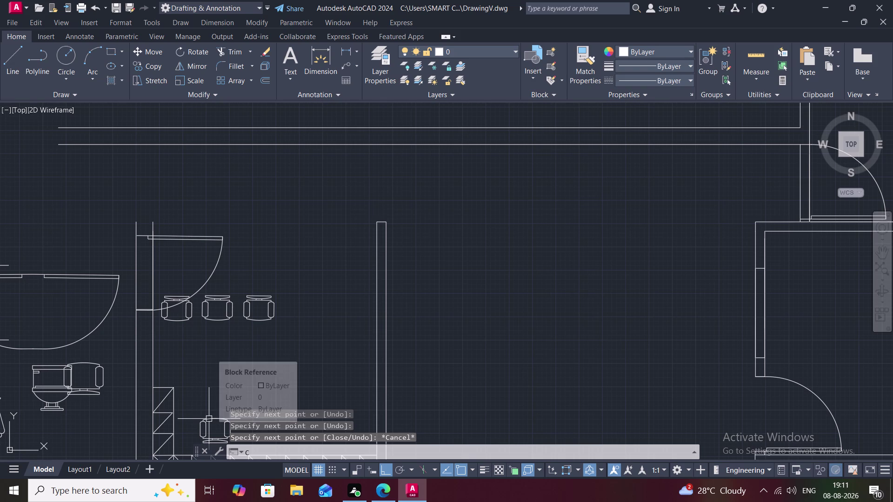
key(space)
click(209, 421)
right_click(208, 421)
click(209, 421)
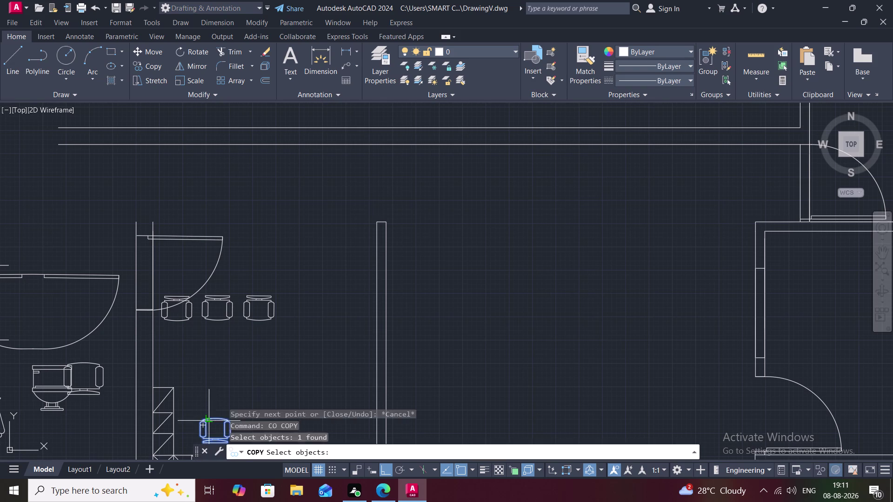
click(206, 392)
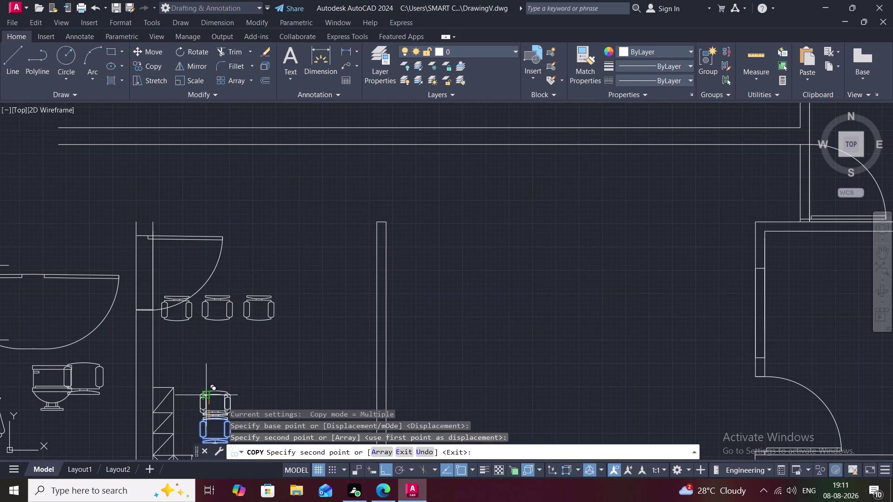
key(Escape)
click(204, 430)
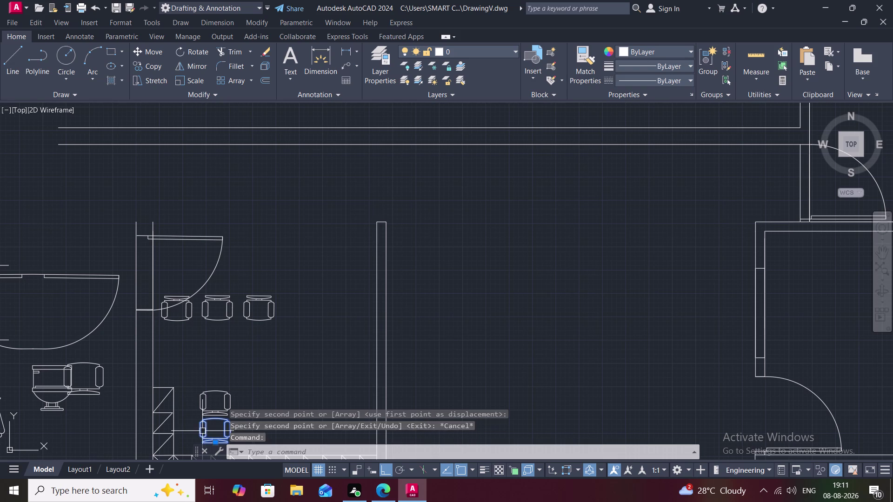
key(Delete)
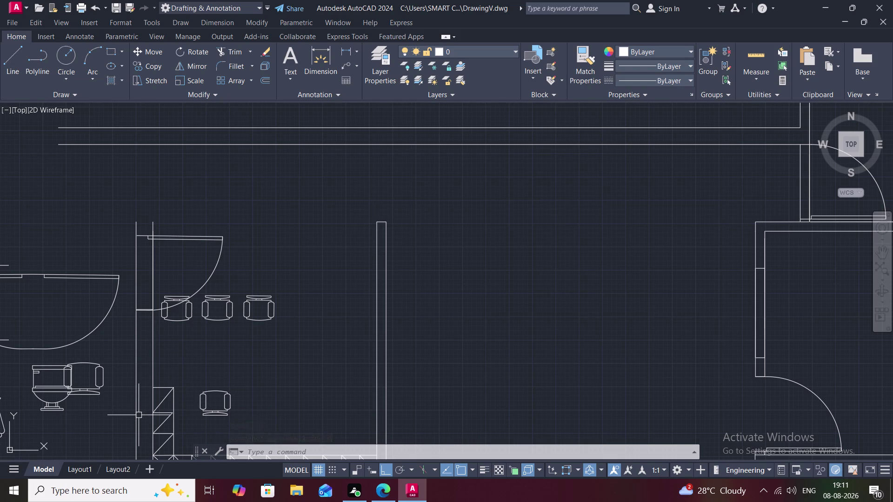
With Ortho on, trace the counter outline from the wall, across, up and back to the wall.
click(9, 59)
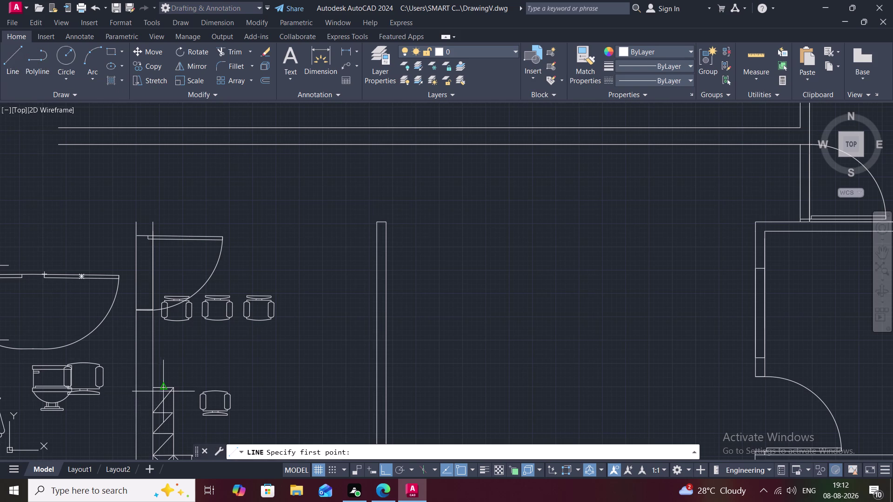
click(173, 389)
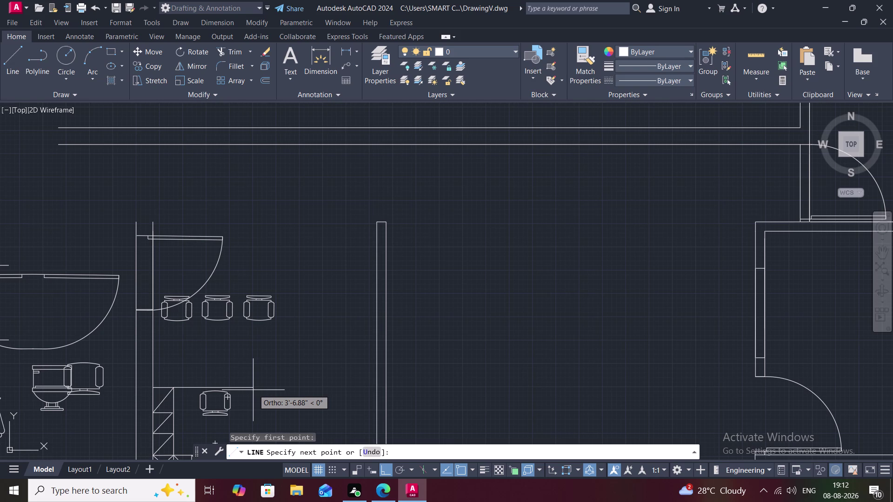
click(253, 391)
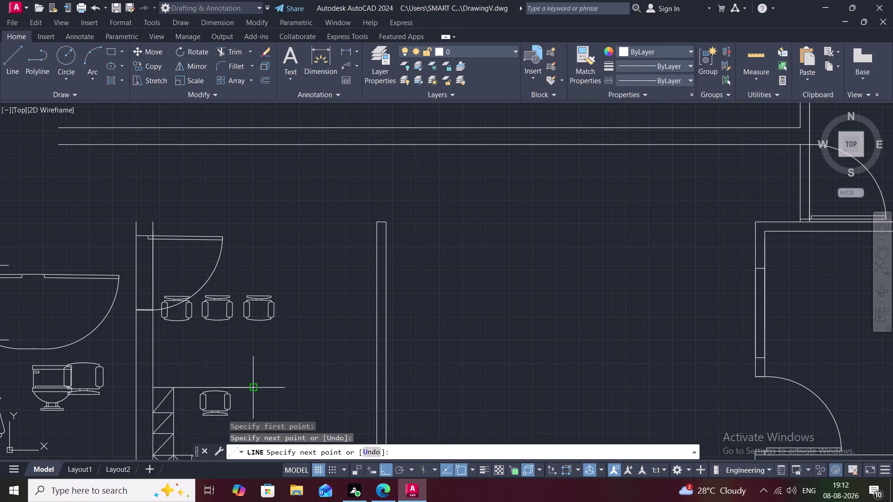
click(248, 340)
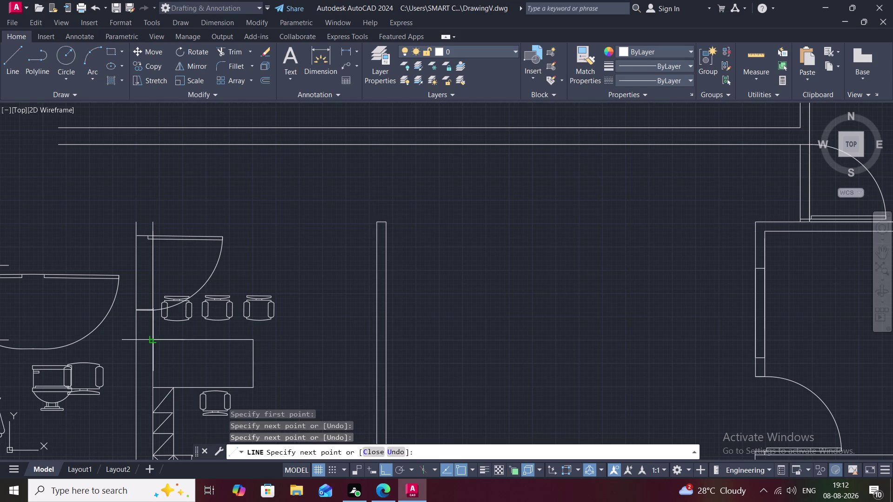
click(153, 339)
key(Escape)
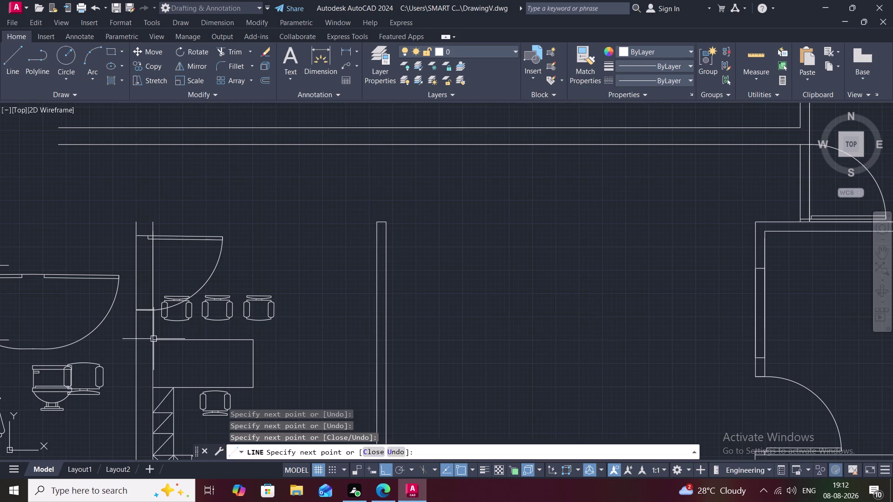
click(180, 317)
key(Escape)
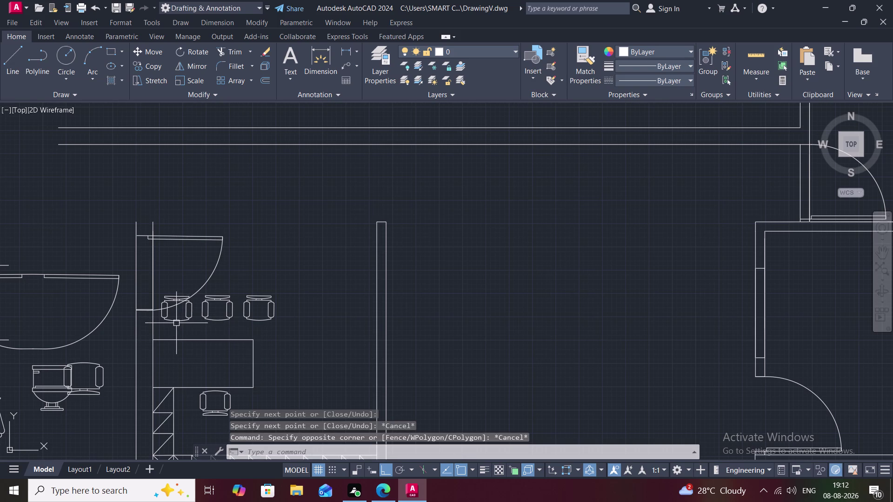
click(175, 320)
click(212, 320)
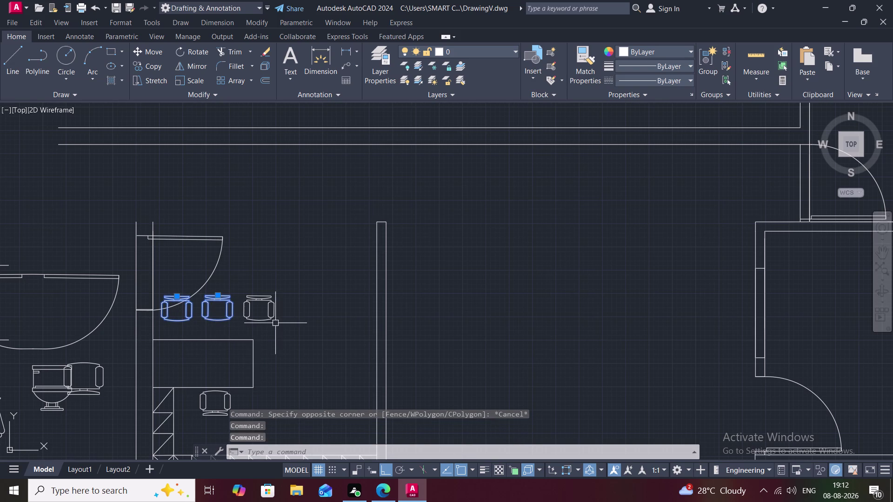
click(261, 320)
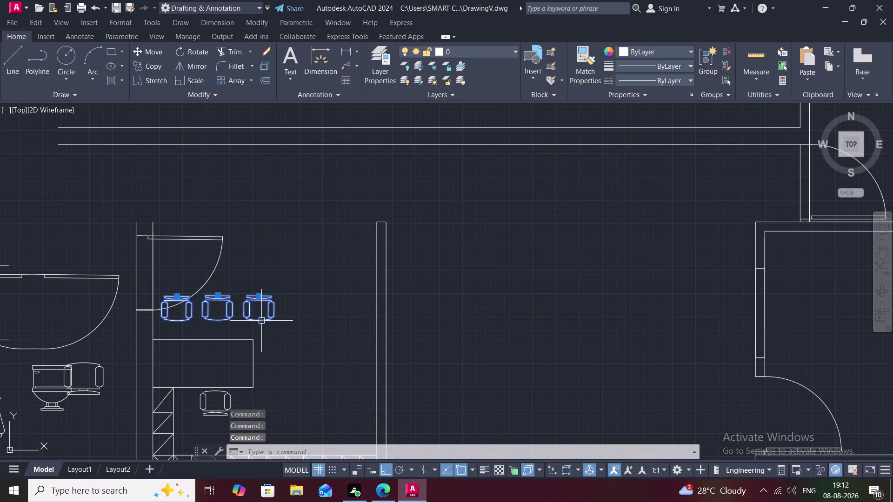
text(CO)
key(space)
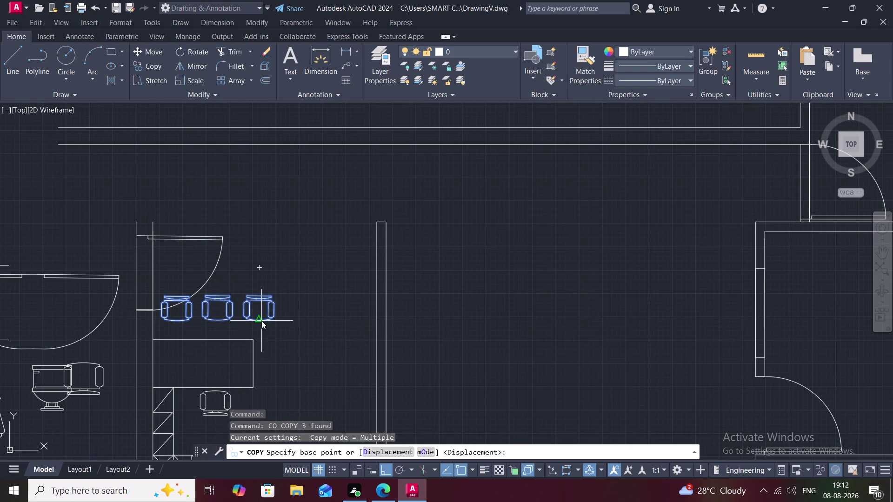
click(260, 317)
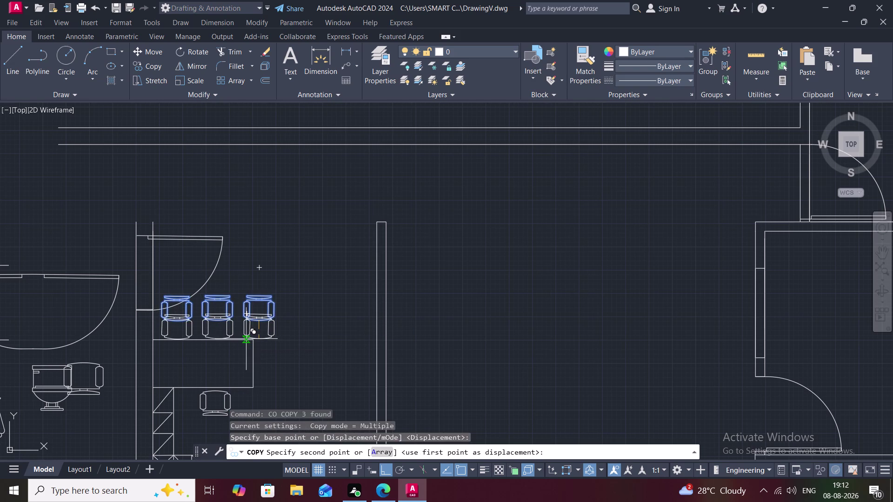
scroll(up, 3)
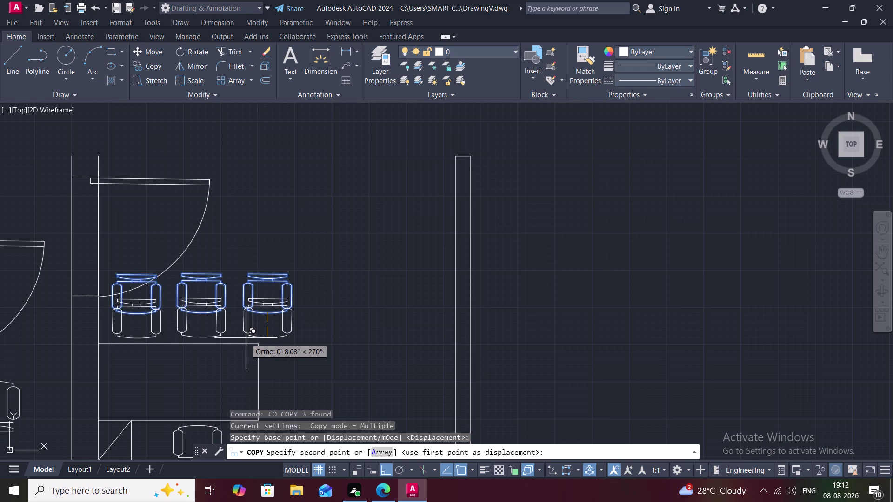
key(Escape)
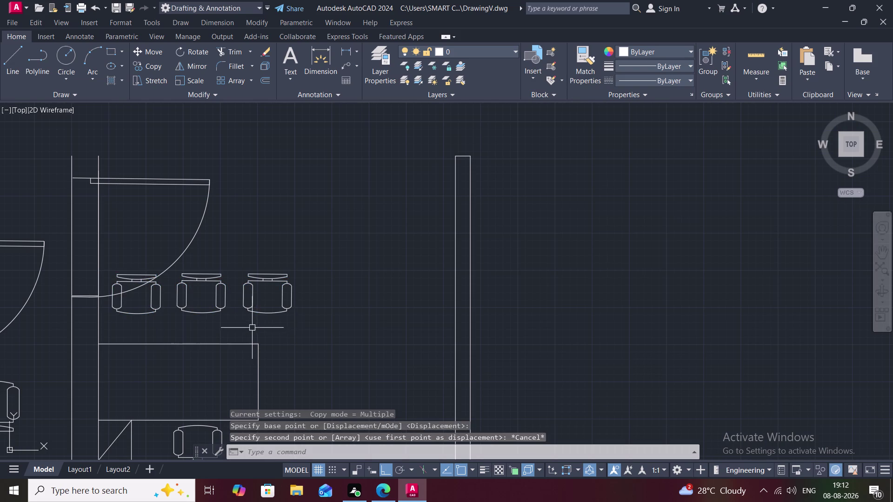
scroll(down, 3)
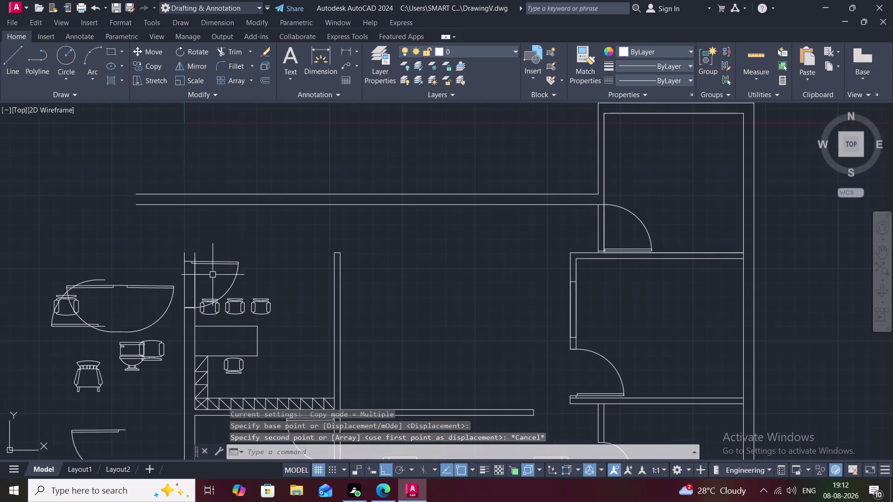
Extend two inner wall lines of the upper room with EX.
click(218, 264)
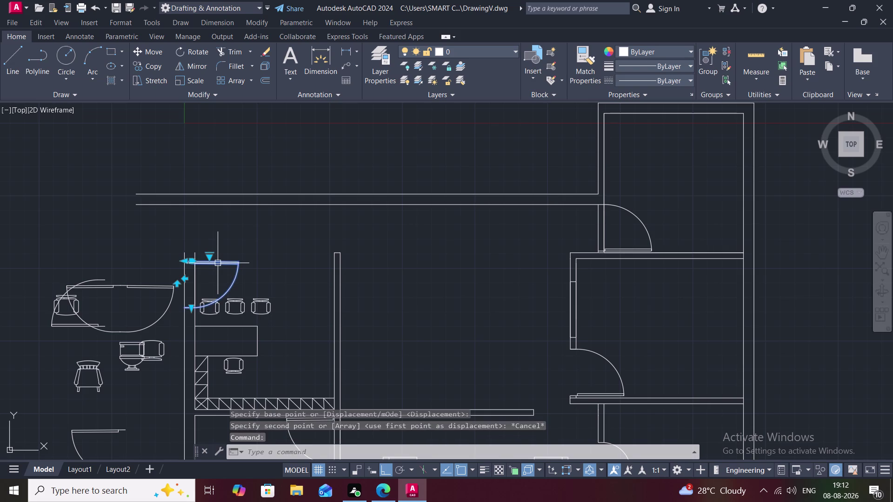
key(Escape)
text(E)
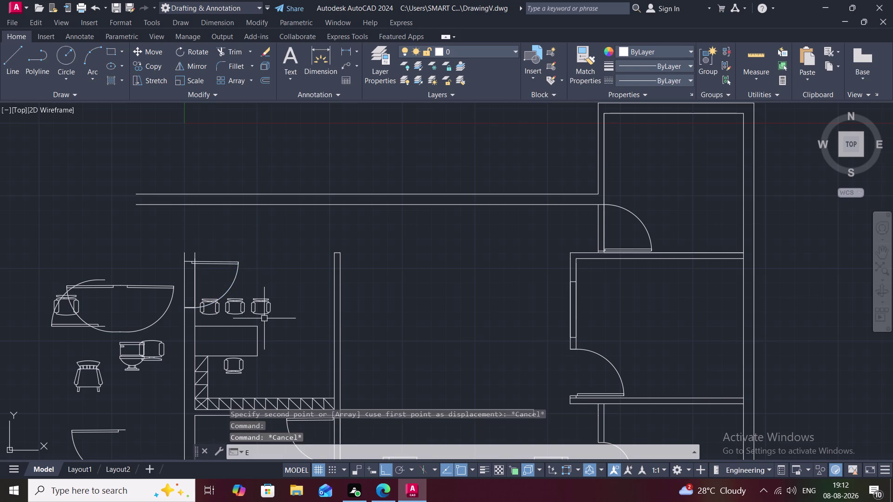
text(X)
key(space)
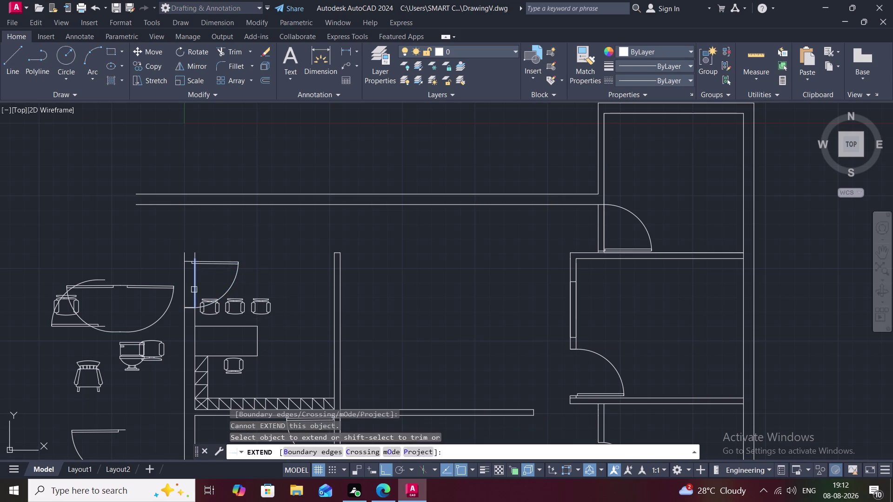
click(193, 256)
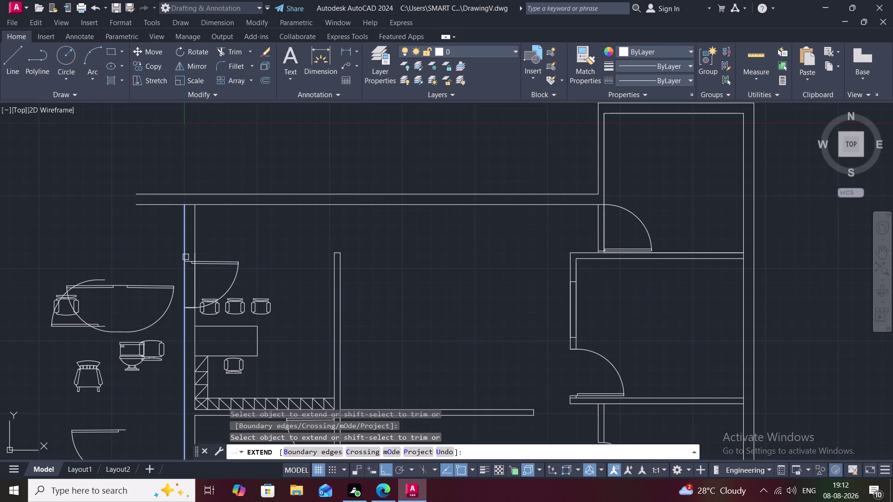
click(185, 257)
key(Escape)
Copy the door swing below the original, then delete the duplicate.
key(c)
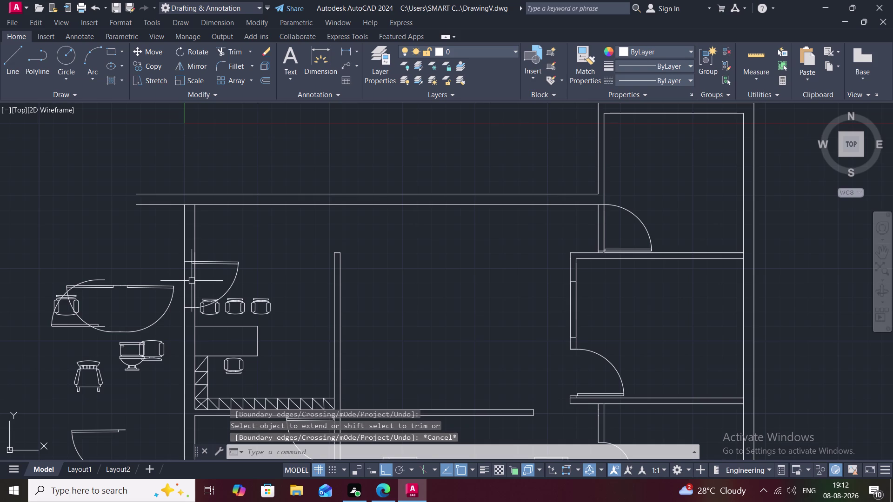
key(o)
key(space)
click(207, 264)
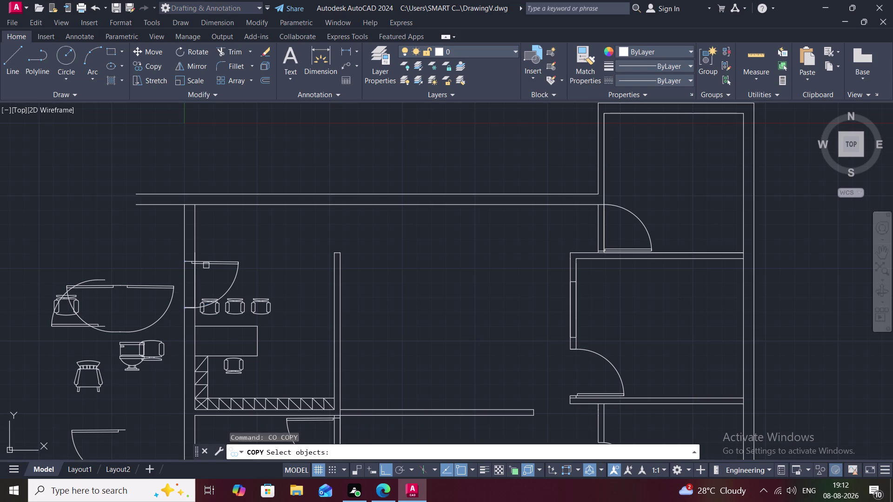
right_click(207, 264)
click(185, 261)
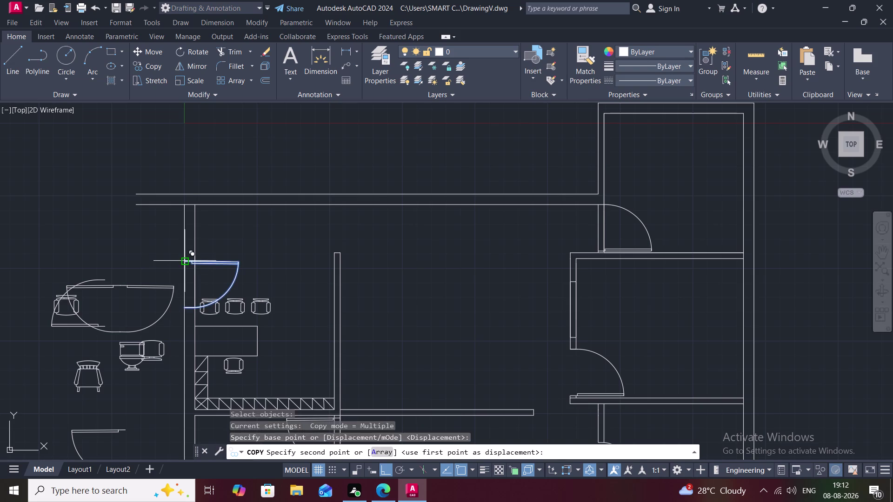
scroll(up, 3)
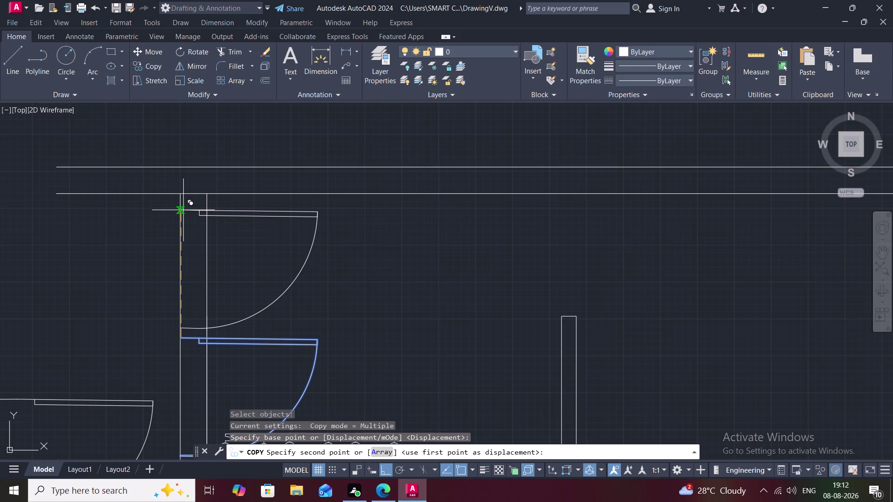
click(183, 210)
key(Escape)
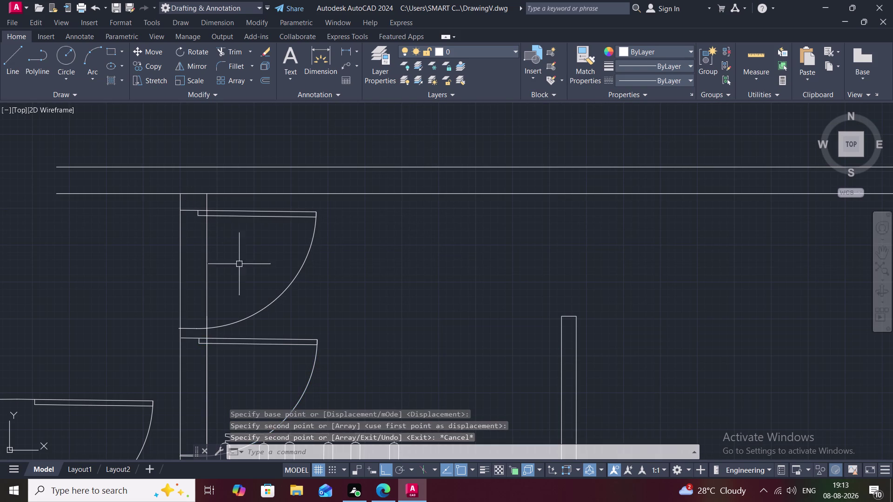
click(286, 338)
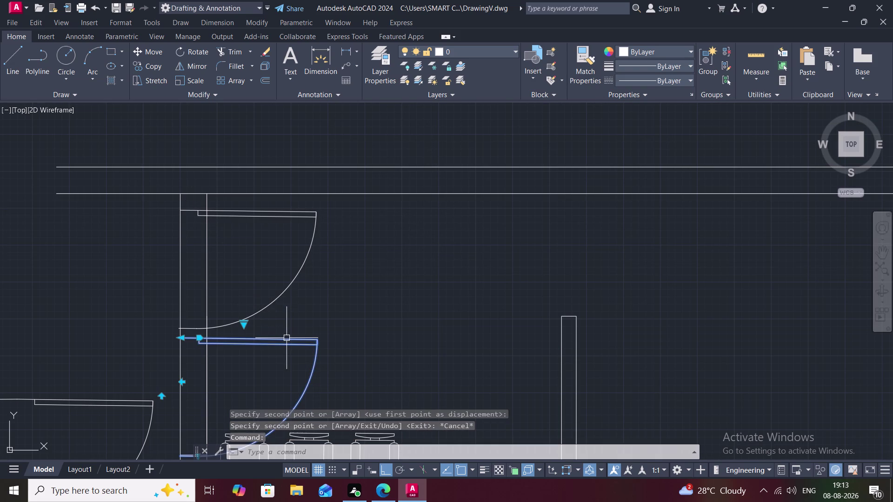
key(Delete)
scroll(down, 3)
middle_drag(286, 338, 271, 309)
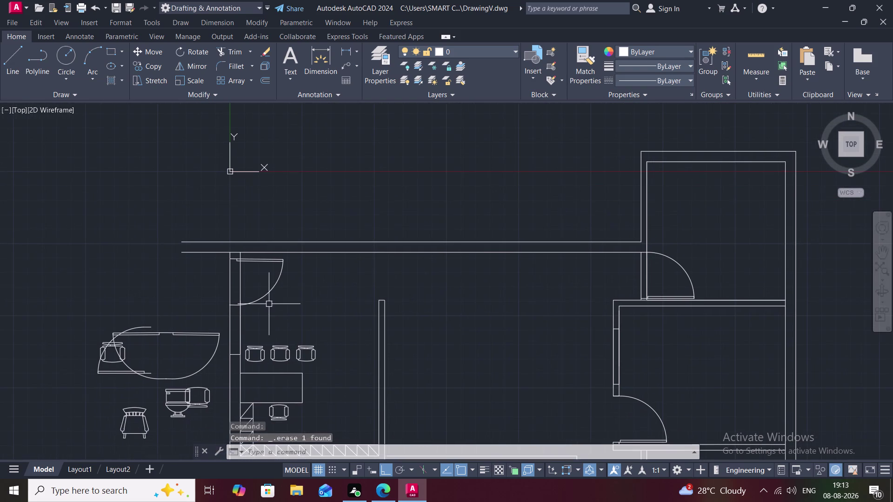
Cancel a trim attempt and delete the chair beside the lower counter.
scroll(up, 3)
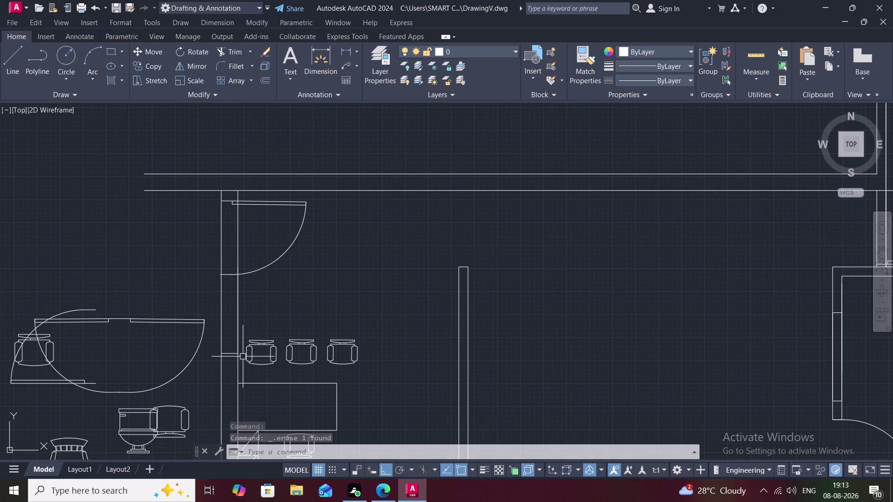
text(TR)
key(space)
click(228, 355)
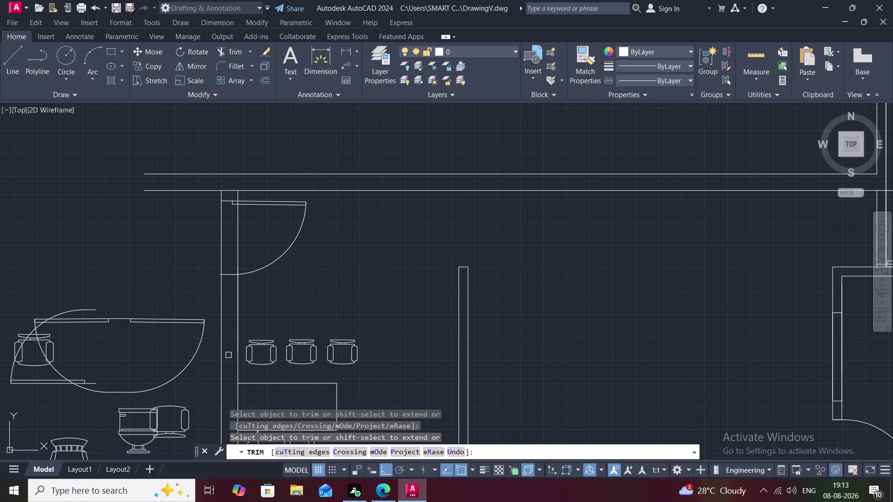
key(Escape)
scroll(down, 3)
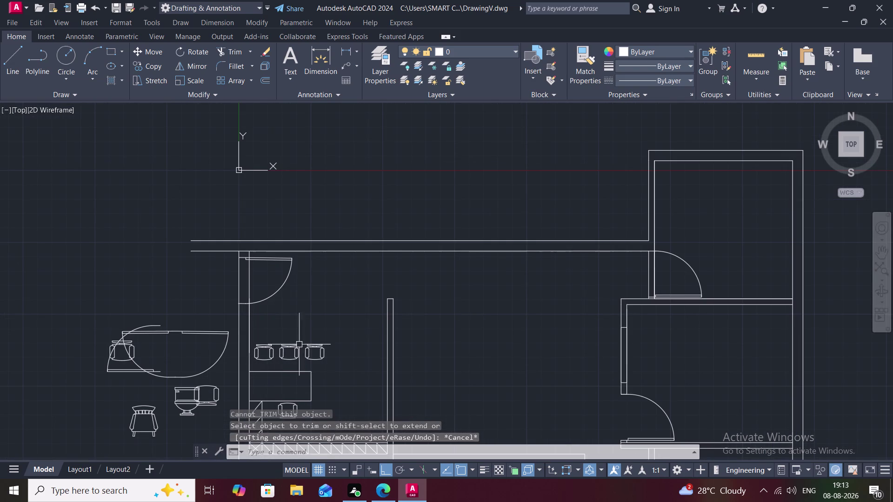
middle_drag(315, 352, 303, 323)
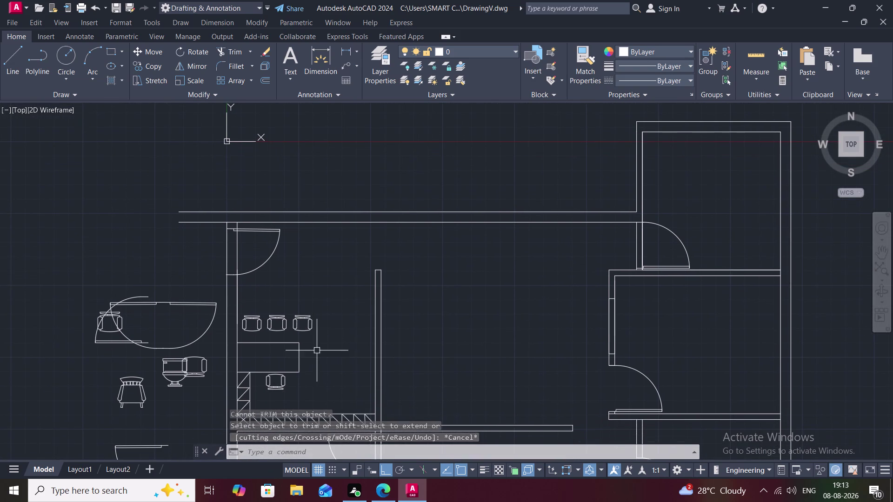
click(281, 381)
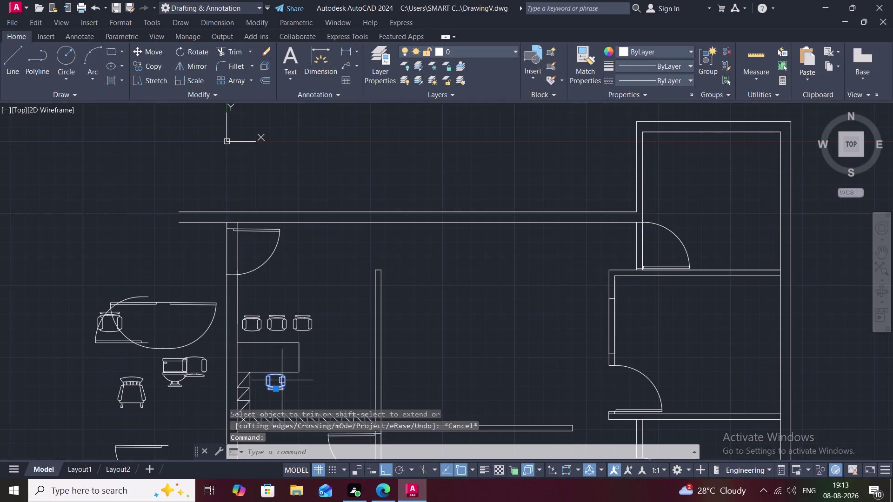
key(Delete)
Copy the armchair to the counter's lower end and delete a stray object.
key(c)
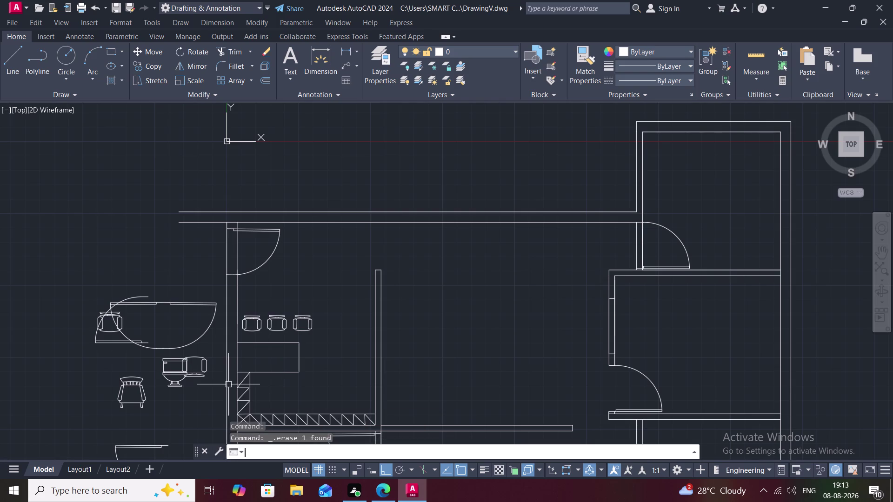
text(O)
key(space)
click(200, 372)
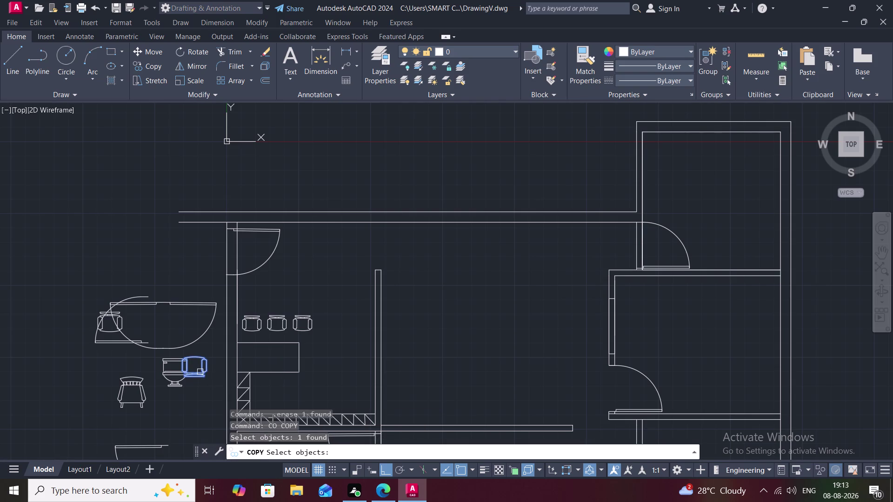
right_click(200, 372)
click(200, 372)
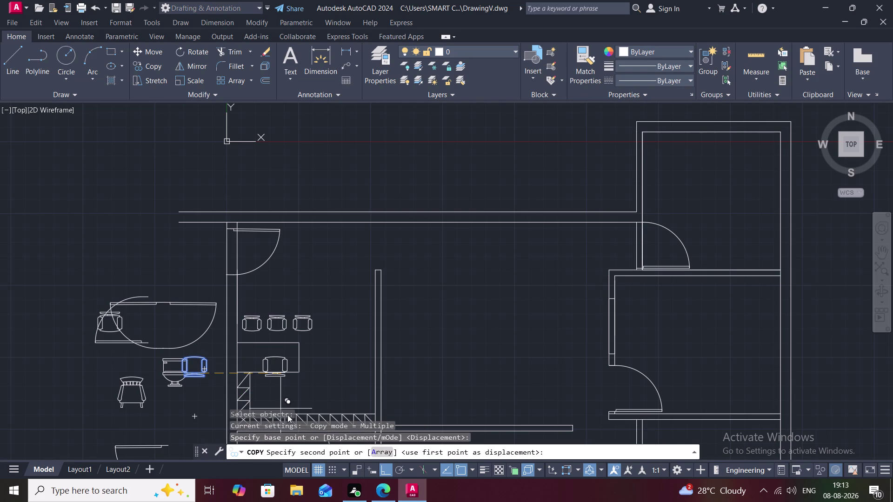
key(F8)
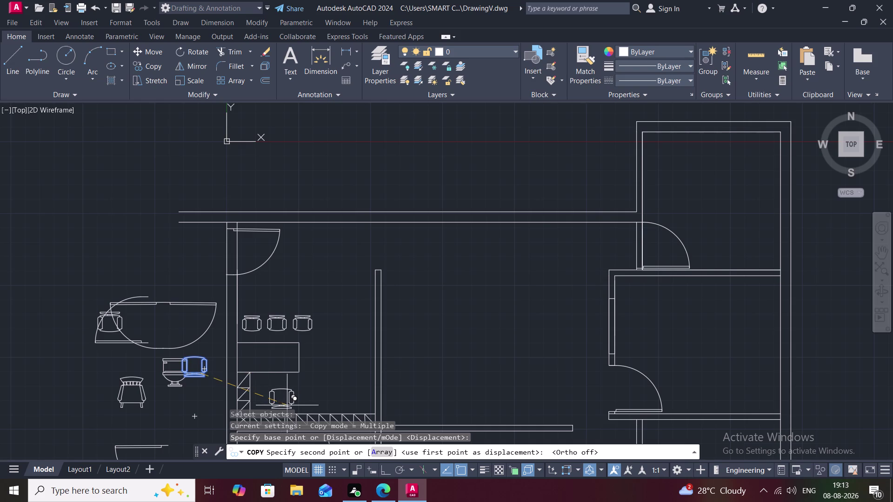
click(285, 404)
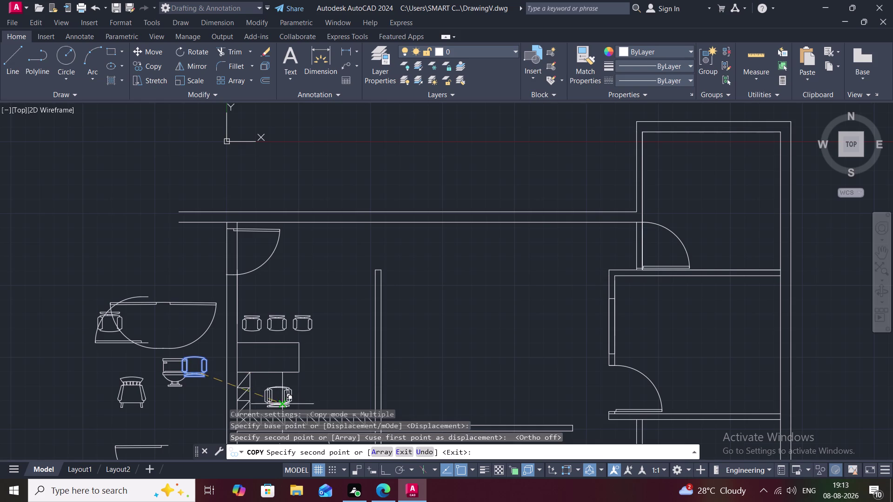
key(Escape)
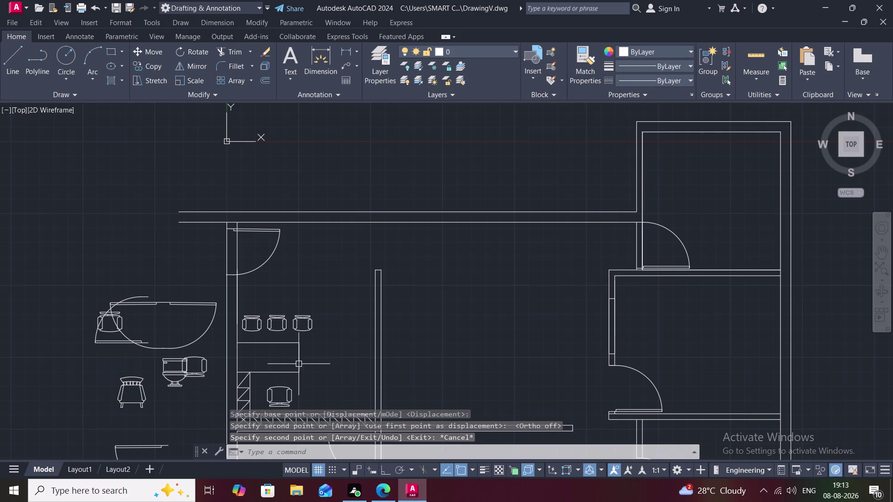
click(299, 362)
key(Delete)
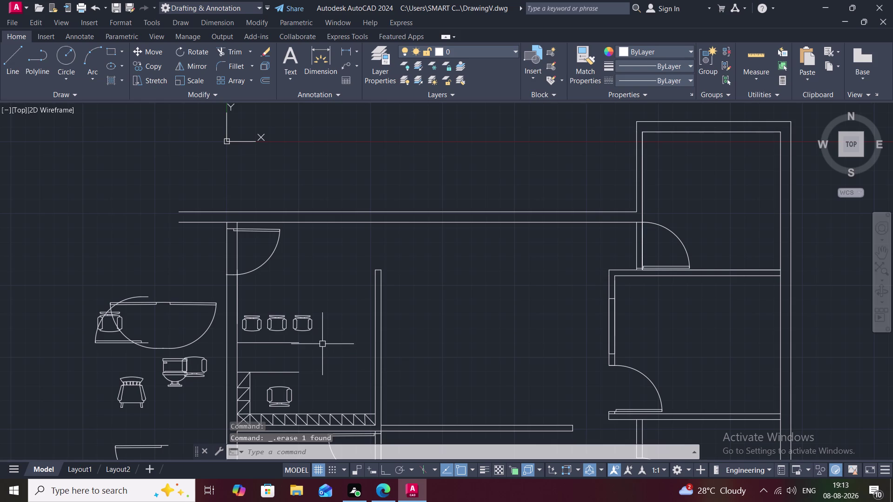
Draw a new two-segment counter edge line farther across the room.
text(L)
key(space)
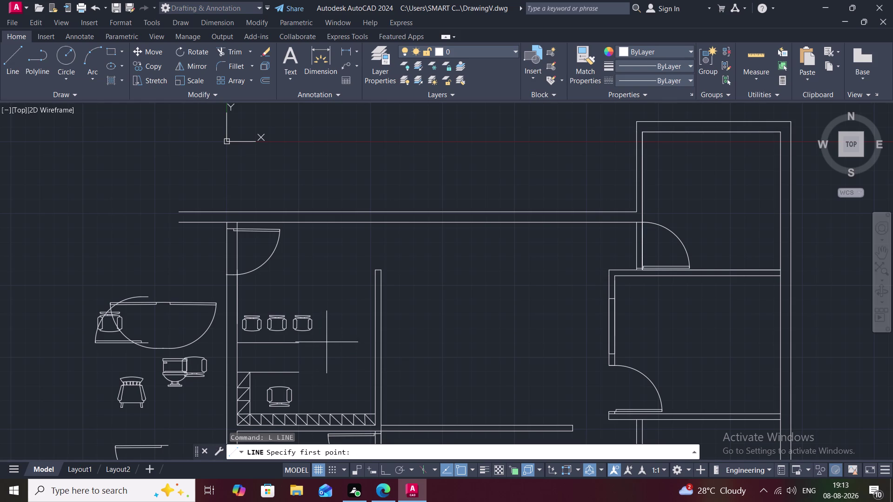
click(298, 345)
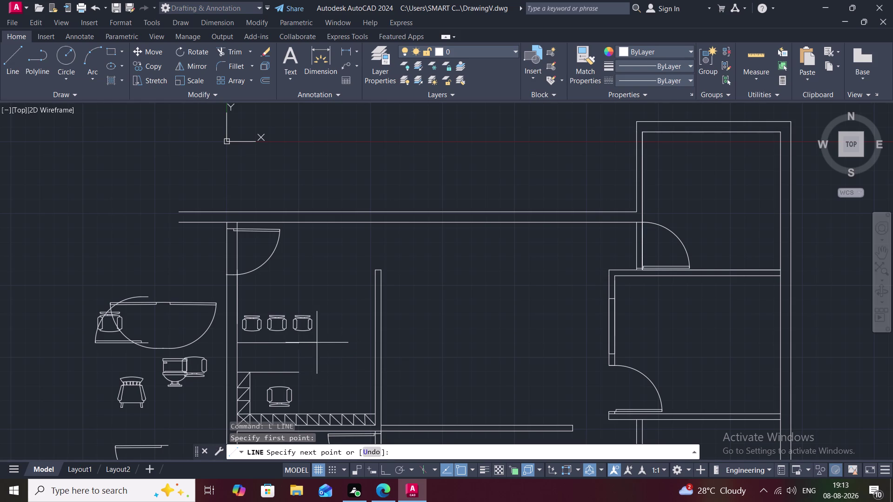
click(326, 343)
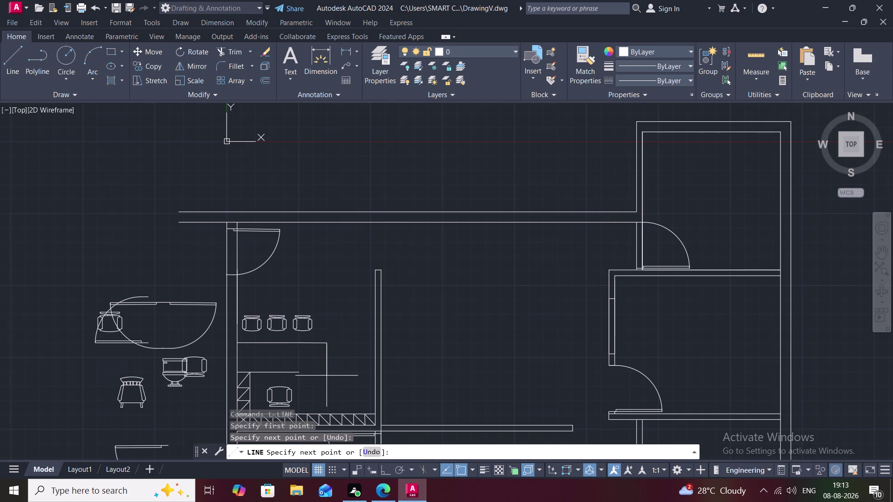
click(327, 376)
key(Escape)
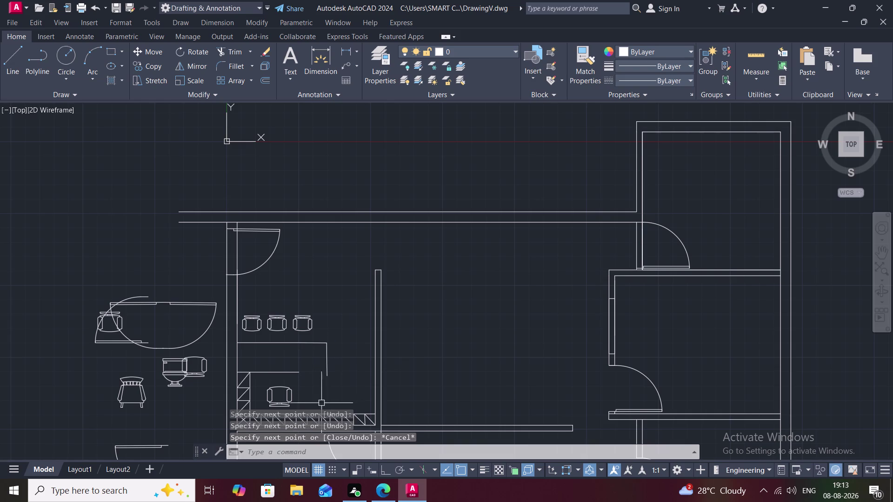
Extend the counter lines to their boundaries using a fence.
text(EX)
key(space)
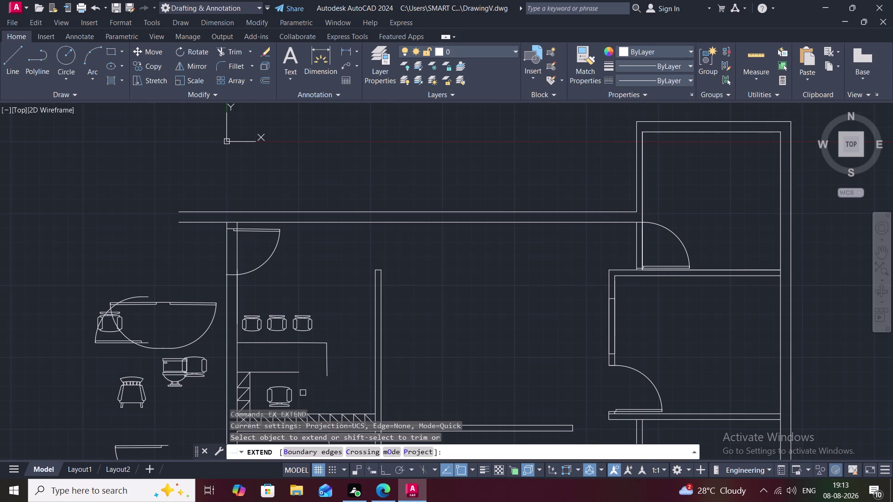
click(292, 376)
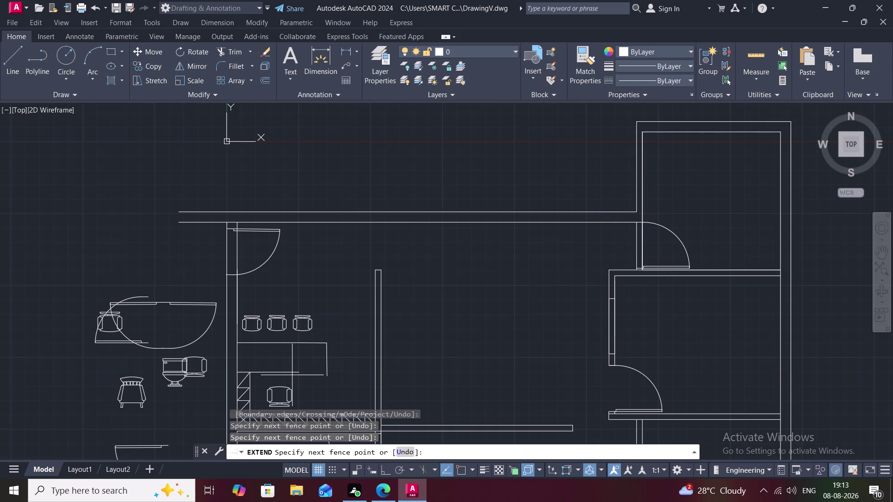
key(Escape)
key(space)
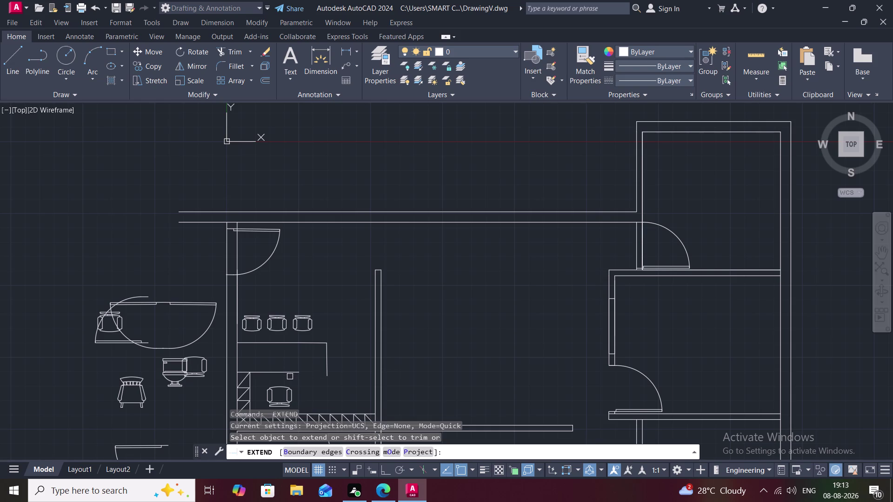
click(289, 373)
key(Escape)
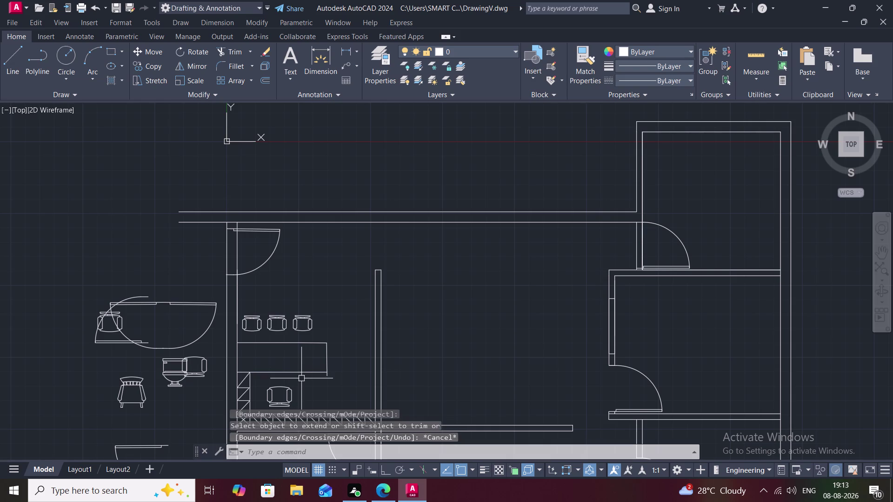
text(TR)
key(space)
scroll(up, 3)
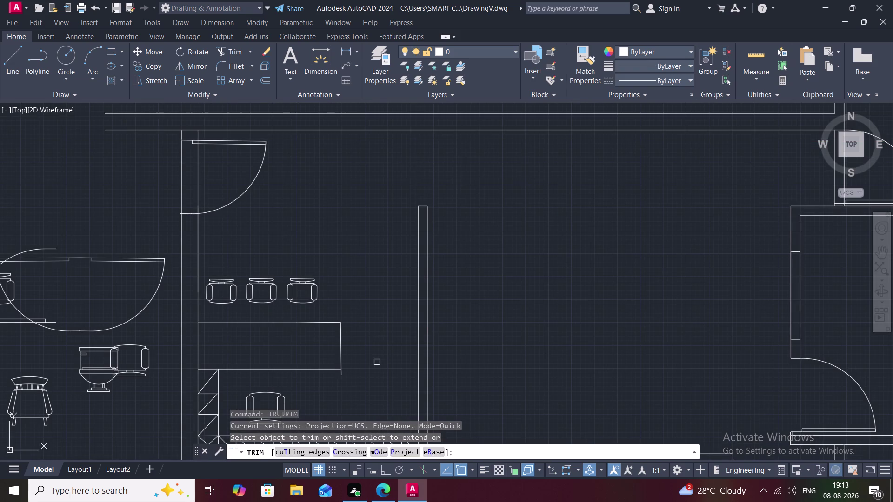
End trimming and delete the two right-hand chairs above the counter.
click(340, 376)
key(Escape)
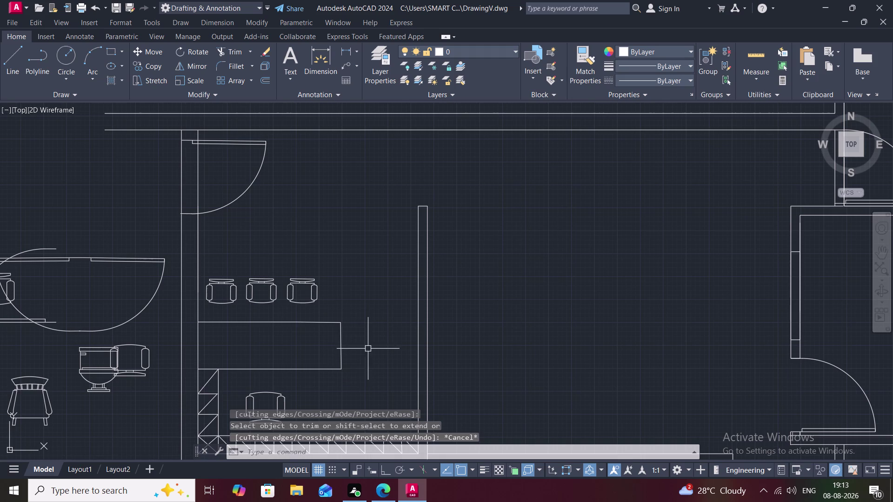
click(293, 294)
click(268, 297)
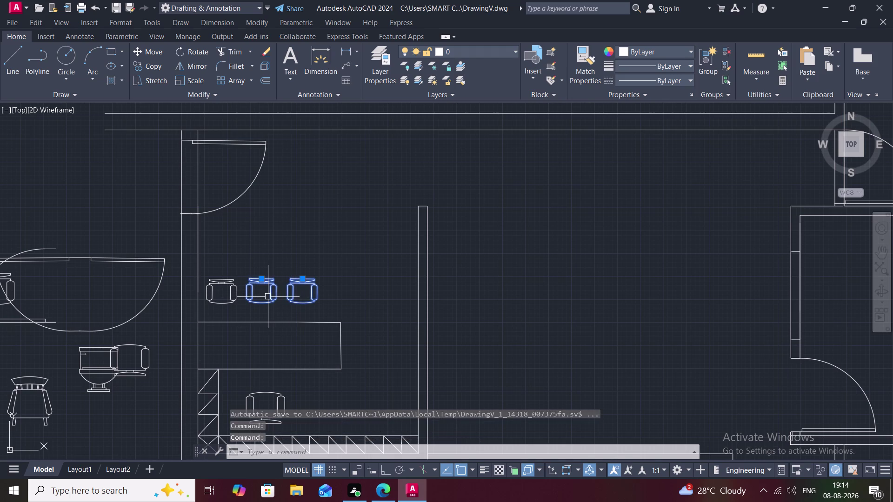
key(Delete)
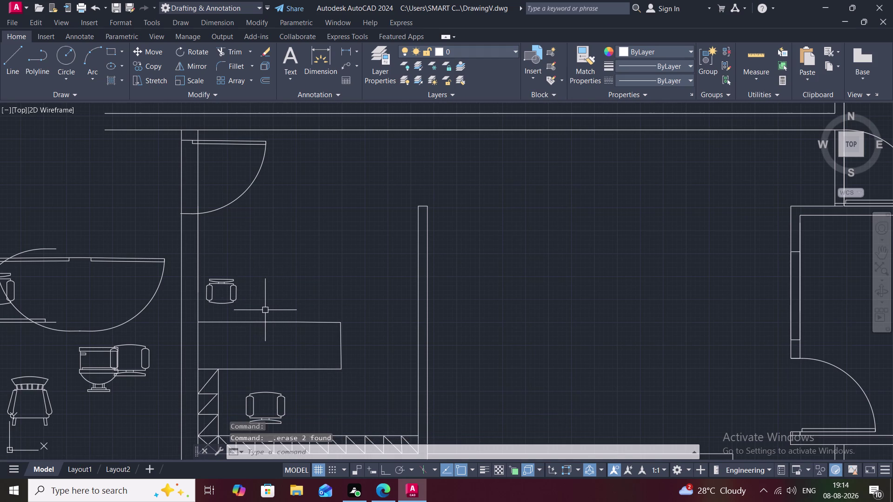
Copy the remaining chair twice to the right at even spacing.
key(c)
key(o)
key(space)
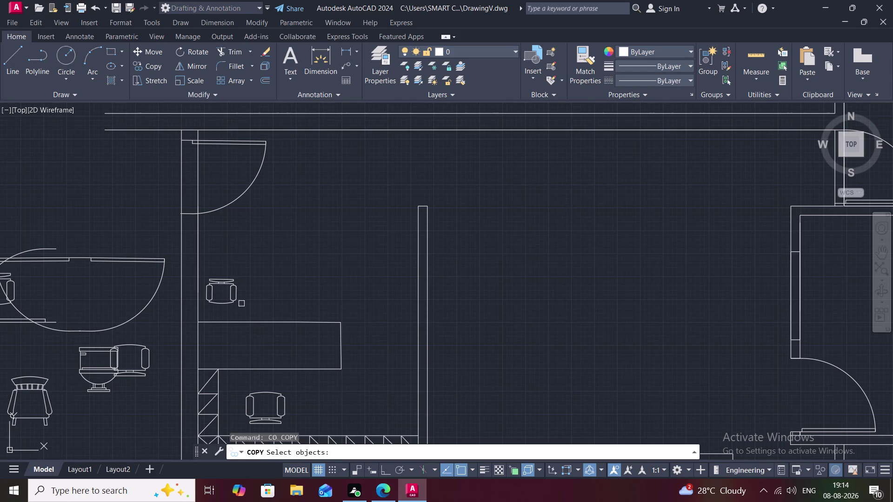
click(235, 298)
right_click(235, 298)
click(234, 297)
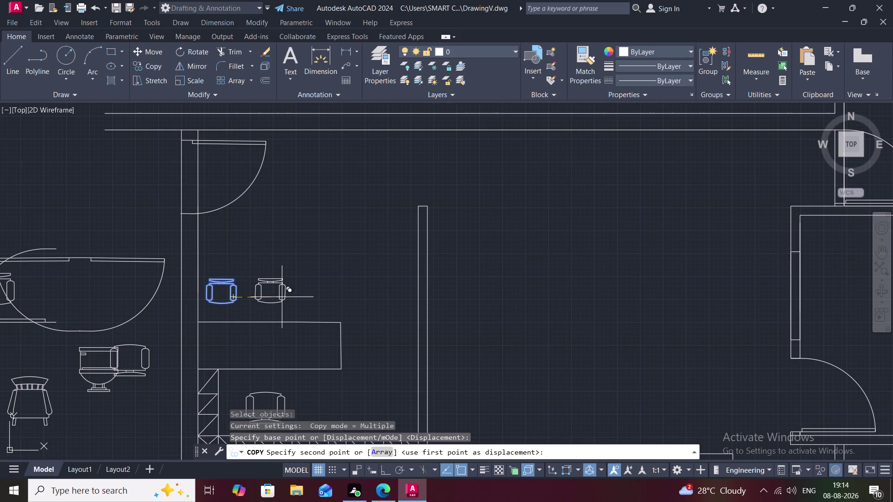
click(282, 297)
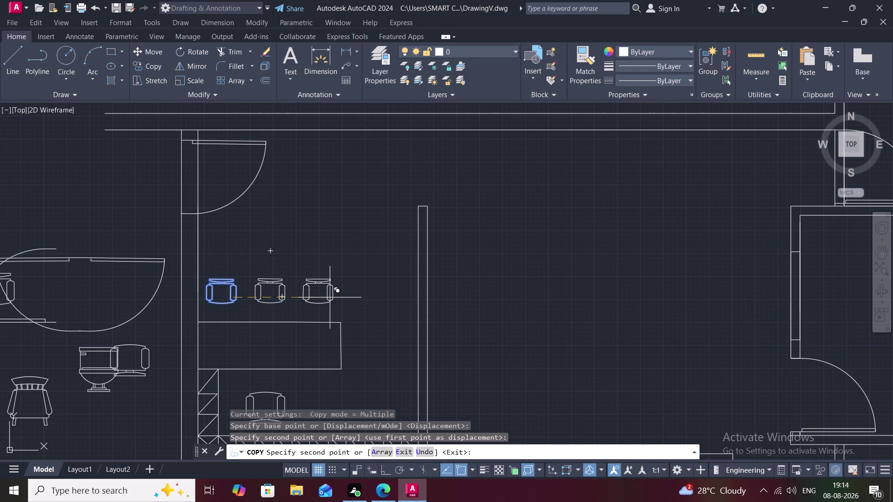
click(330, 298)
key(Escape)
Pan and zoom to frame the upper rooms and the empty space beside them.
scroll(down, 3)
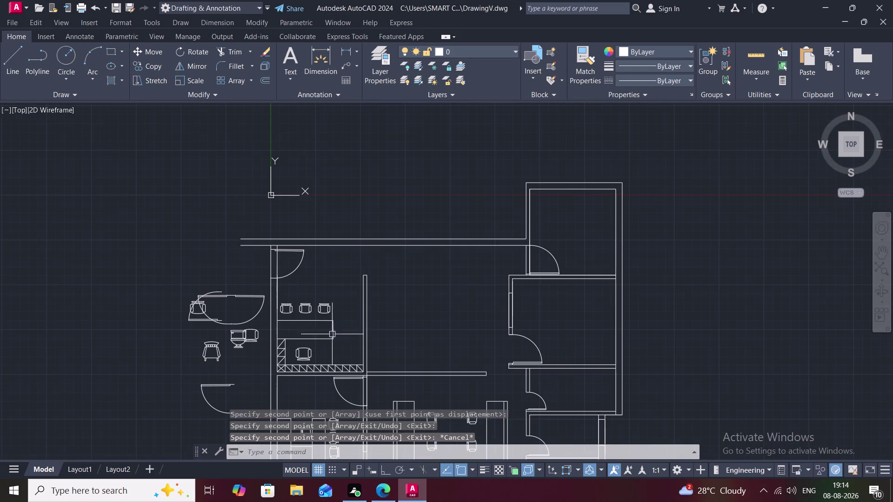
middle_drag(336, 341, 323, 327)
scroll(down, 3)
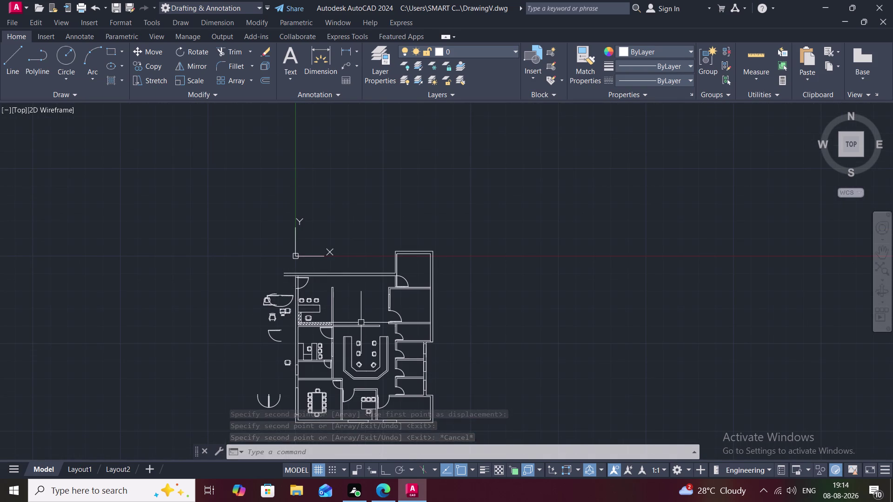
scroll(up, 3)
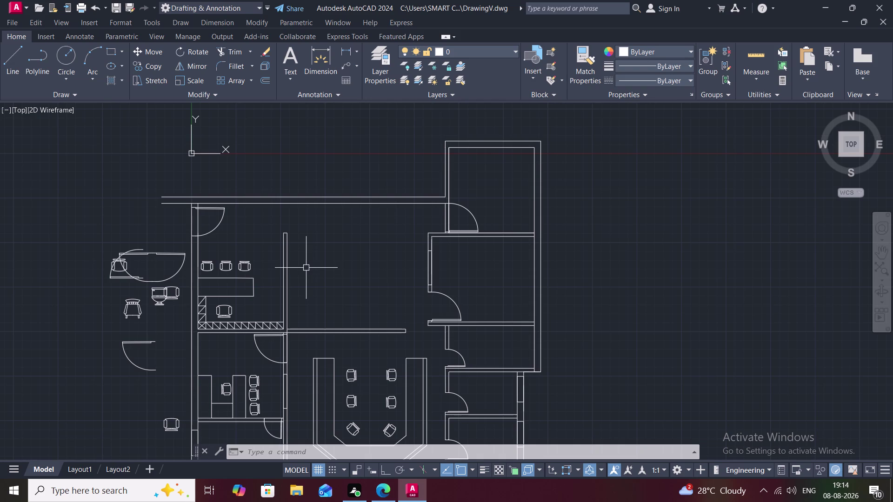
Draw two adjacent rectangles in a row right of the counter with RECTANG.
text(RE)
key(c)
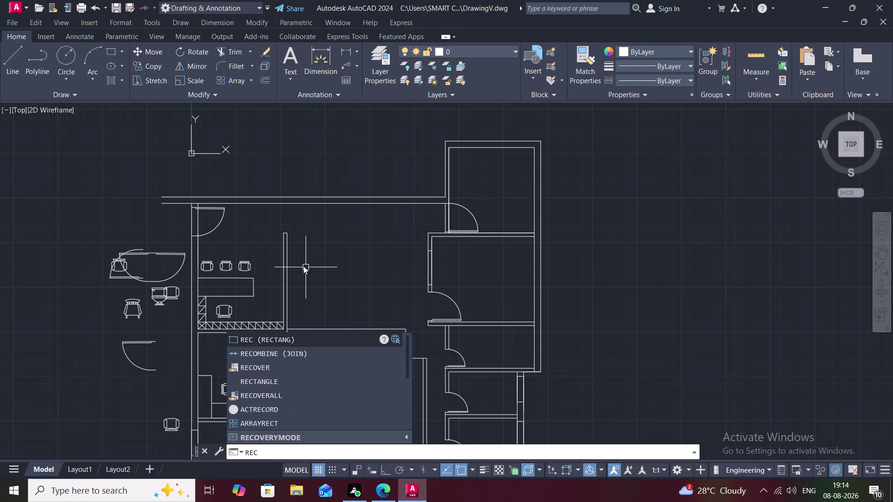
key(space)
key(space)
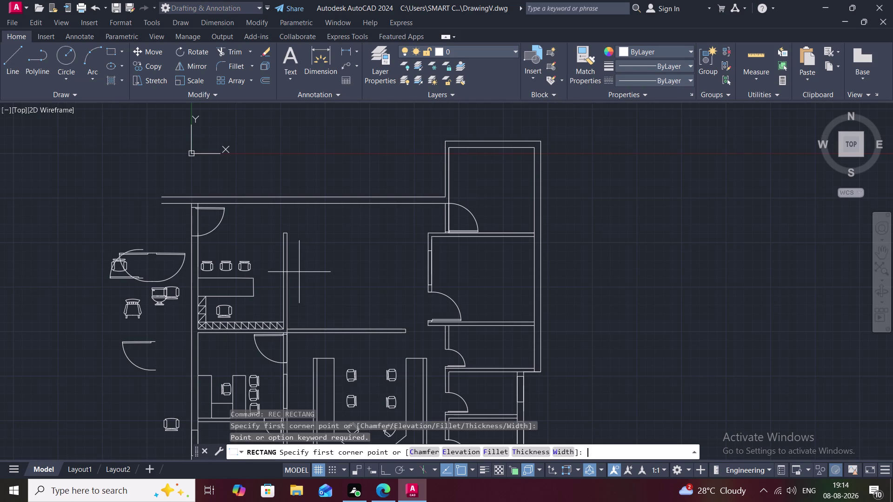
click(294, 271)
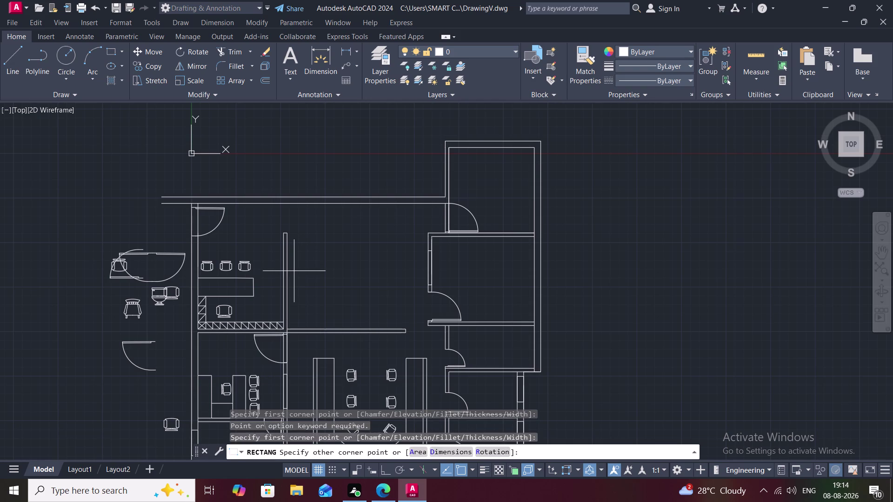
click(327, 297)
key(space)
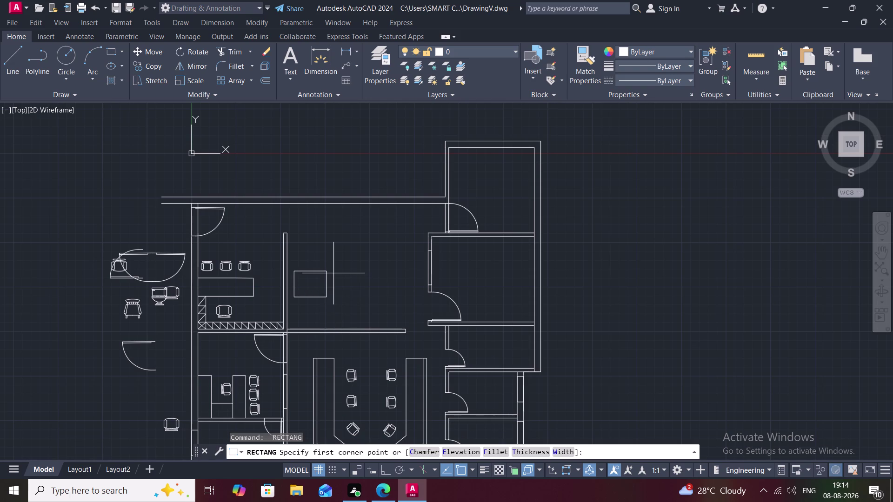
click(333, 272)
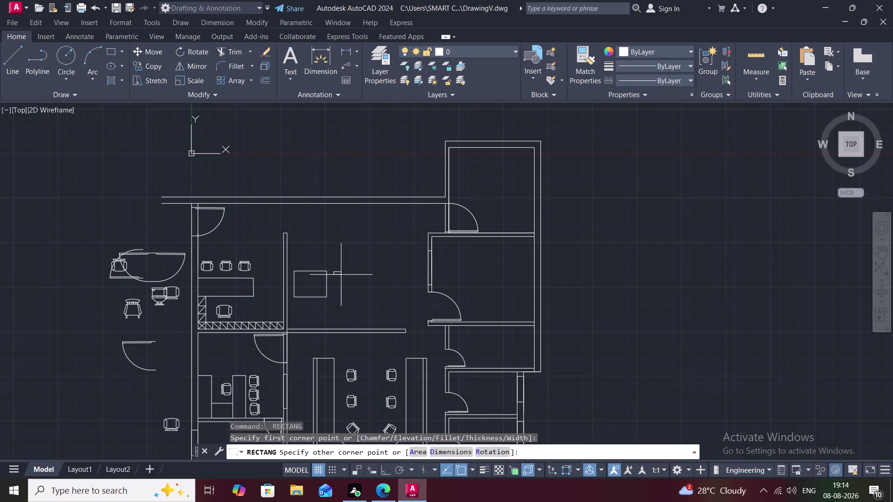
click(384, 297)
Add a third narrow rectangle, then a thin rectangle at the first one's edge.
key(space)
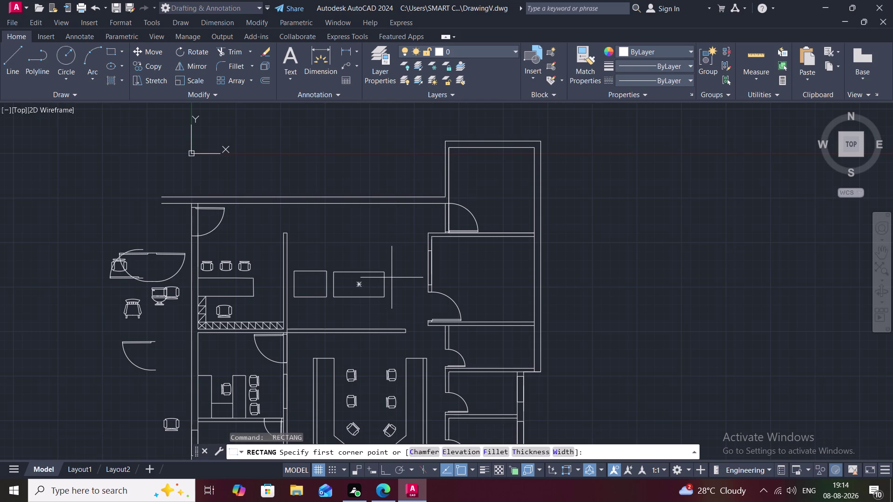
click(389, 272)
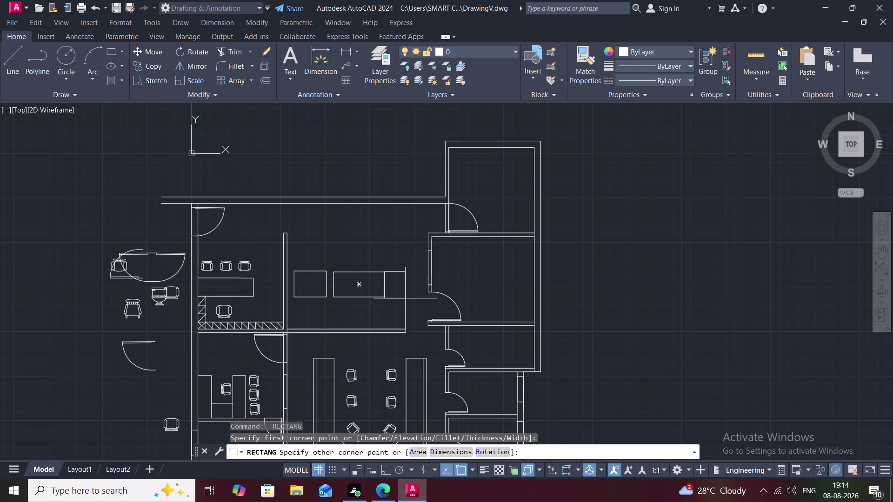
click(405, 299)
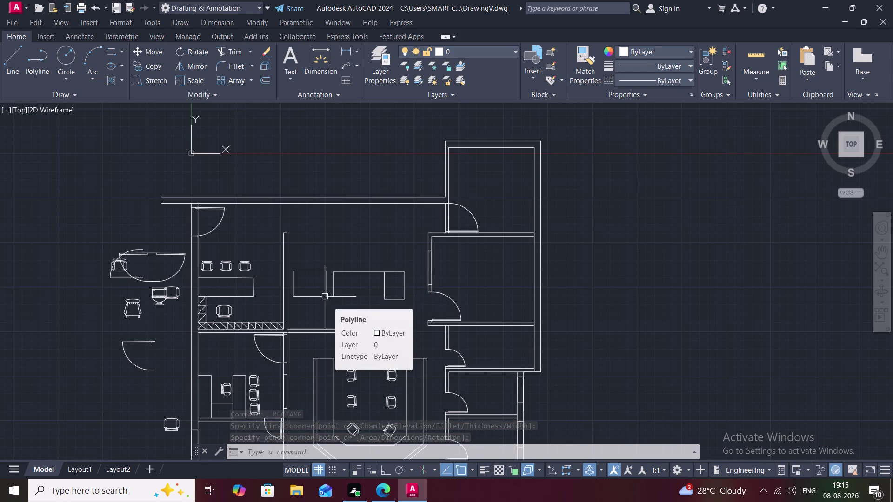
key(space)
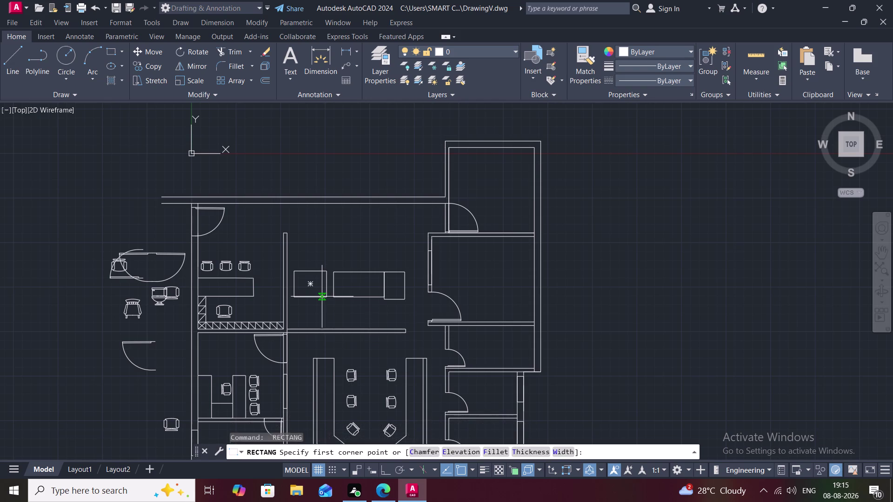
click(322, 296)
click(320, 271)
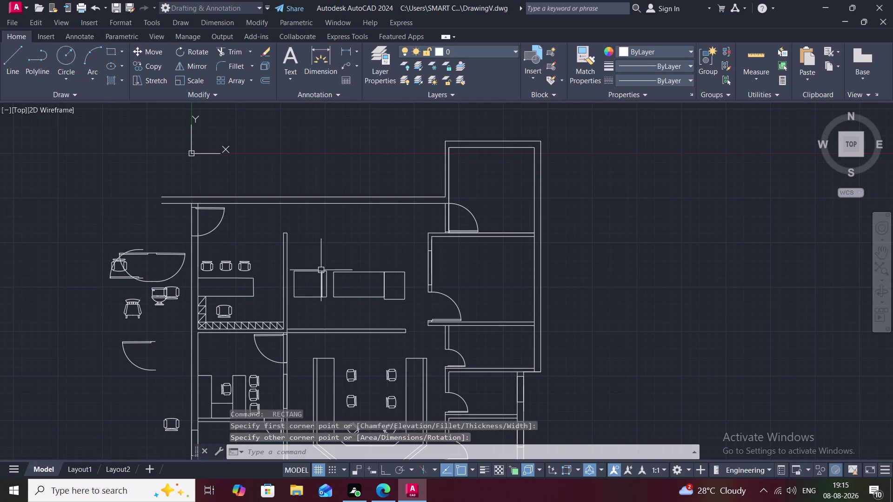
click(326, 279)
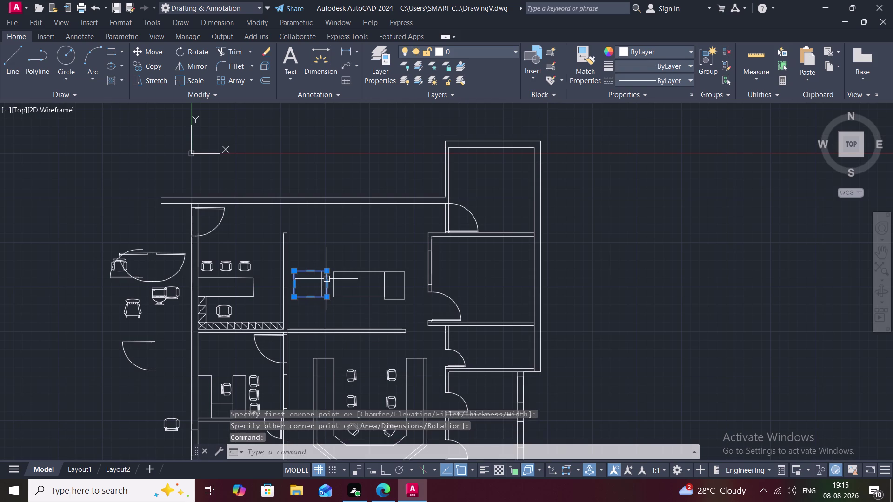
key(Escape)
scroll(up, 3)
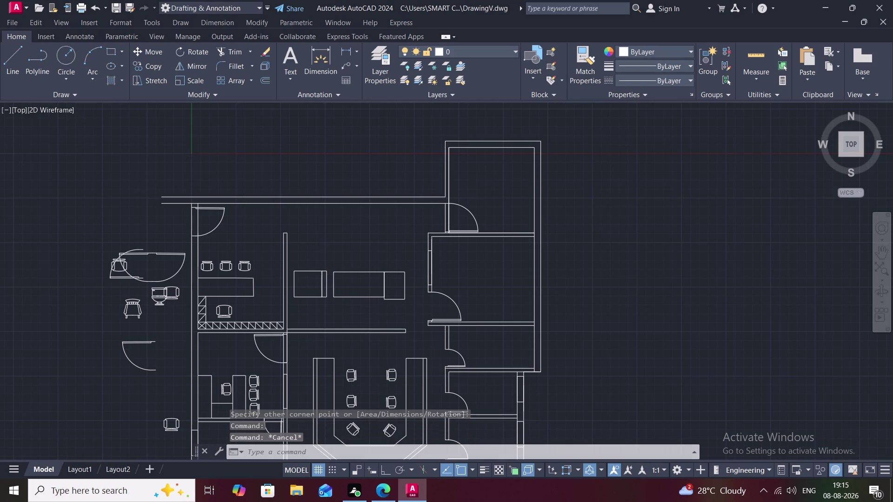
Trim the leftover overlapping lines between the row's rectangles.
text(TR)
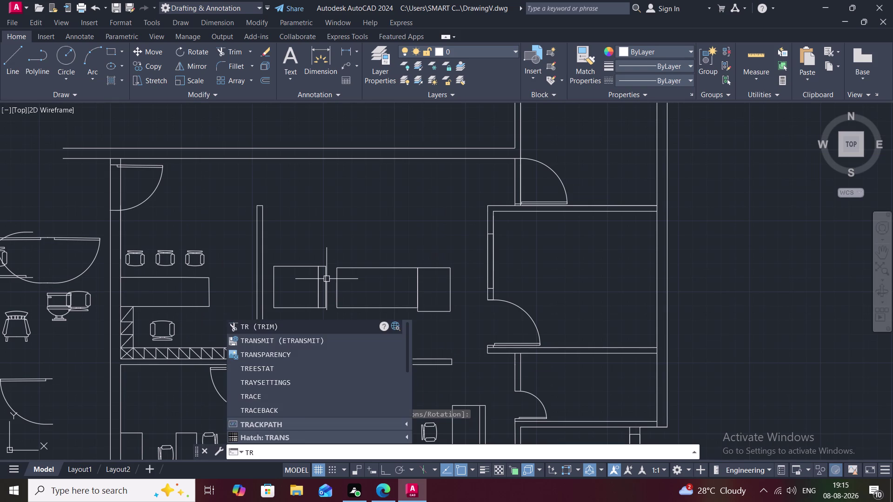
key(space)
click(327, 279)
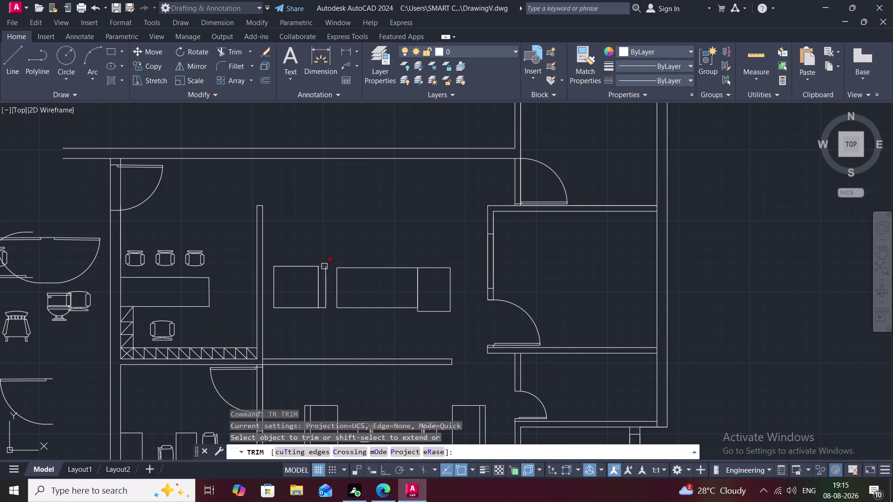
click(324, 267)
click(327, 276)
click(323, 310)
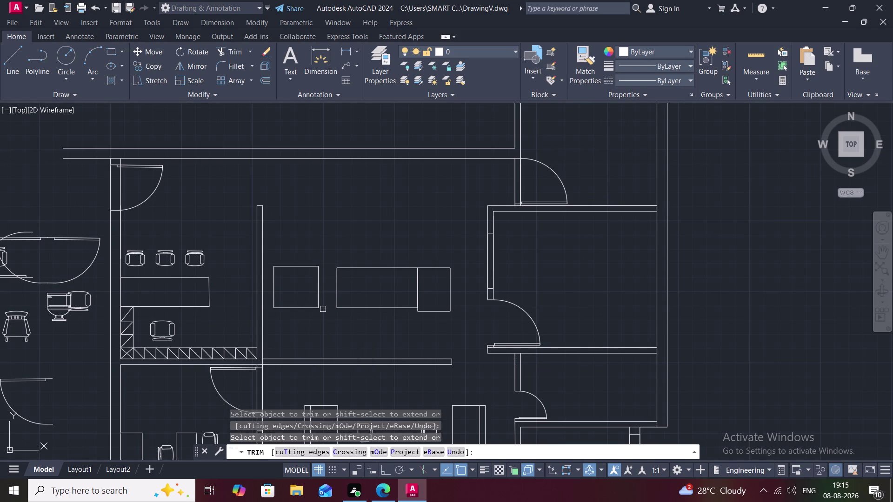
key(Escape)
key(k)
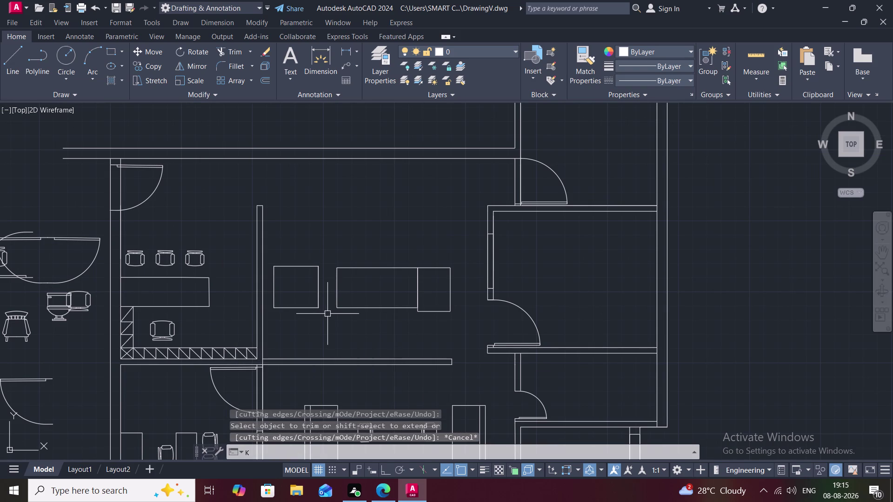
key(BackSpace)
Move the long middle rectangle left so it sits beside the left rectangle.
text(M)
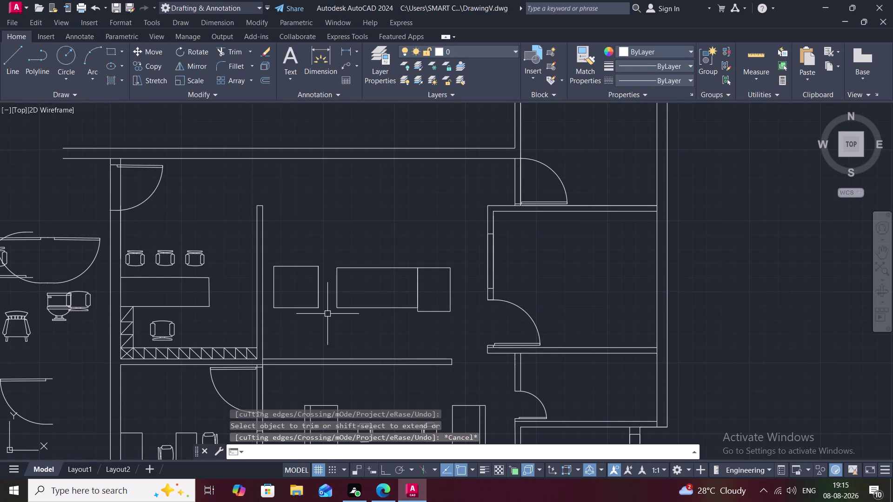
key(space)
click(337, 289)
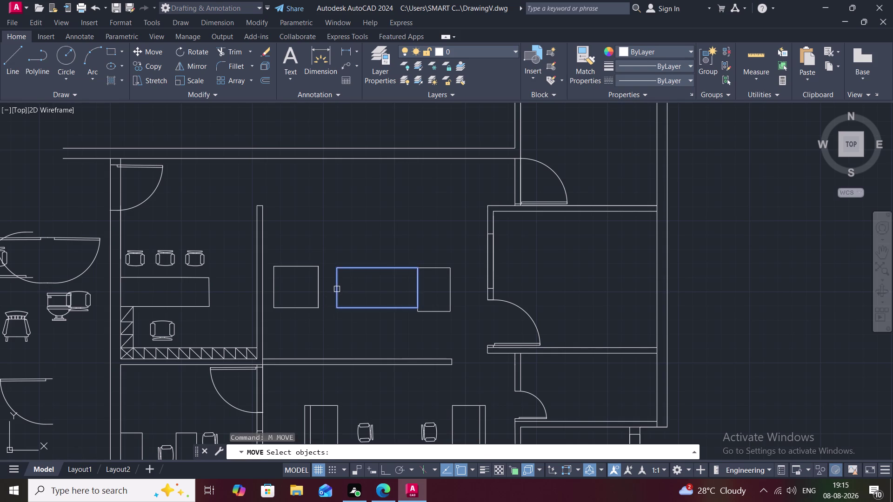
right_click(337, 290)
click(337, 290)
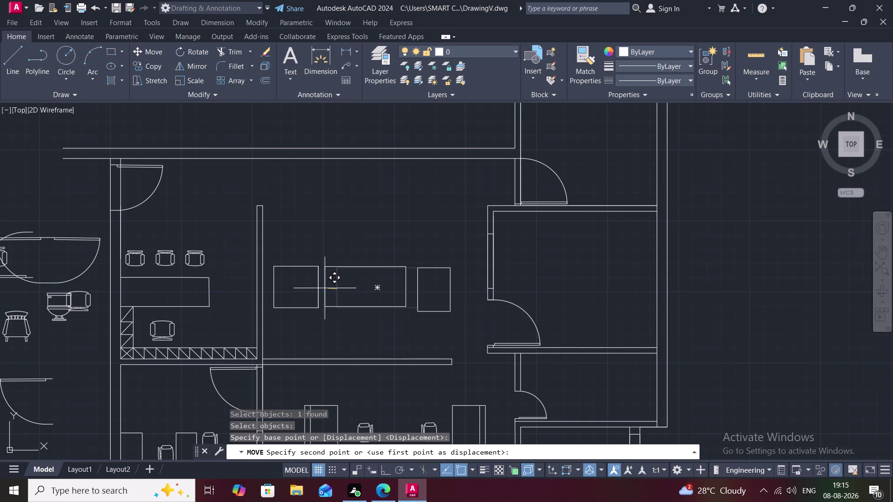
click(325, 288)
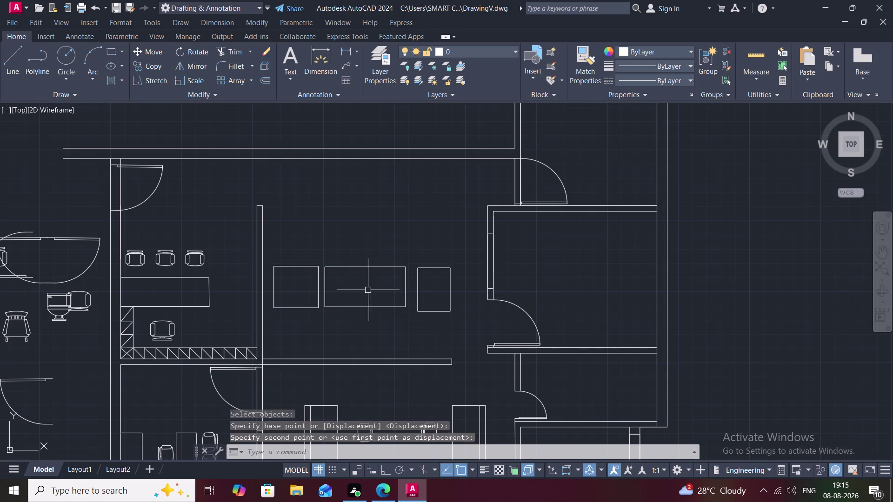
text(L)
key(space)
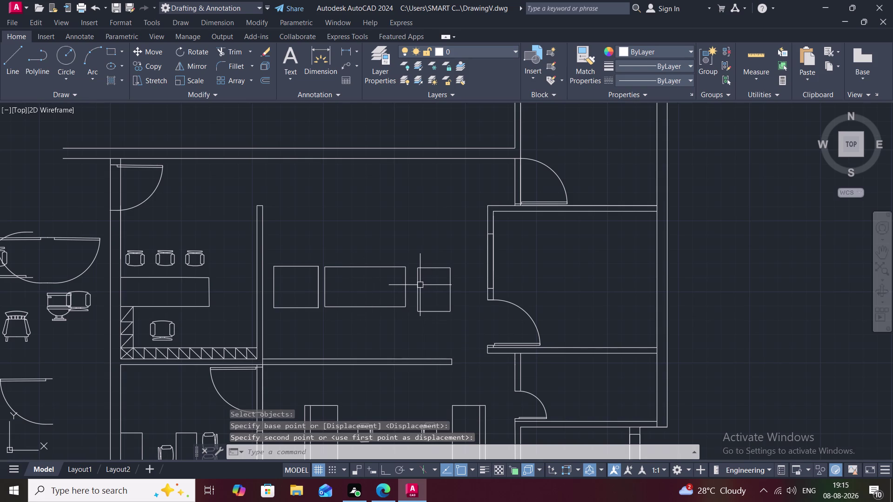
click(417, 285)
key(Escape)
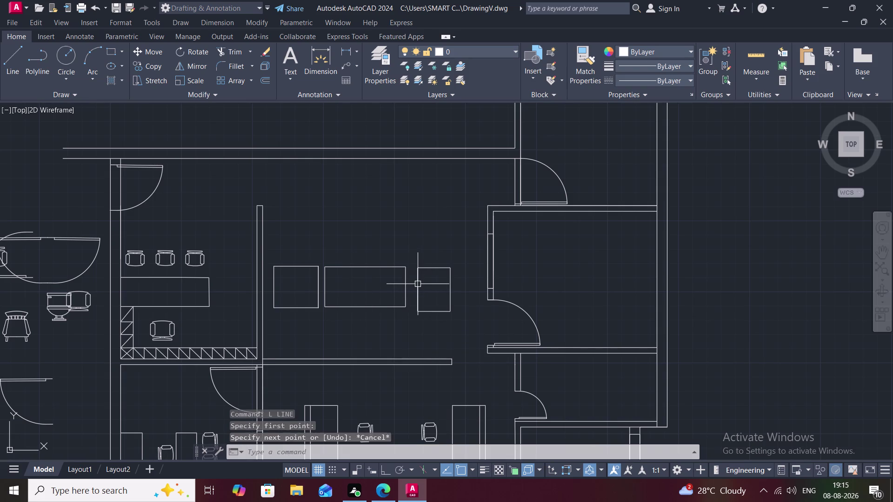
Move the small right rectangle left so it nearly abuts the middle one.
text(M)
key(space)
click(418, 284)
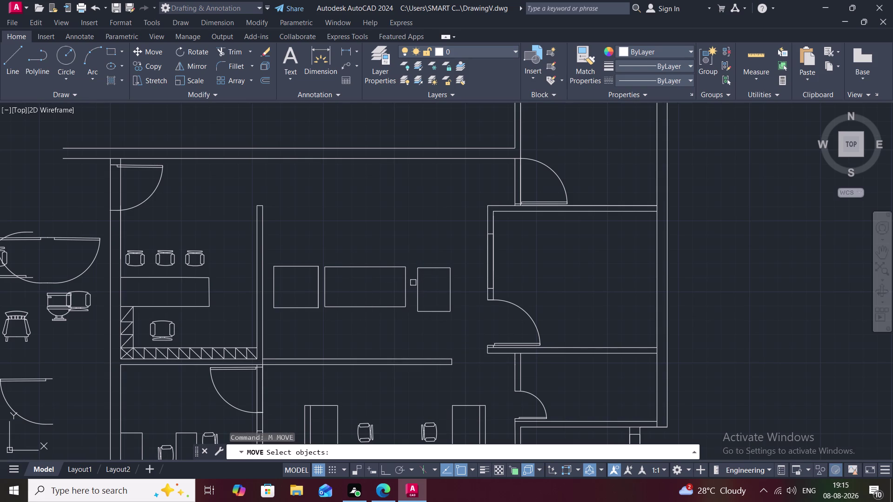
click(416, 281)
click(420, 280)
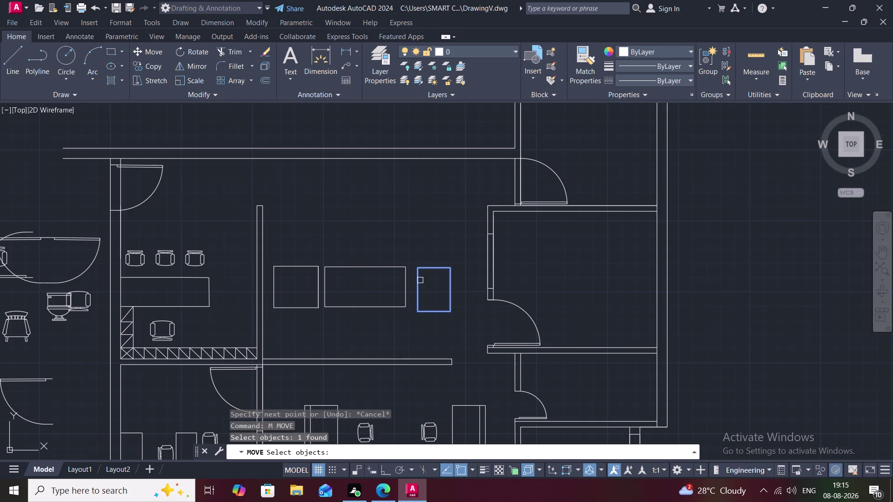
click(419, 280)
right_click(419, 280)
click(418, 280)
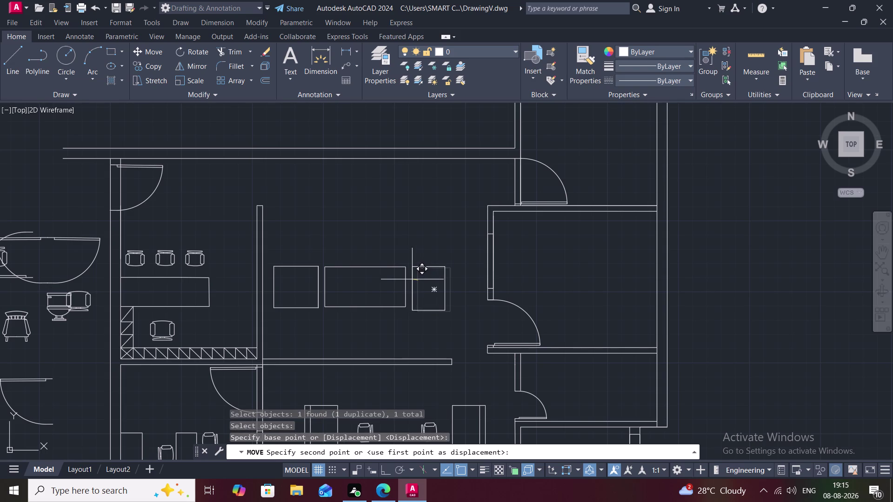
click(411, 278)
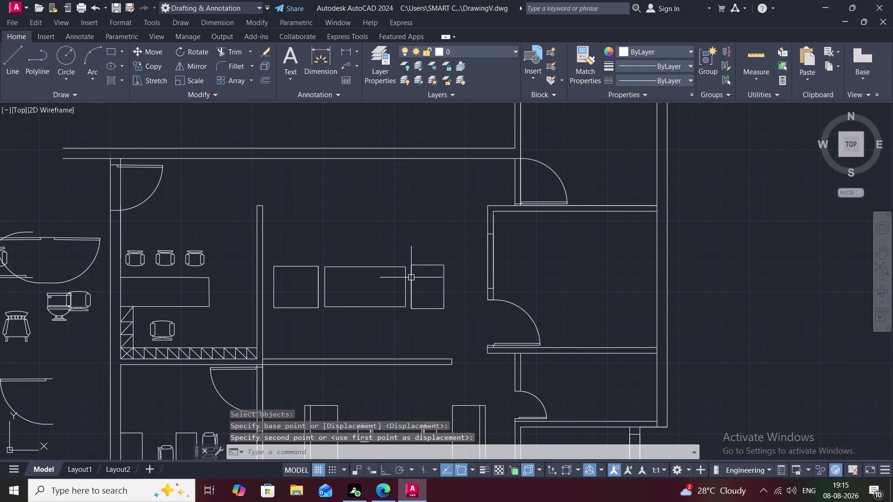
key(Escape)
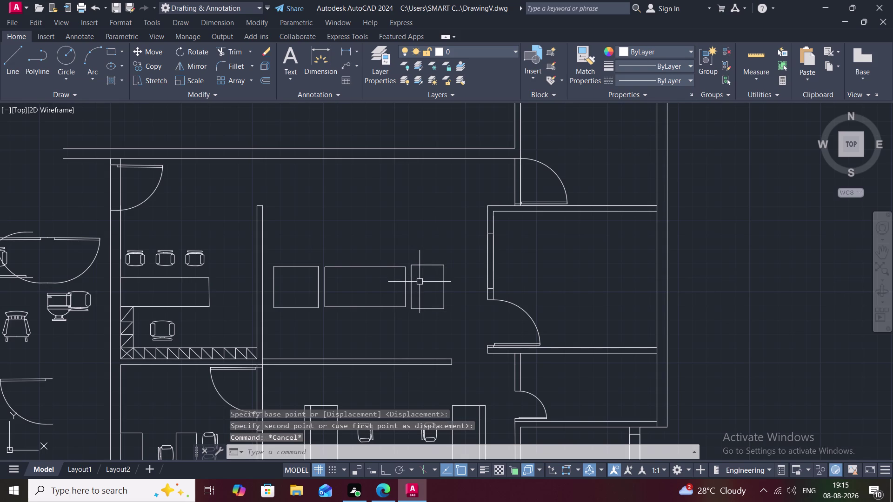
text(L)
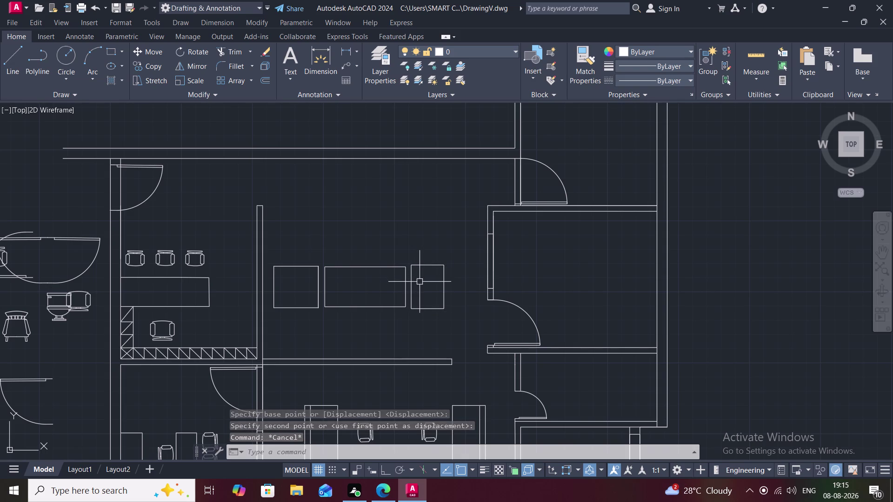
key(space)
key(Escape)
key(o)
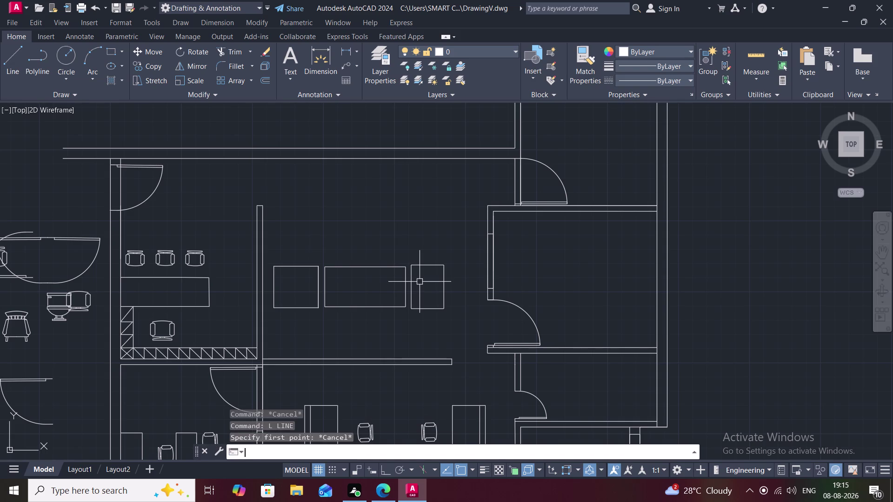
key(space)
Start a 2-inch offset of the right rectangle, then cancel it.
text(2)
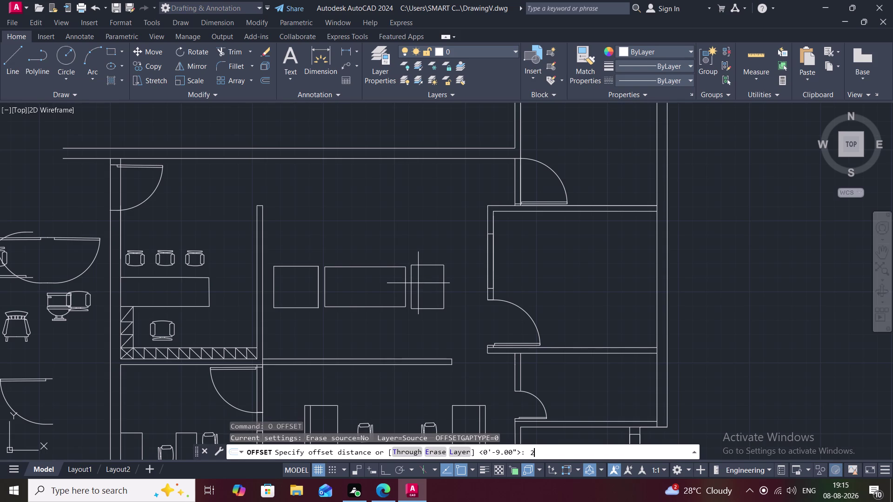
text(")
key(space)
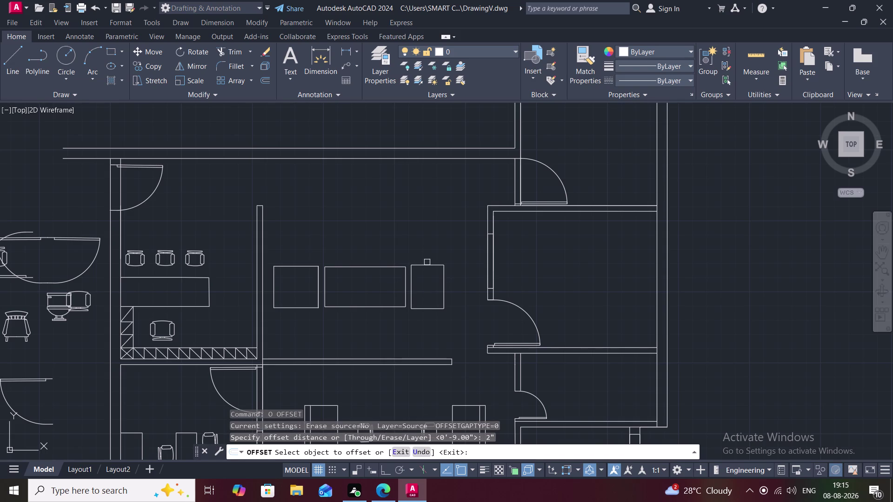
click(428, 266)
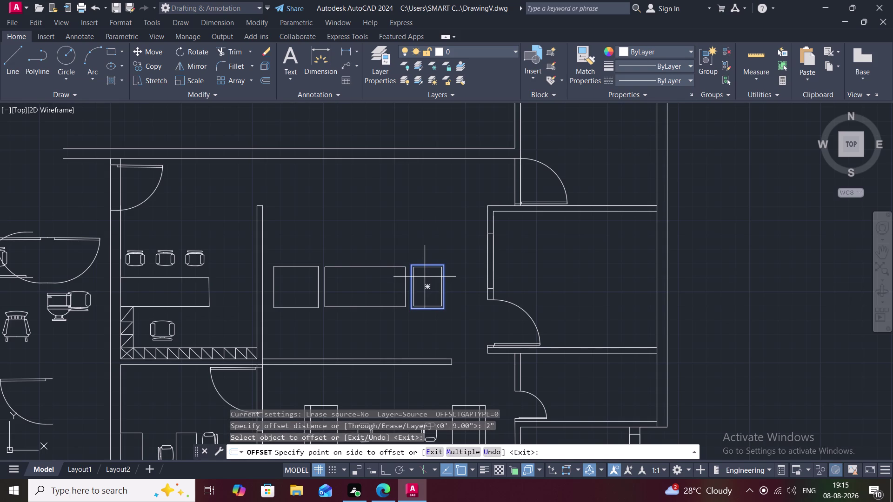
key(Escape)
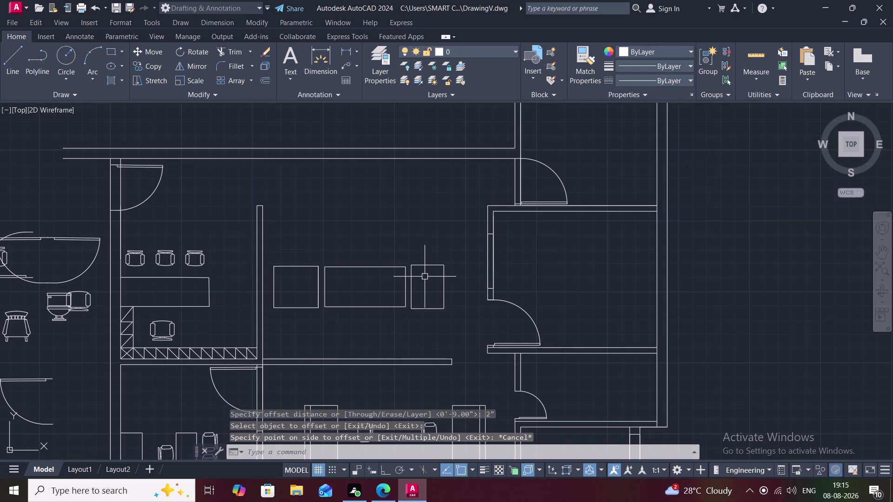
Offset the right and left rectangles 3 inches inward to create inner outlines.
text(O)
key(space)
key(4)
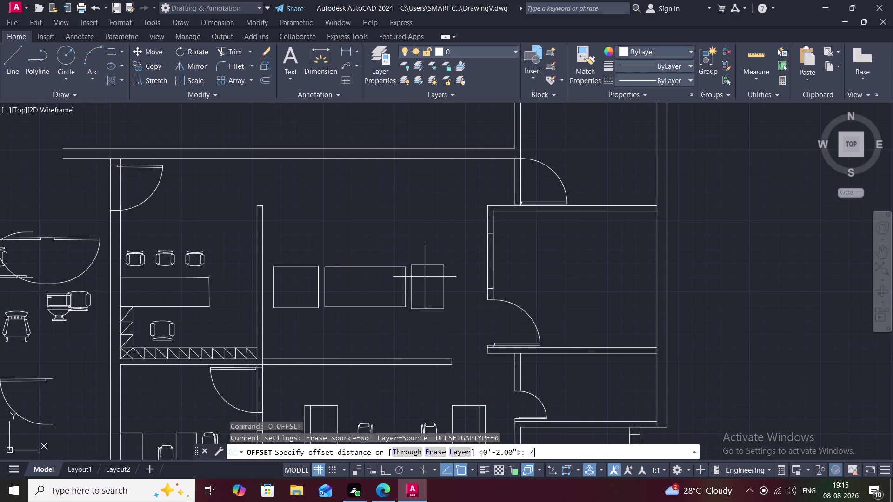
key(BackSpace)
text(3")
key(space)
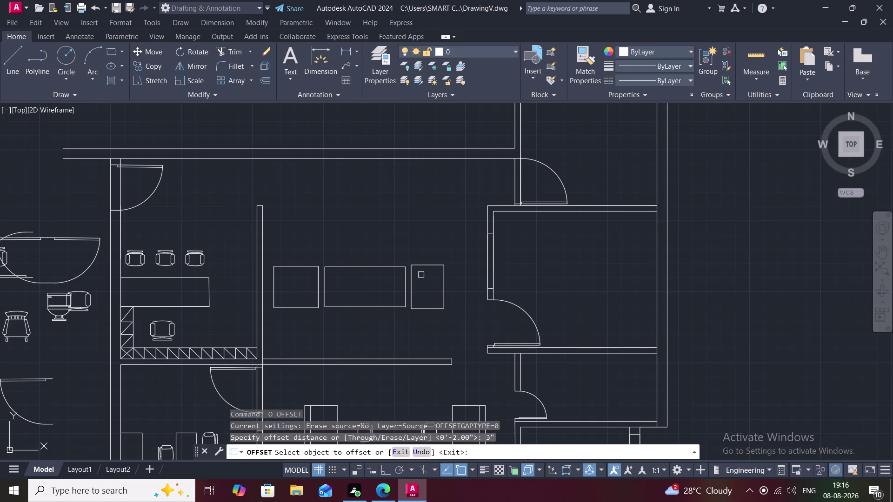
click(427, 265)
click(428, 274)
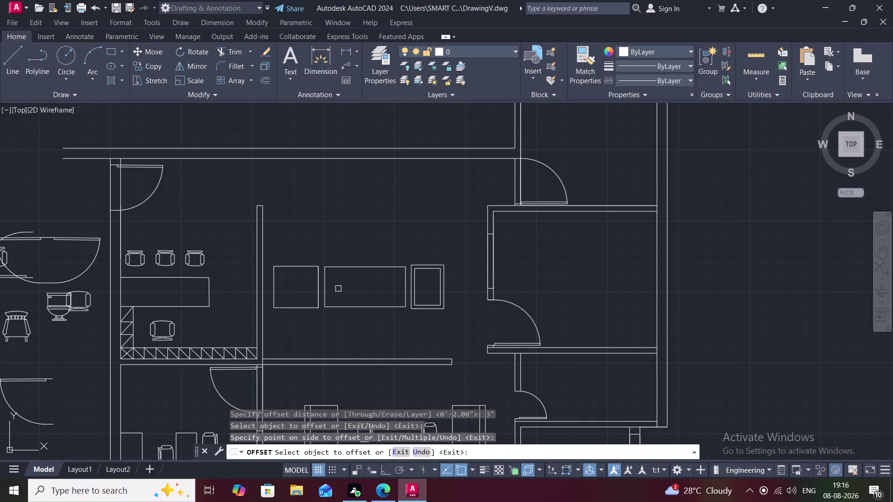
click(274, 285)
click(291, 282)
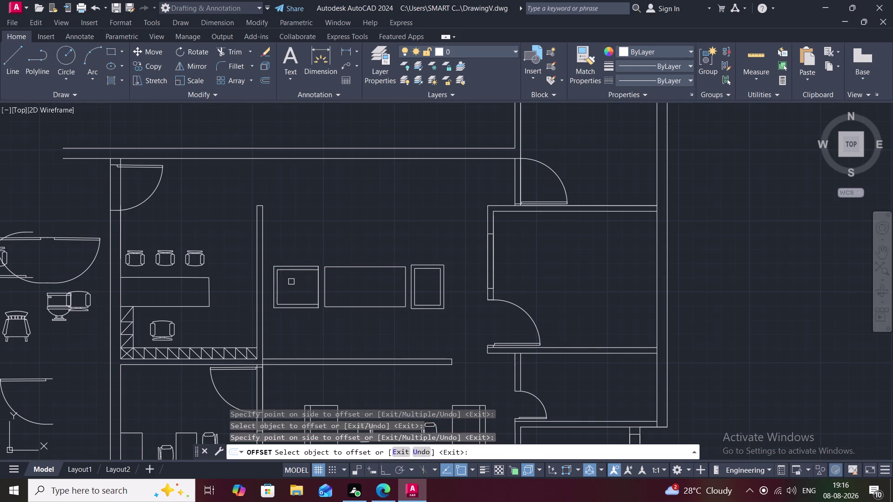
key(Escape)
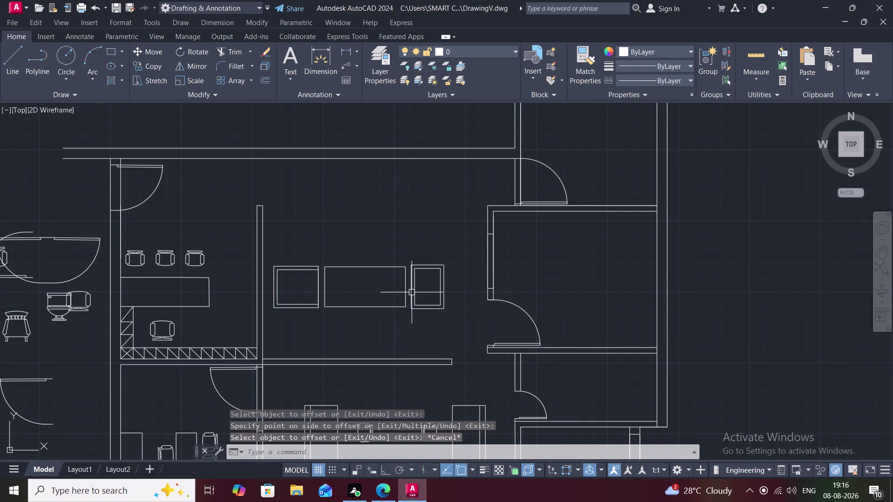
scroll(up, 3)
Extend the right armchair's inner line to its edge and pan down to the empty floor.
text(TR)
key(space)
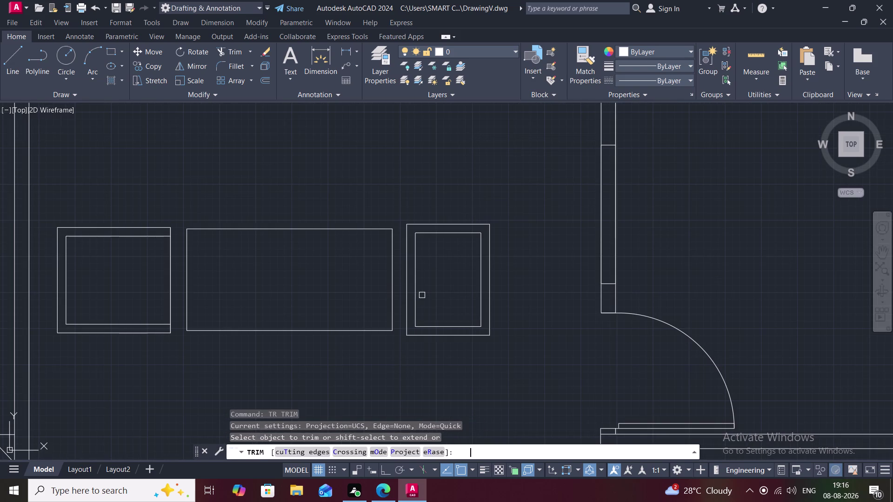
click(415, 289)
key(Escape)
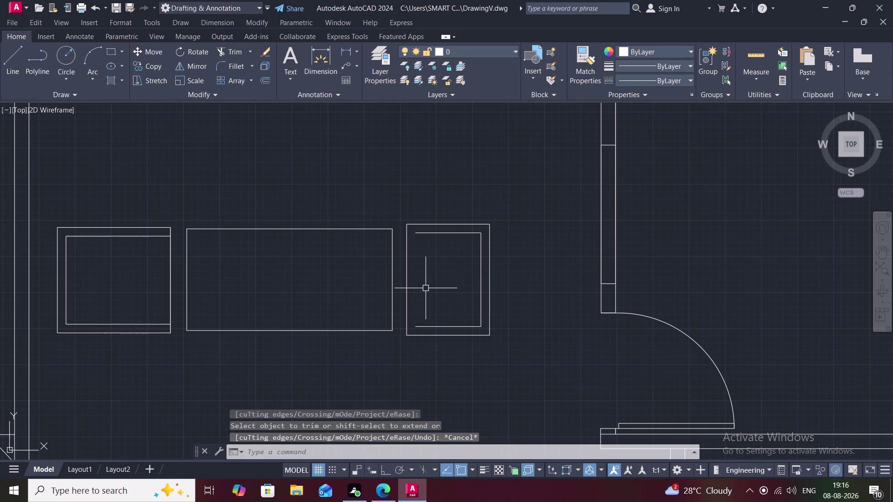
text(EX)
key(space)
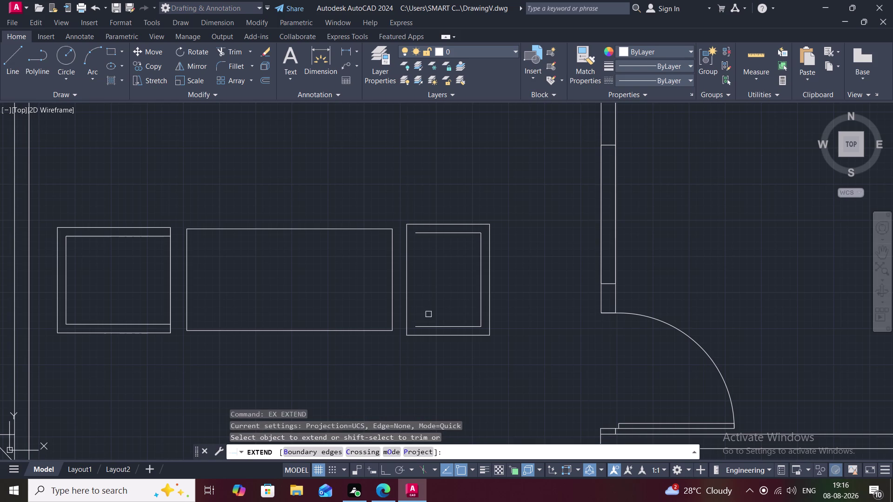
click(433, 325)
click(428, 233)
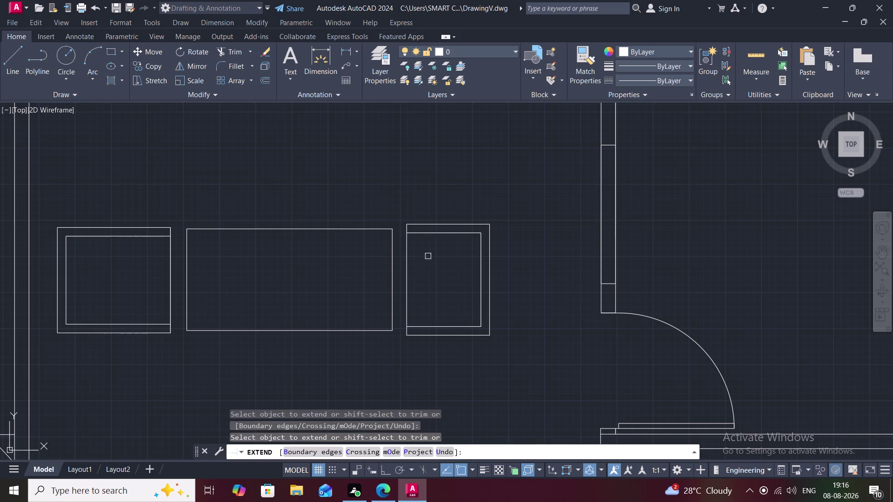
key(Escape)
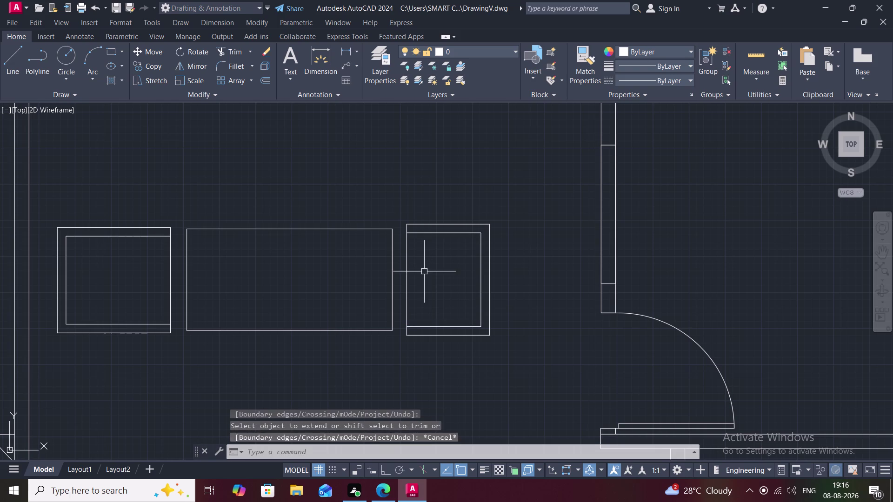
middle_drag(420, 292, 425, 207)
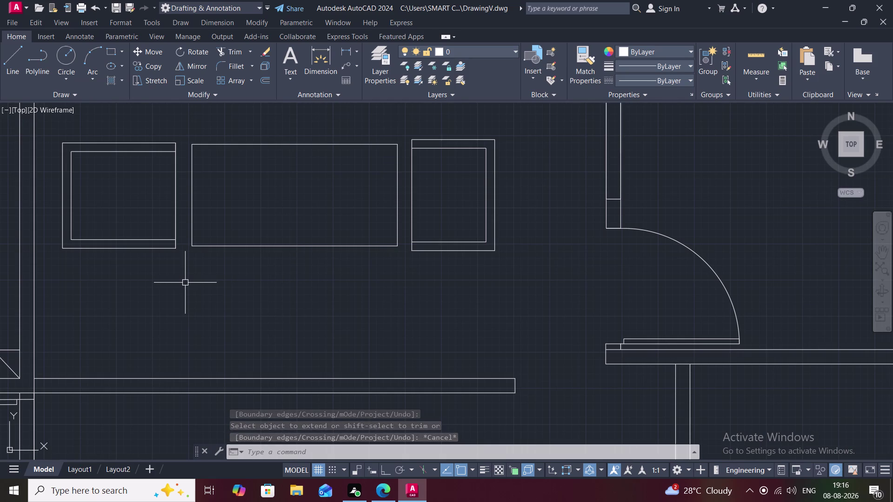
click(106, 46)
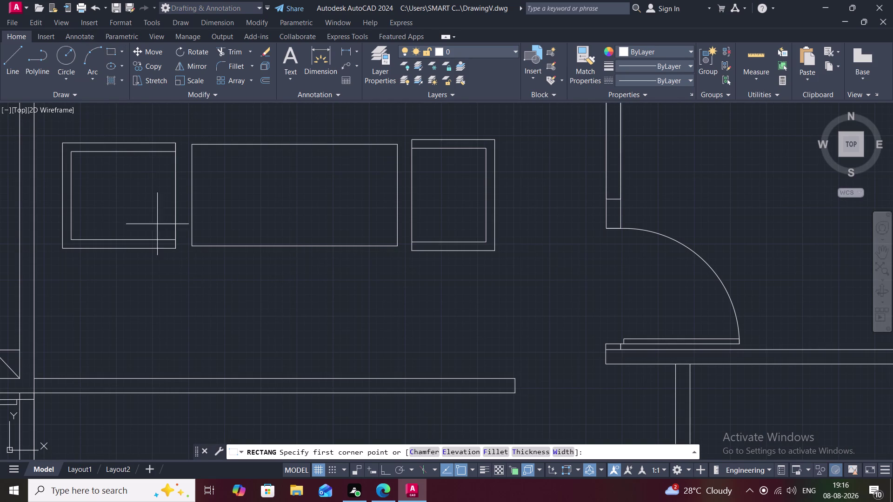
Draw a rectangle below the seating and offset a 6-inch outline outside it.
click(187, 282)
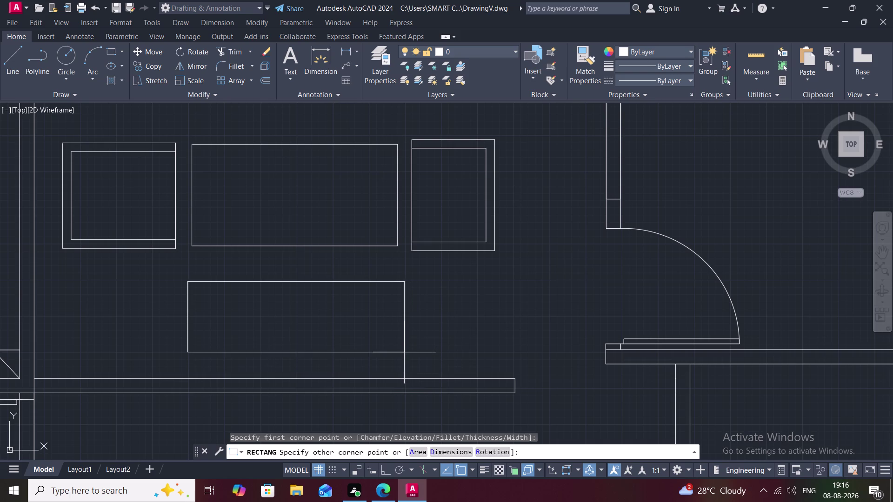
click(404, 353)
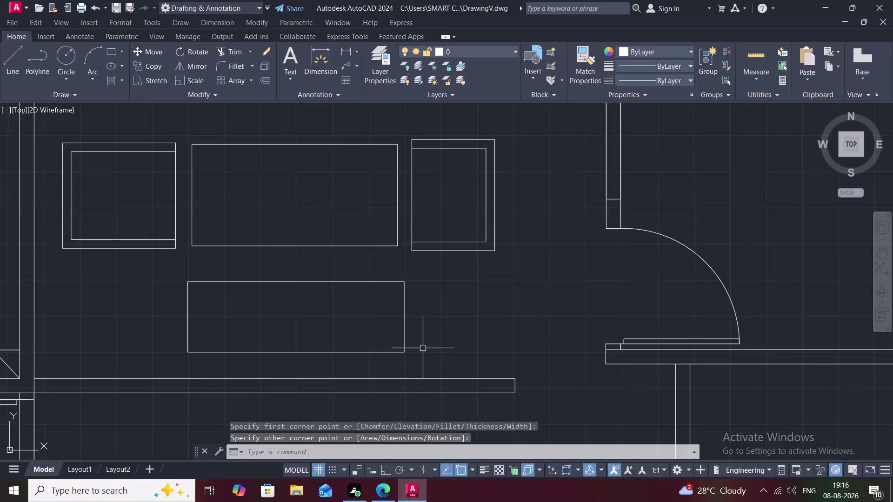
text(O)
key(space)
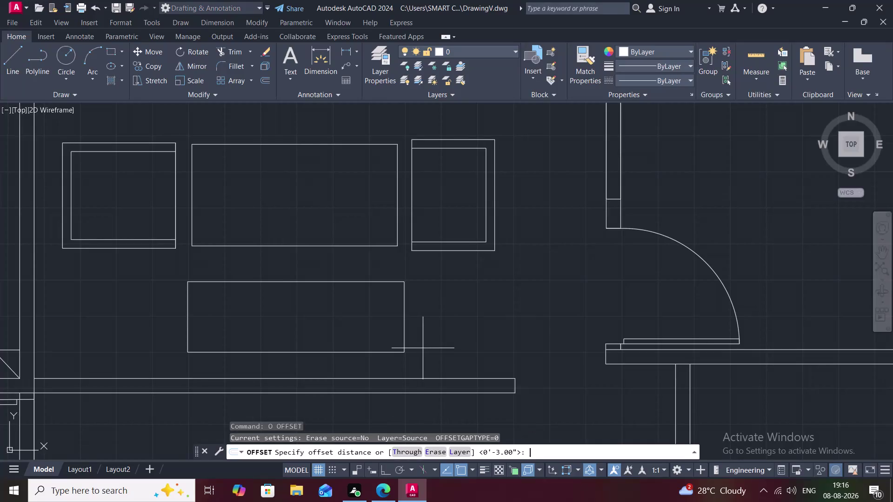
text(6")
key(space)
click(406, 339)
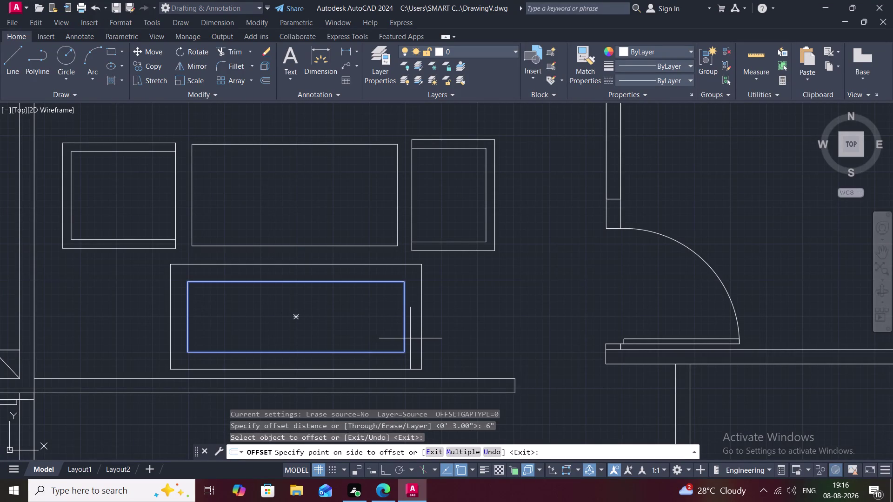
click(411, 339)
key(Escape)
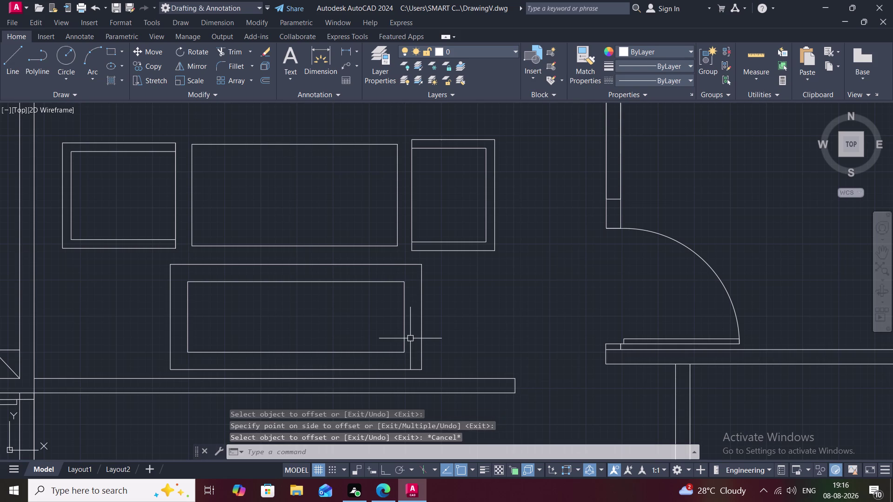
text(EX)
key(space)
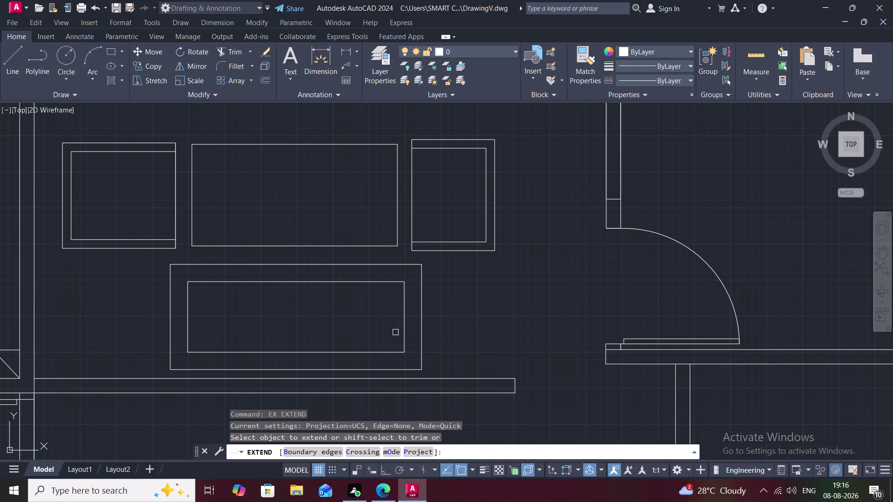
Draw lines joining the inner rectangle's top corners to the outer outline's sides.
key(Escape)
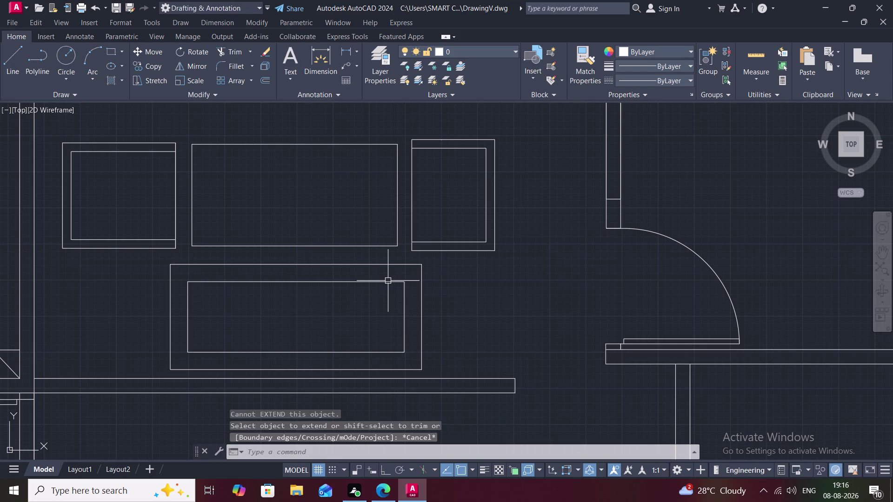
text(L)
key(space)
click(401, 282)
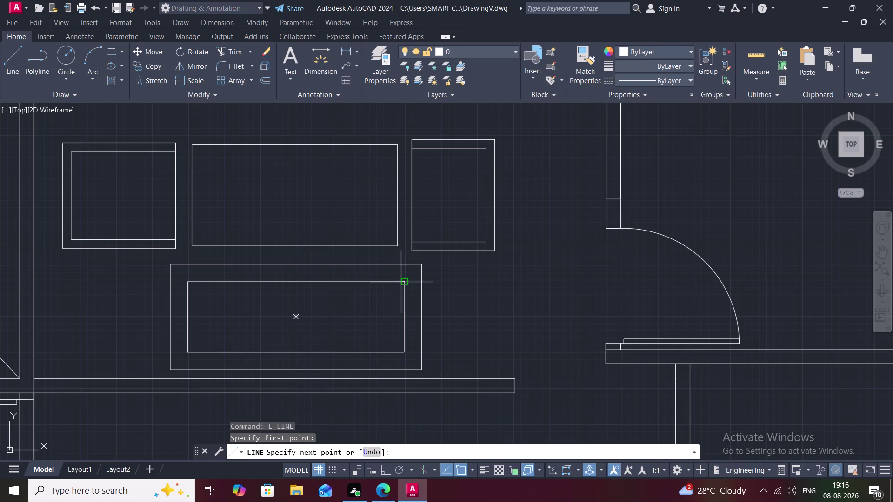
click(422, 280)
key(space)
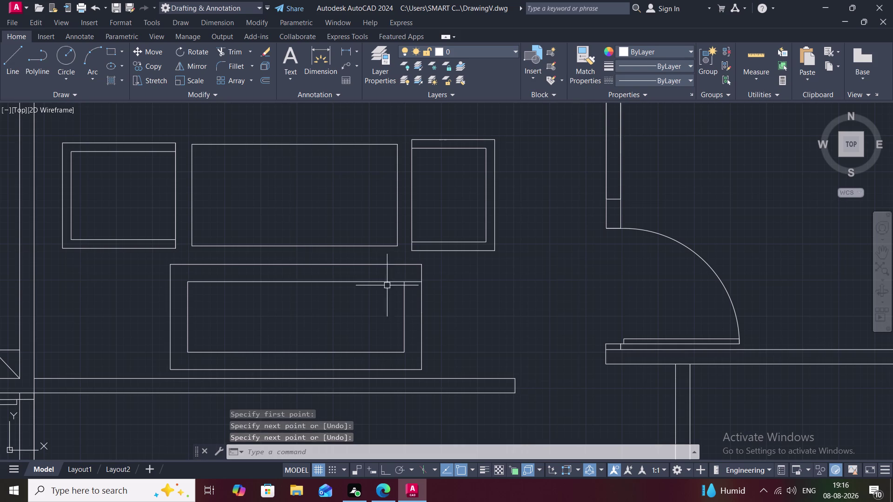
key(space)
click(189, 281)
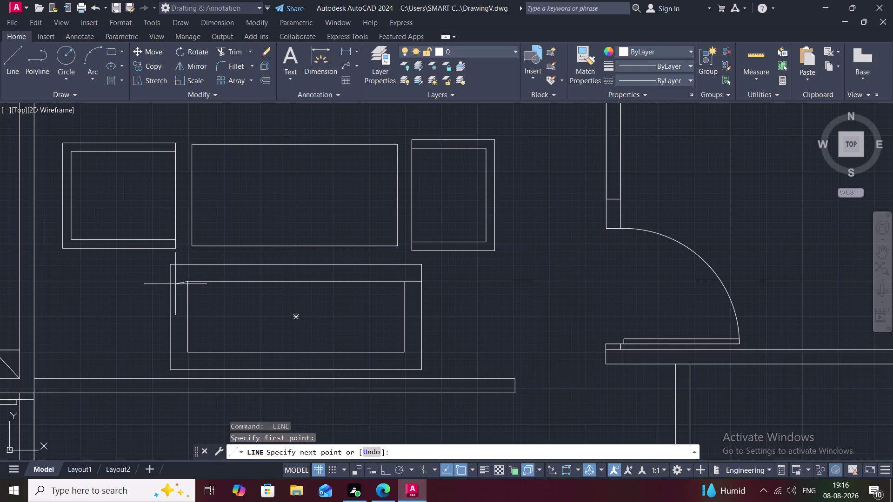
click(173, 283)
key(Escape)
Trim away the outer outline's top edge to form the sofa arms.
text(T)
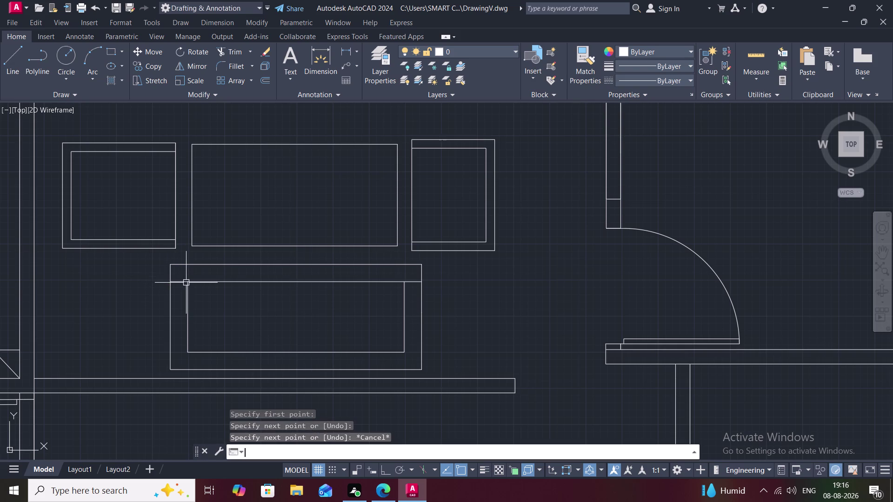
text(R)
key(space)
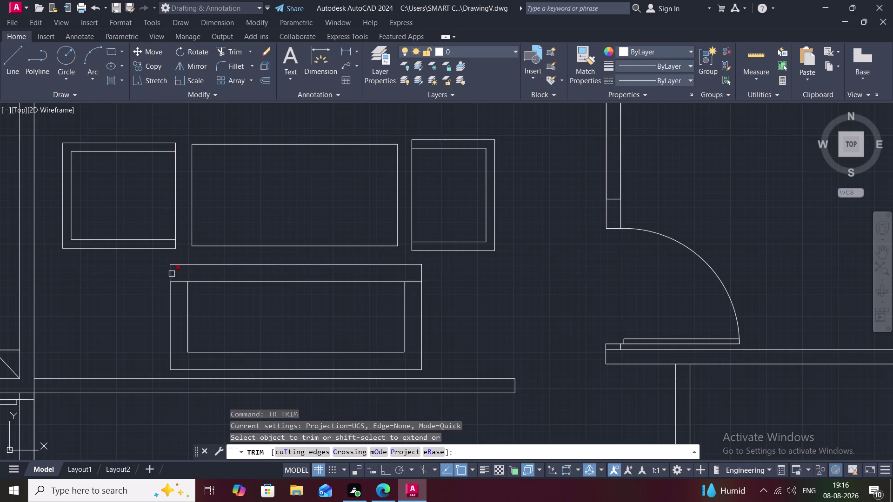
click(171, 274)
click(199, 263)
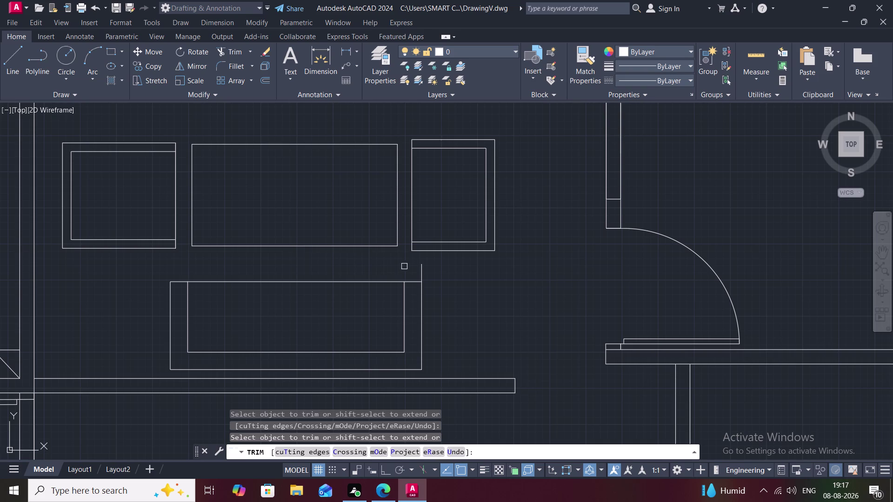
click(422, 271)
key(Escape)
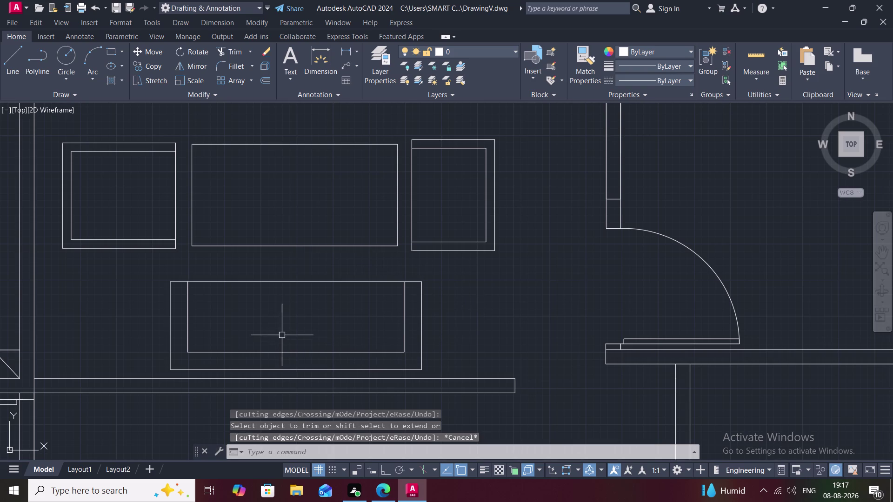
Draw two vertical divider lines splitting the seat into three cushions.
text(L)
key(space)
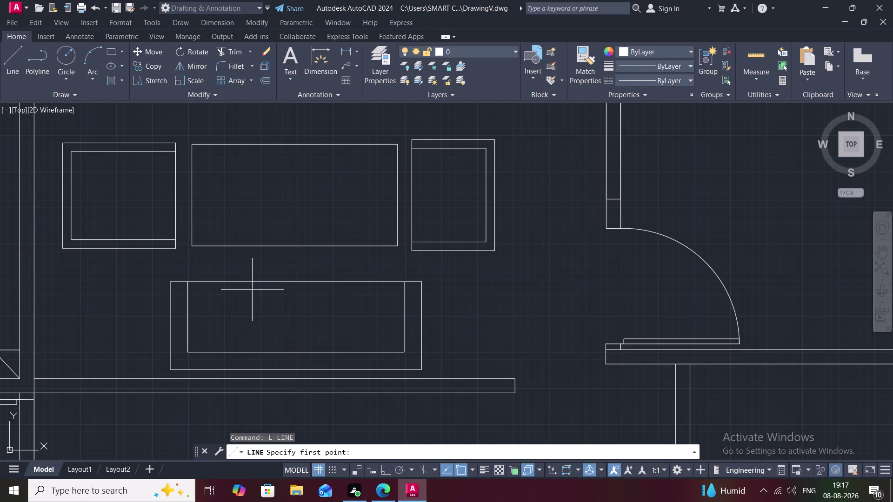
click(252, 282)
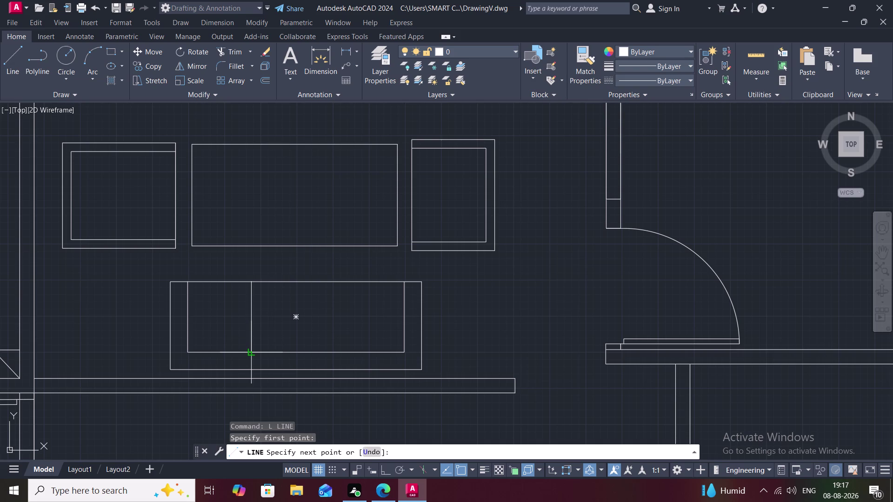
click(252, 352)
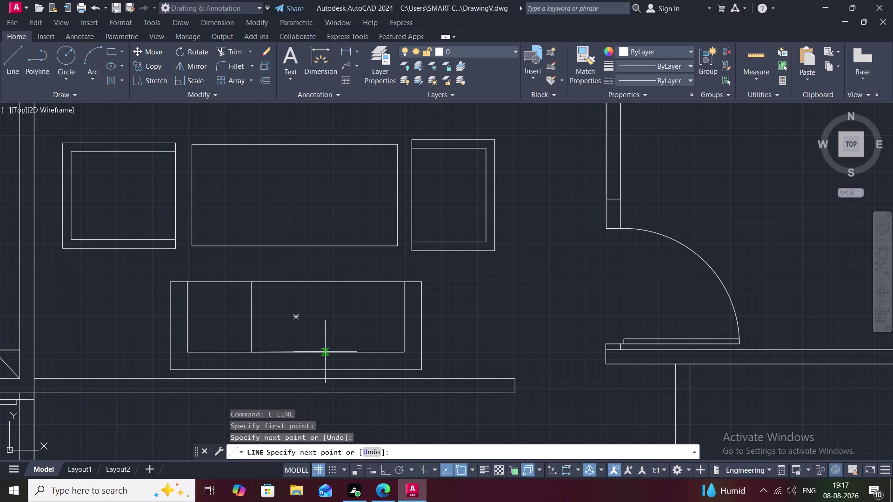
click(325, 352)
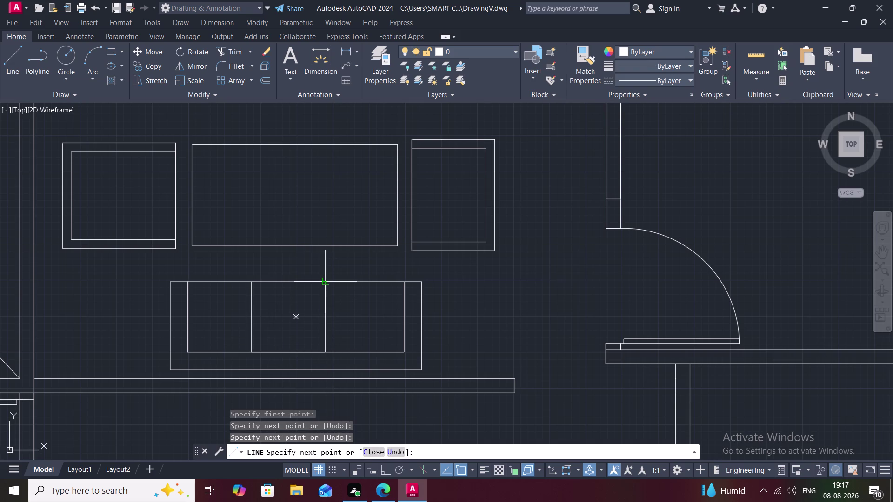
click(328, 284)
key(Escape)
scroll(down, 3)
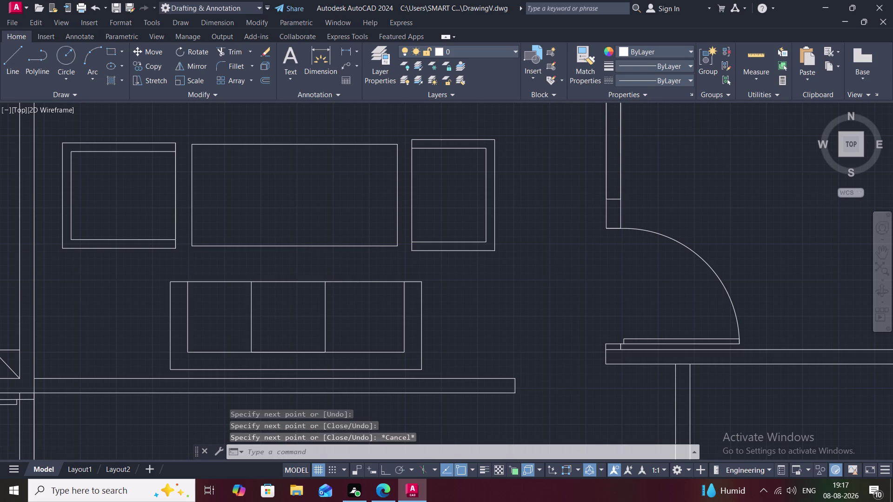
Zoom out and pan to centre the office plan on the empty top-right room.
scroll(down, 3)
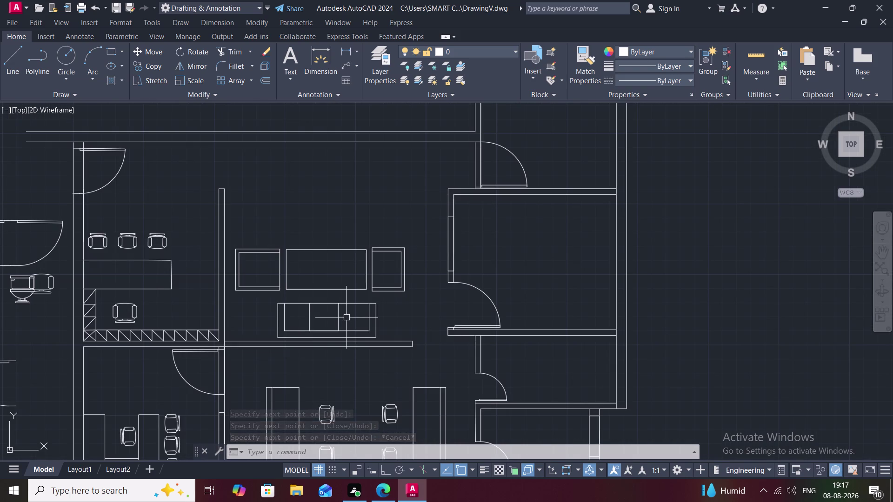
scroll(down, 3)
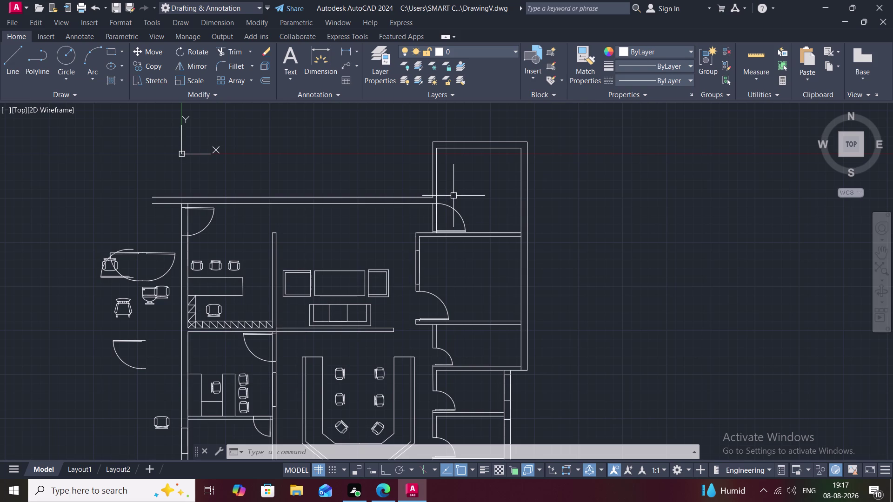
middle_drag(467, 200, 454, 206)
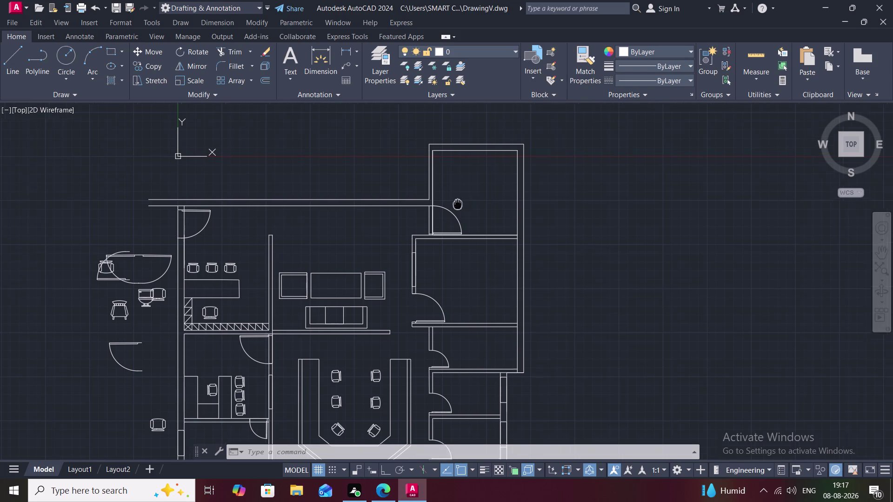
middle_drag(454, 205, 447, 209)
Draw a vertical counter line from the upper room's top wall down to its lower wall.
key(l)
key(space)
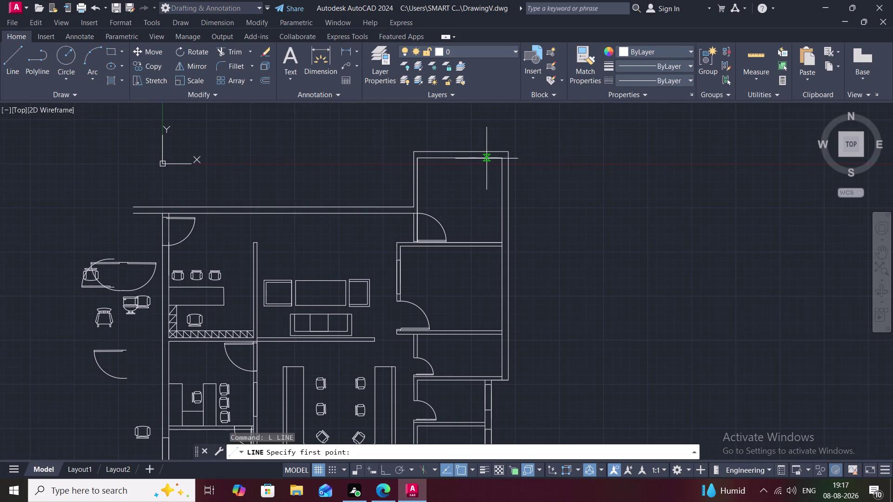
click(487, 159)
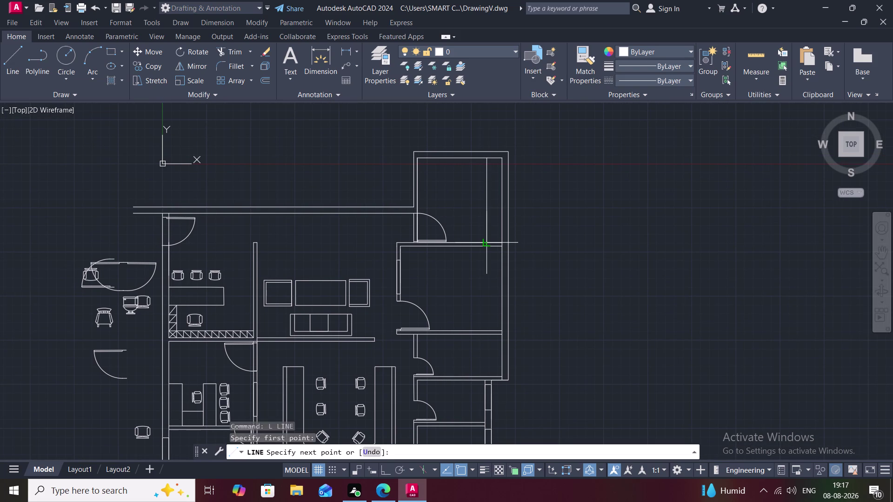
click(488, 243)
key(space)
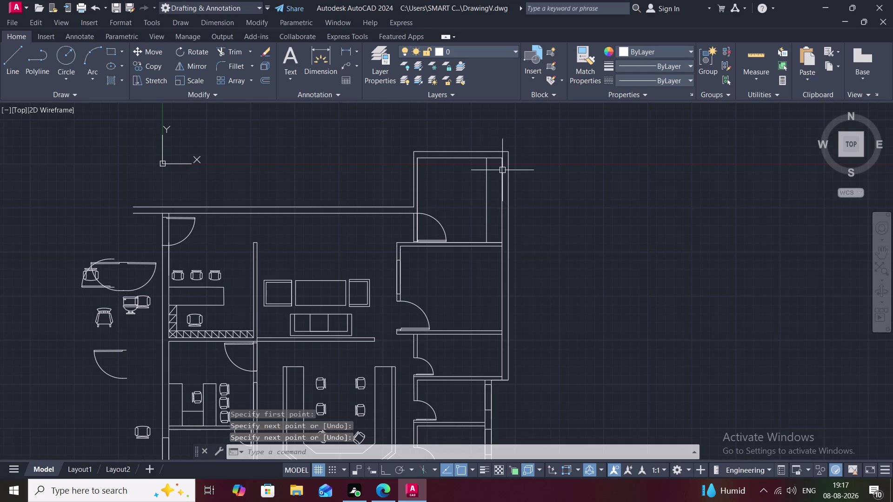
key(space)
click(502, 170)
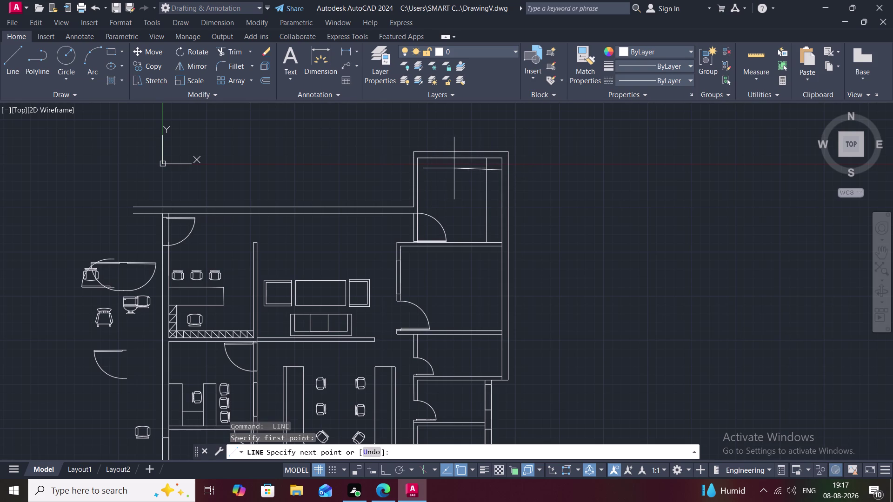
Draw a short line near the top wall, then delete the stray piece.
key(F8)
click(457, 171)
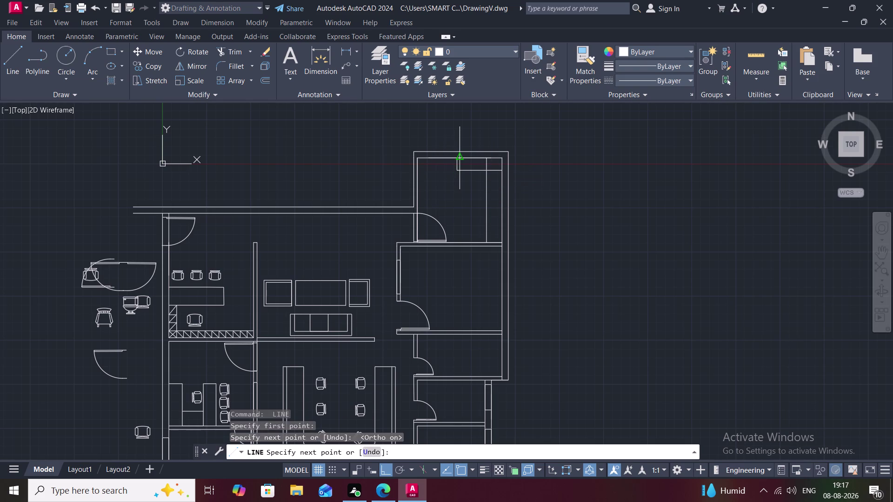
click(458, 159)
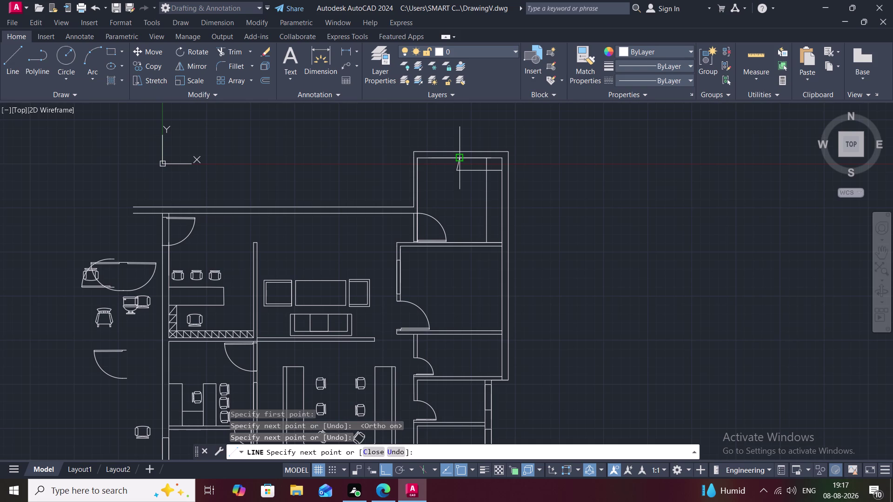
scroll(up, 3)
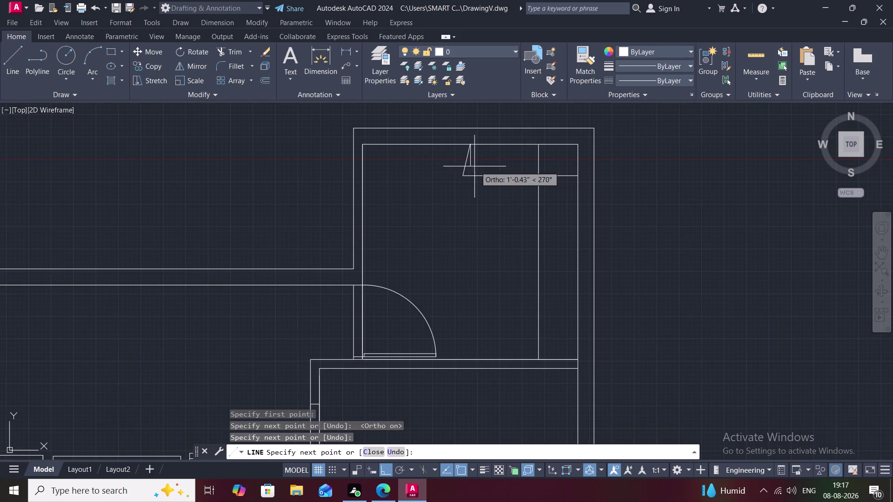
key(Escape)
click(468, 163)
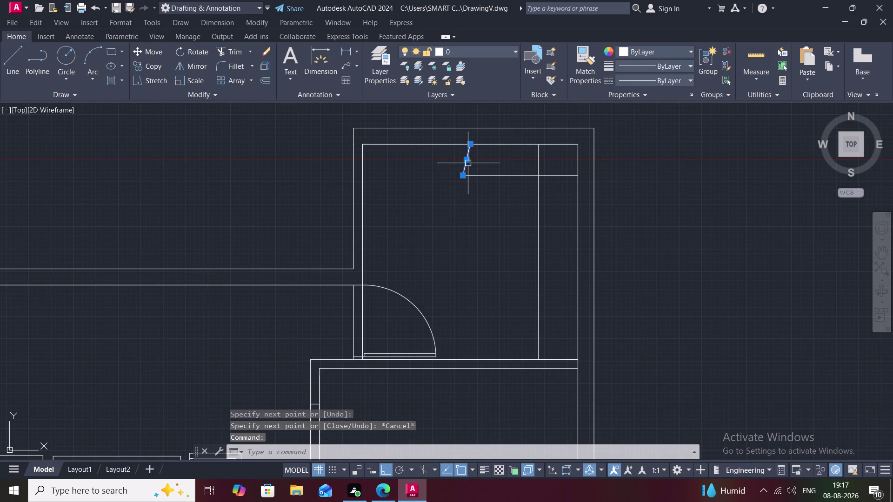
key(Delete)
key(space)
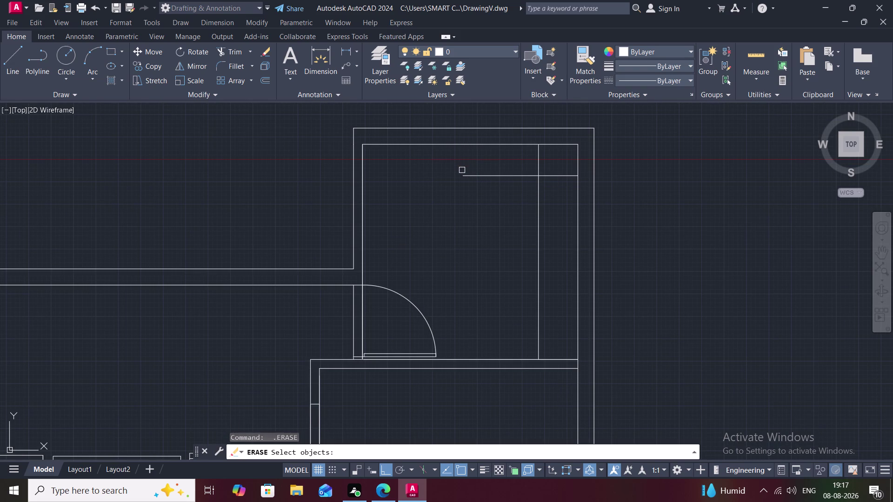
key(Escape)
Draw a short vertical line from the counter edge corner up to the top wall.
text(L)
key(space)
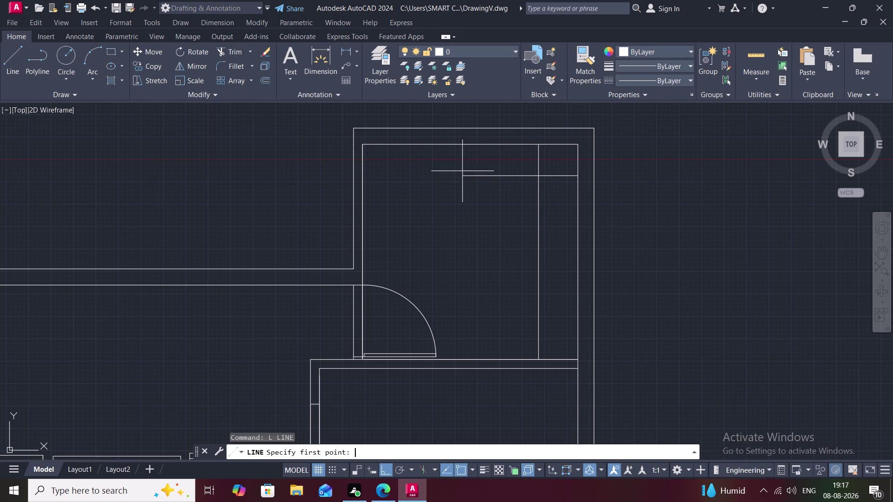
click(463, 175)
click(462, 144)
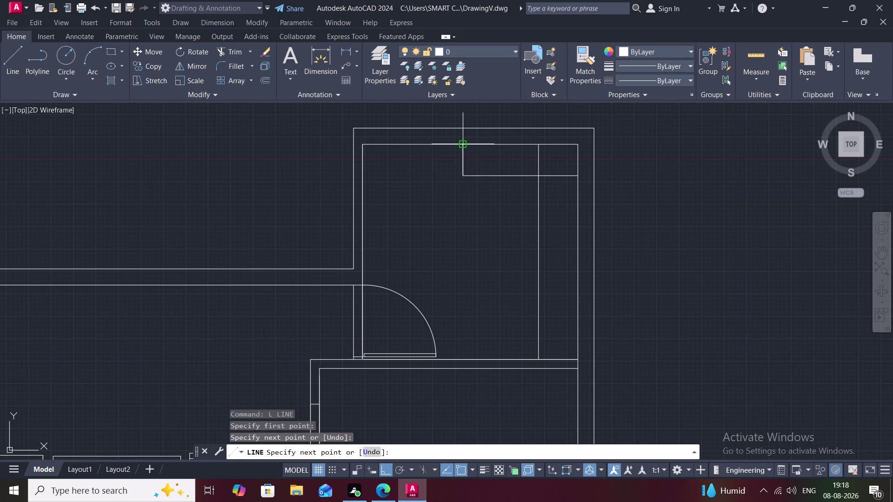
key(Escape)
Trim the overlapping counter edge pieces and extend the counter edge to the right wall.
text(TR)
key(space)
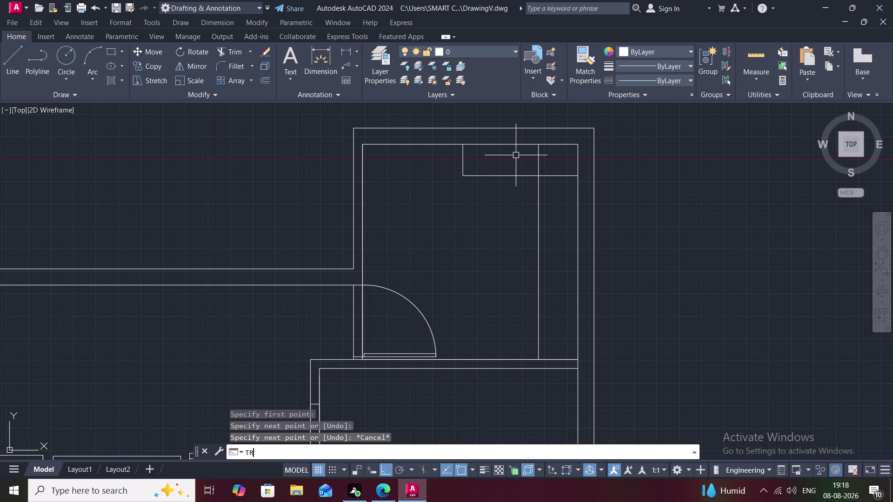
click(538, 163)
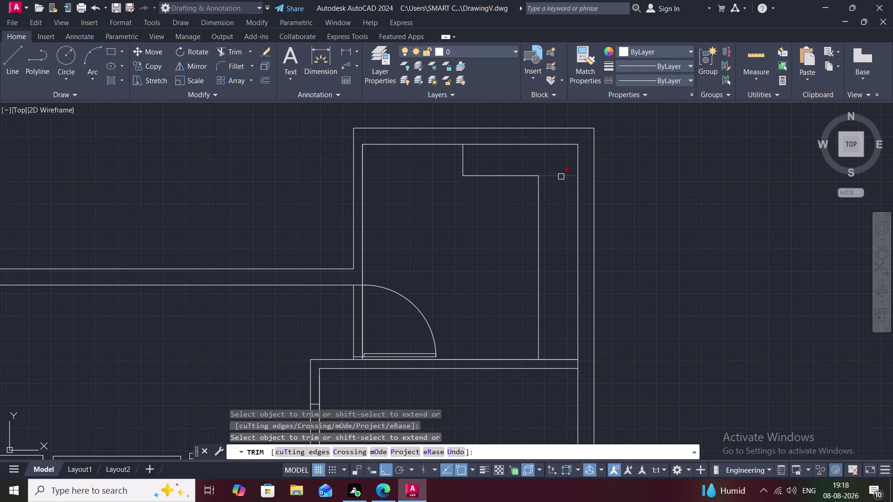
click(561, 178)
key(Escape)
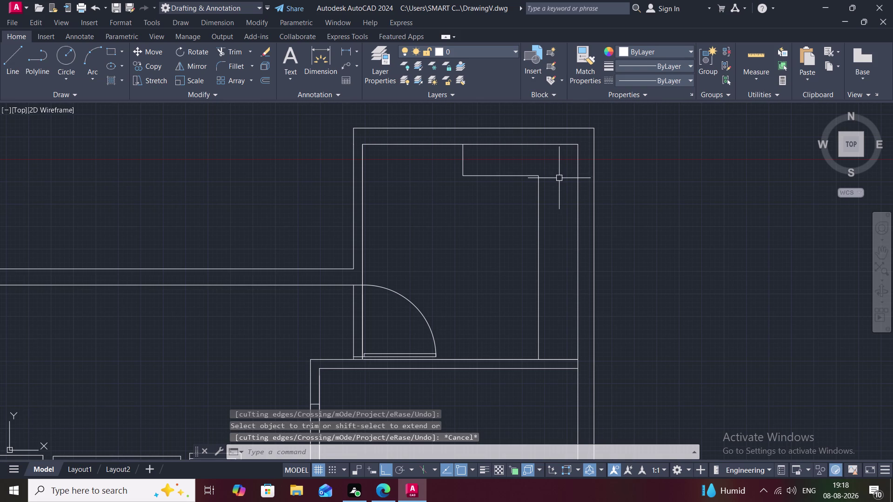
key(r)
key(Escape)
text(EX)
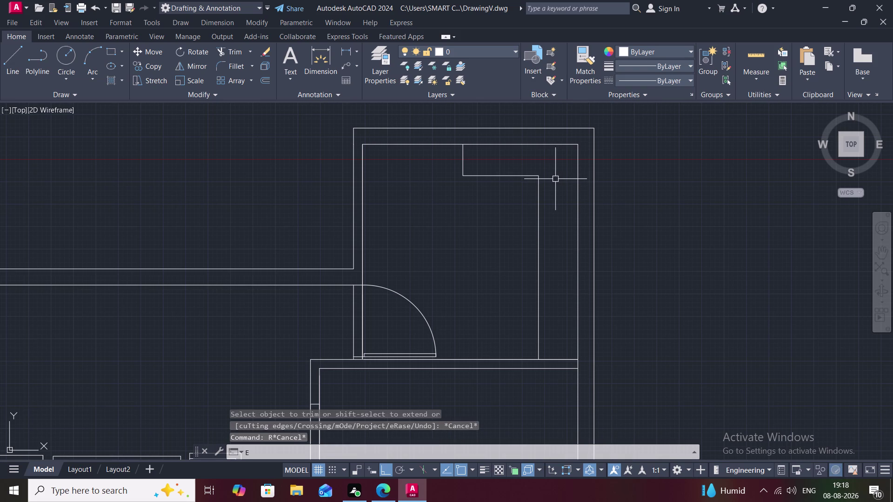
key(space)
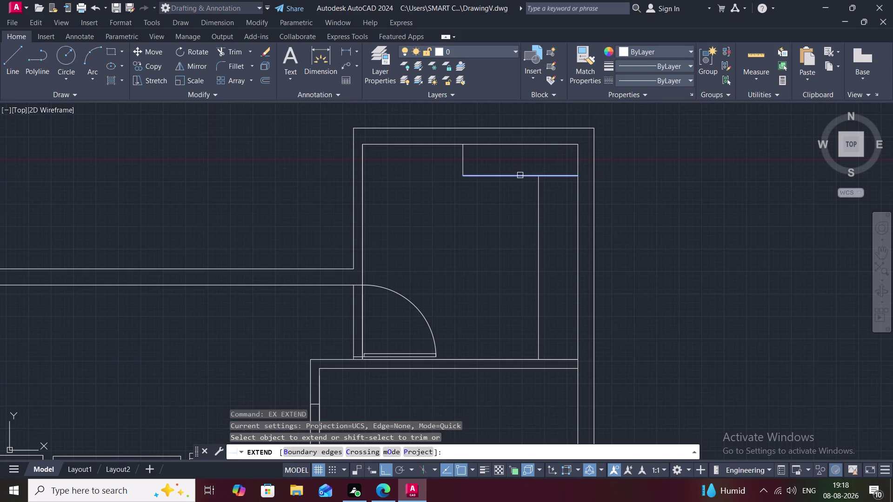
click(521, 175)
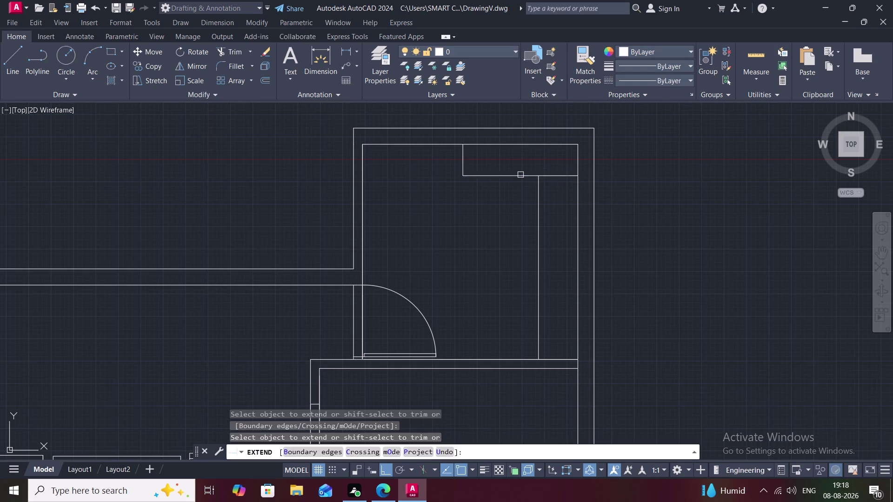
key(Escape)
Draw the counter's left edge, bottom end and right edge up to the wall.
text(L)
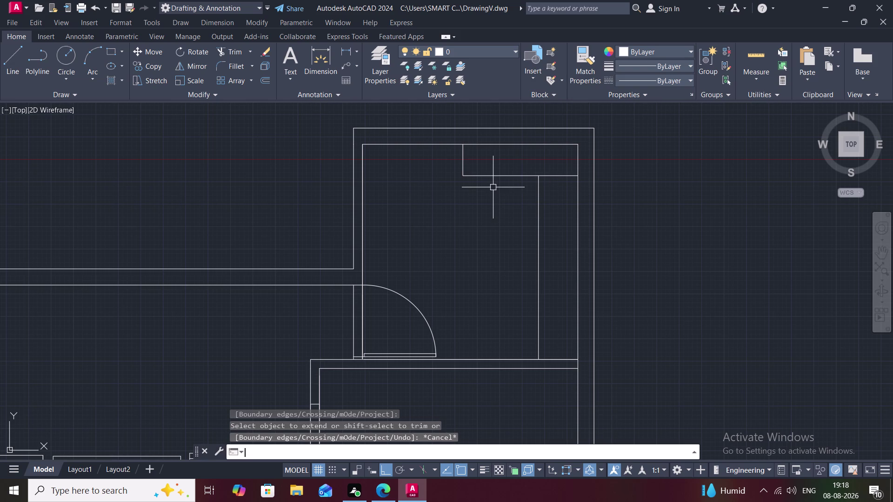
key(space)
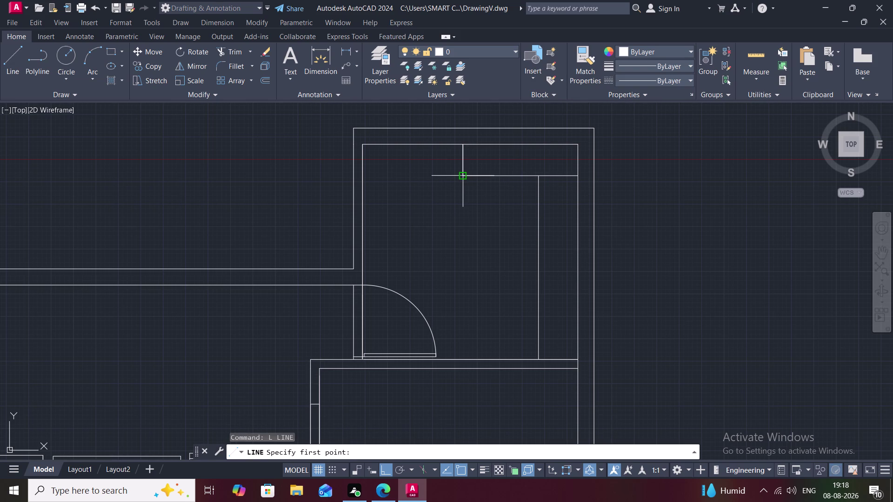
click(465, 178)
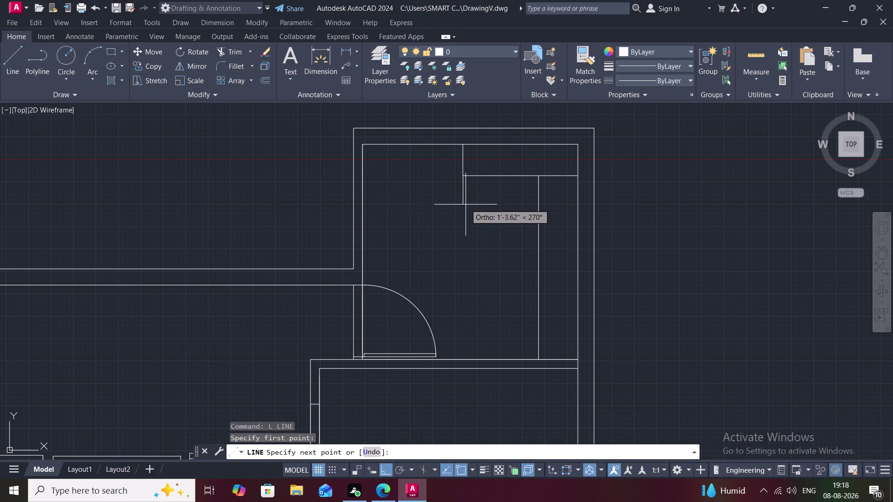
click(469, 270)
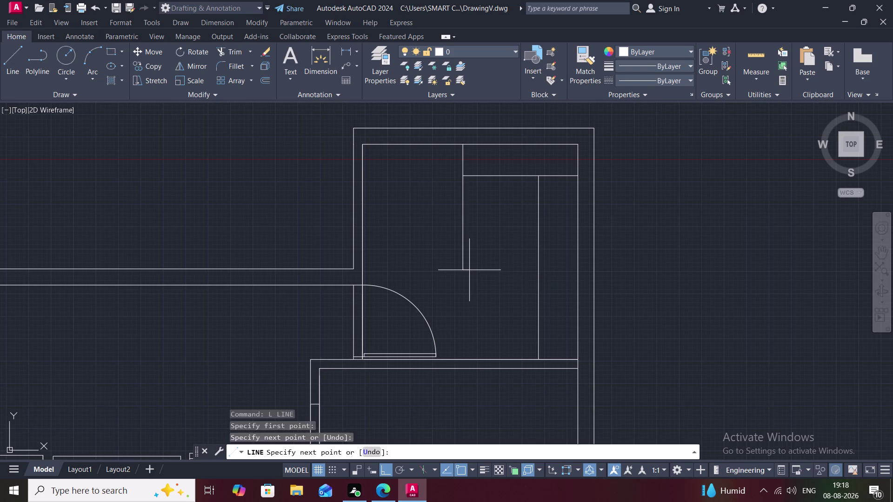
click(502, 270)
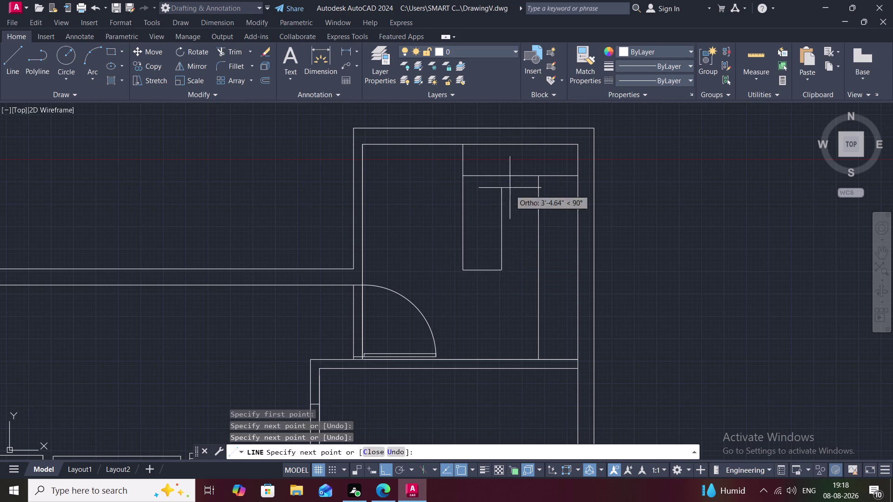
click(502, 144)
key(Escape)
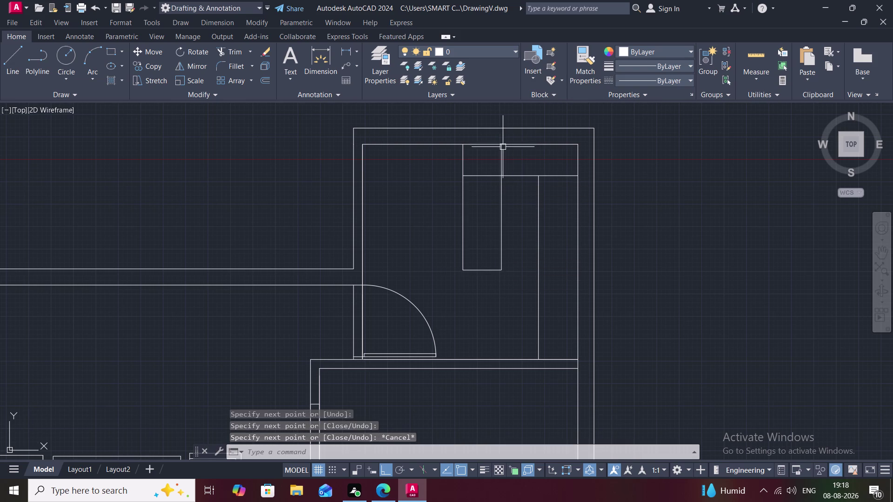
Trim the line crossing inside the counter and zoom out to the whole plan.
text(TR)
key(space)
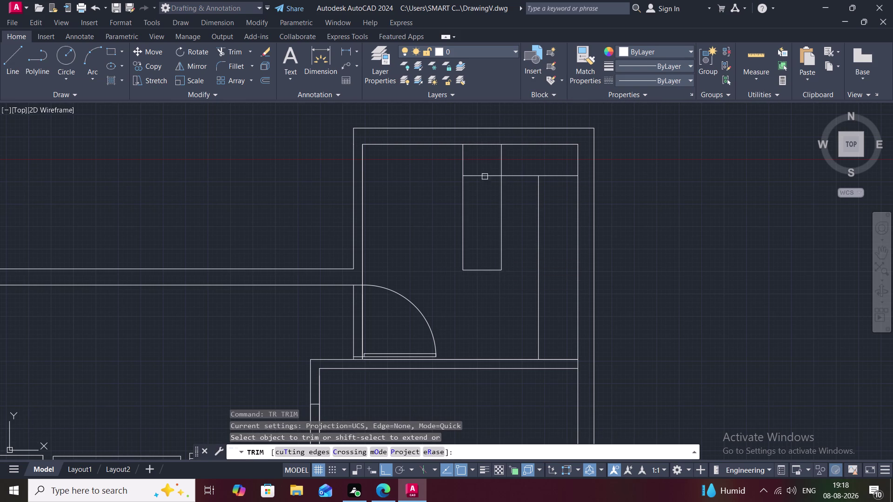
click(481, 179)
key(Escape)
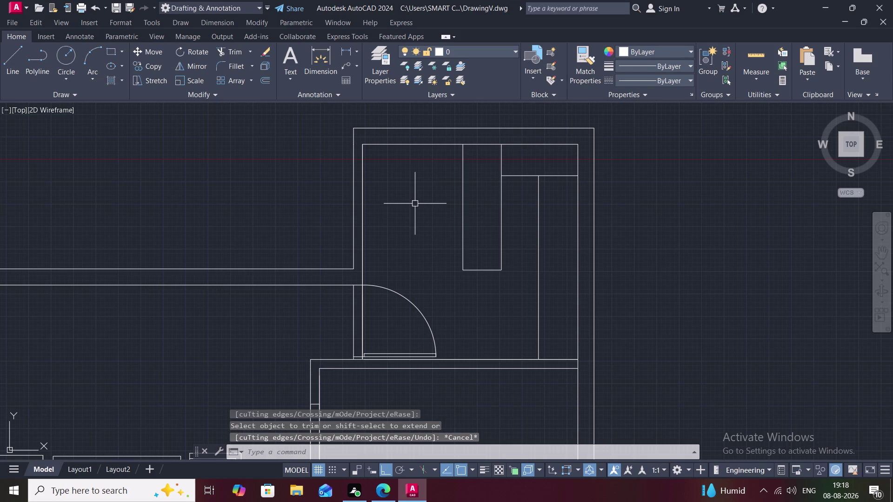
key(Escape)
scroll(down, 3)
middle_drag(414, 204, 431, 164)
scroll(down, 3)
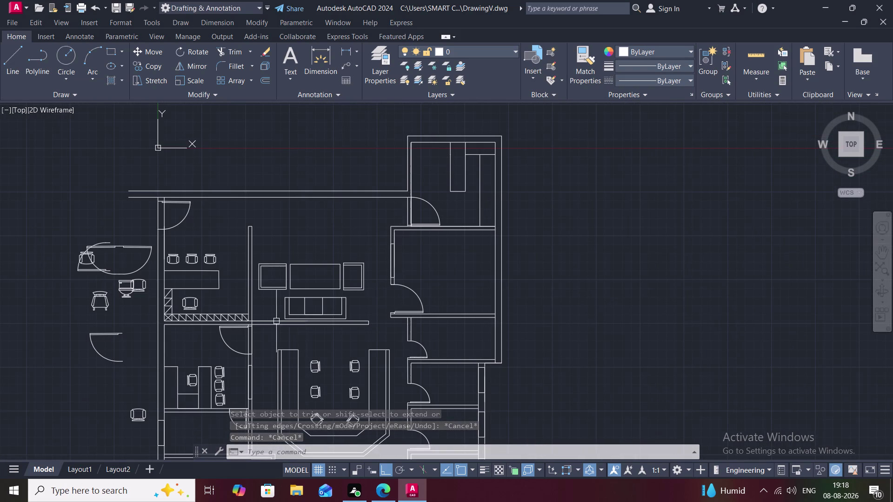
Copy the lower room's chair to two spots beside the upper counter, one below the other.
text(CO)
key(space)
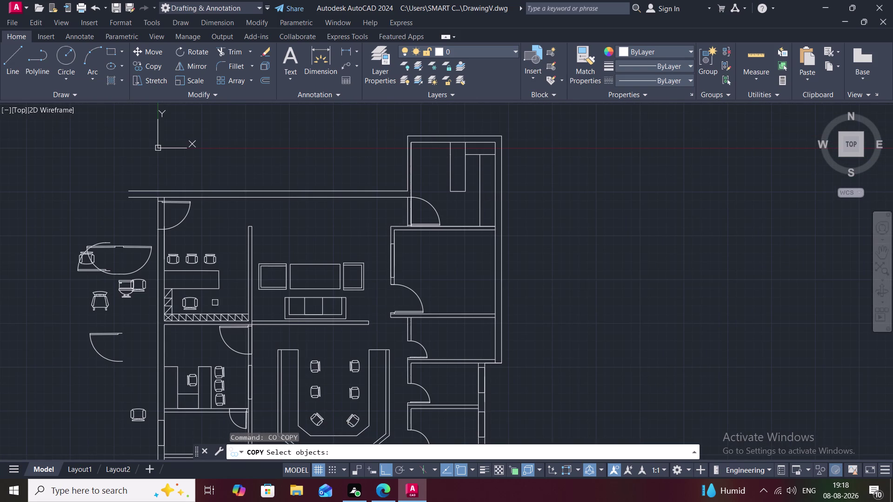
click(192, 376)
right_click(192, 375)
click(192, 376)
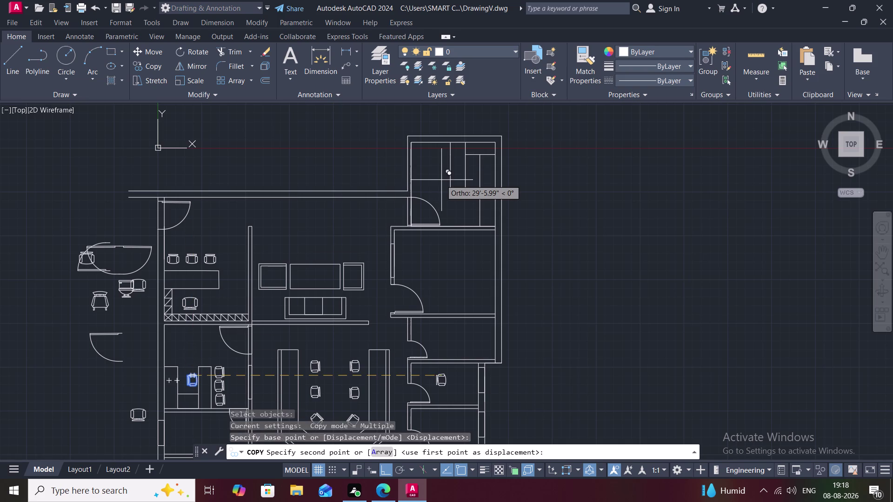
key(F8)
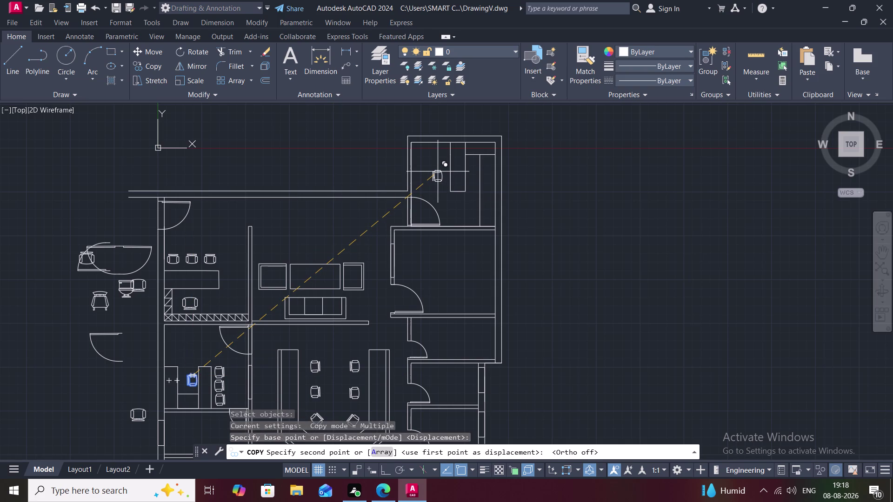
middle_drag(438, 171, 429, 239)
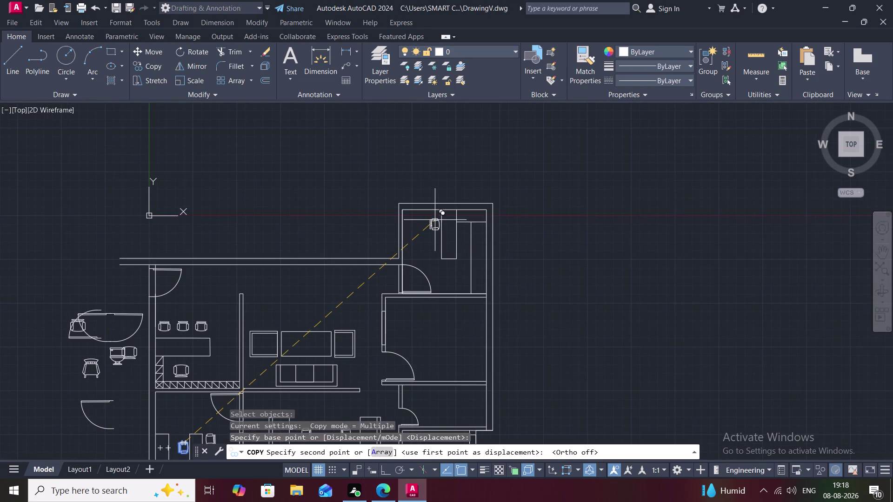
scroll(up, 3)
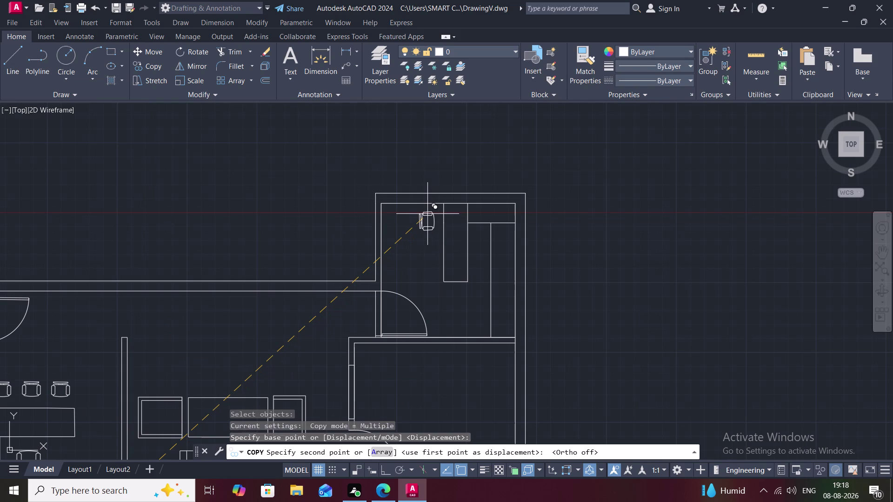
click(429, 214)
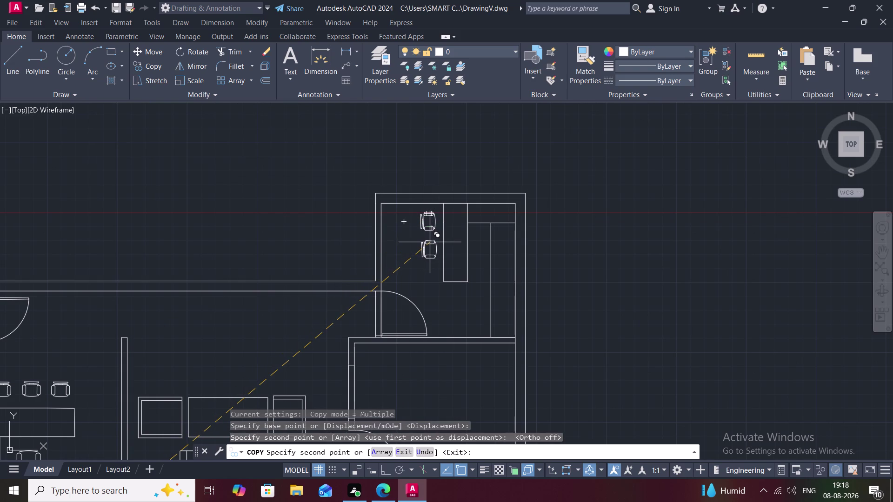
click(429, 242)
key(Escape)
scroll(down, 3)
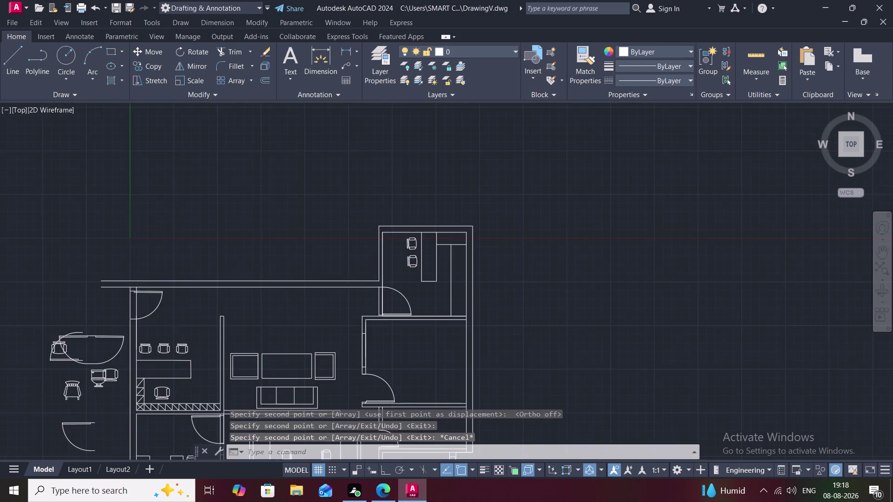
middle_drag(372, 284, 372, 227)
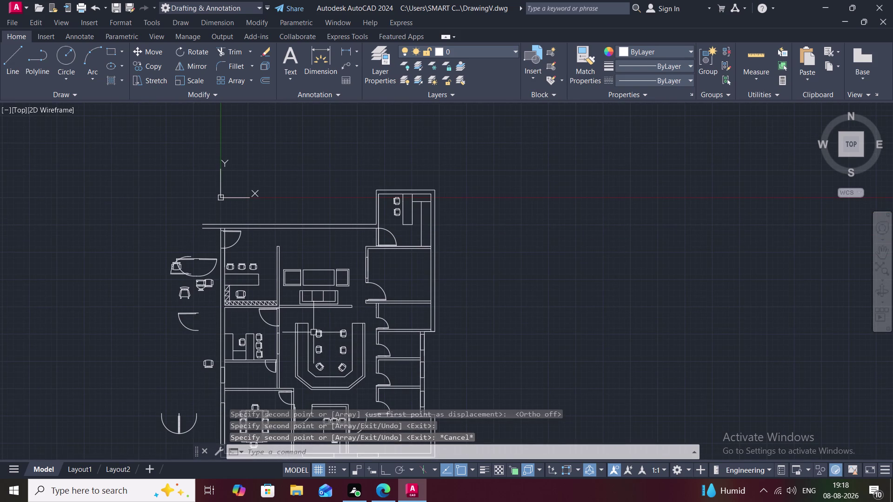
Copy another chair into the counter's nook.
key(c)
key(o)
key(space)
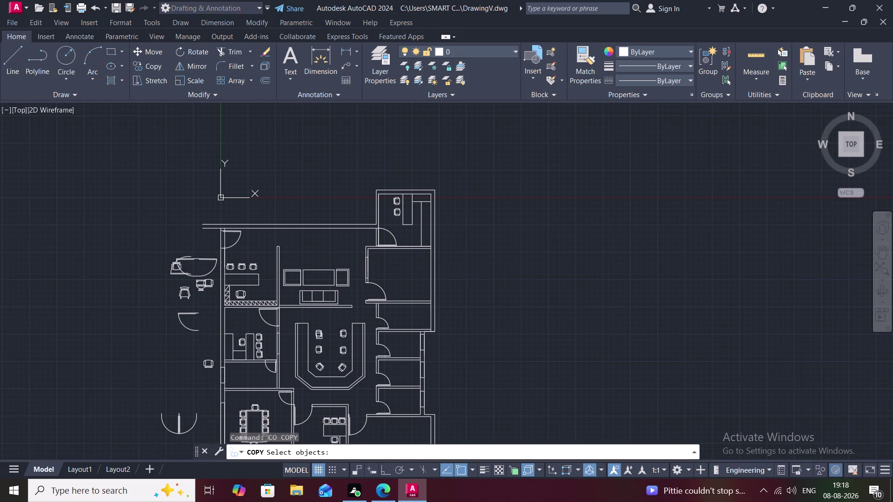
click(319, 336)
right_click(319, 336)
click(319, 337)
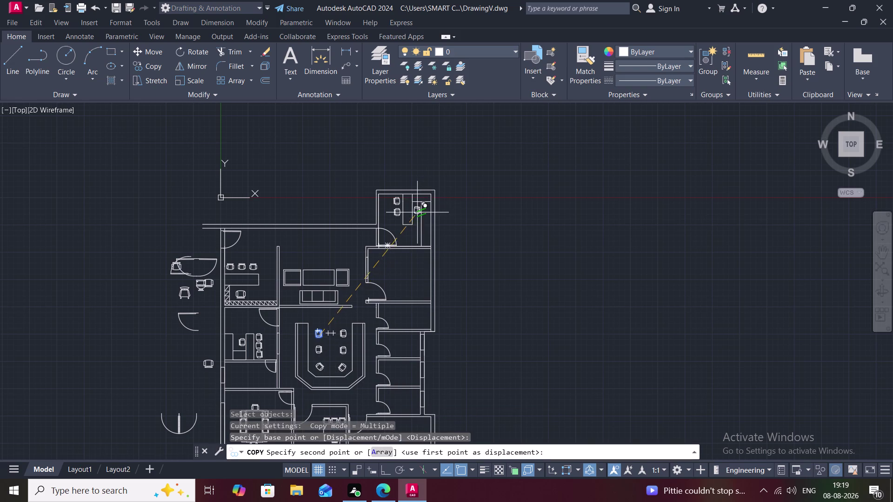
scroll(up, 3)
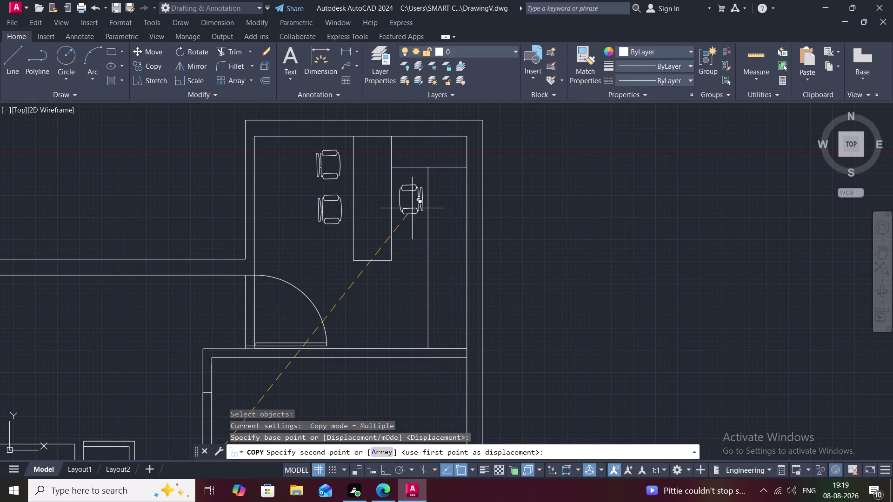
click(412, 208)
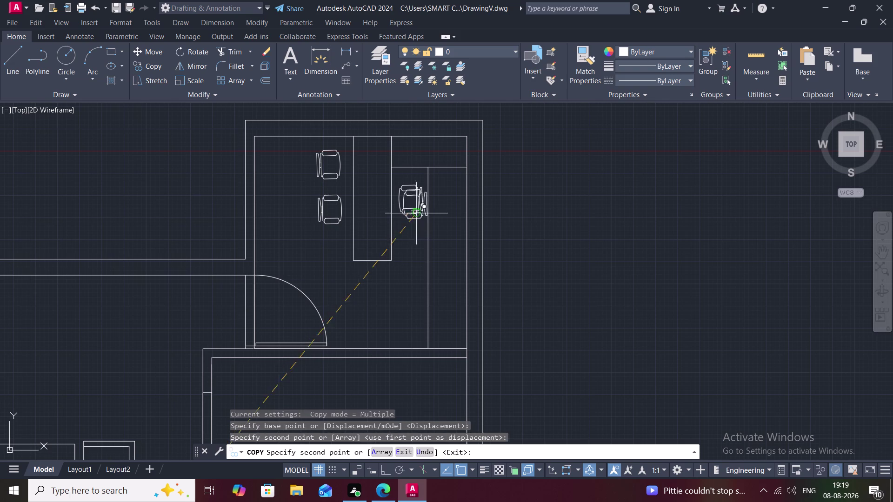
key(Escape)
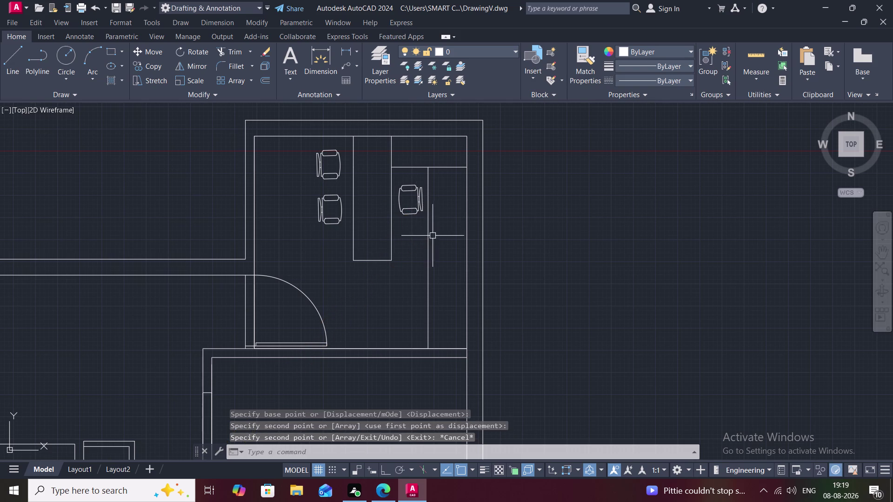
Delete the stray counter line and draw a new line from the counter corner to the lower wall.
click(428, 240)
key(Delete)
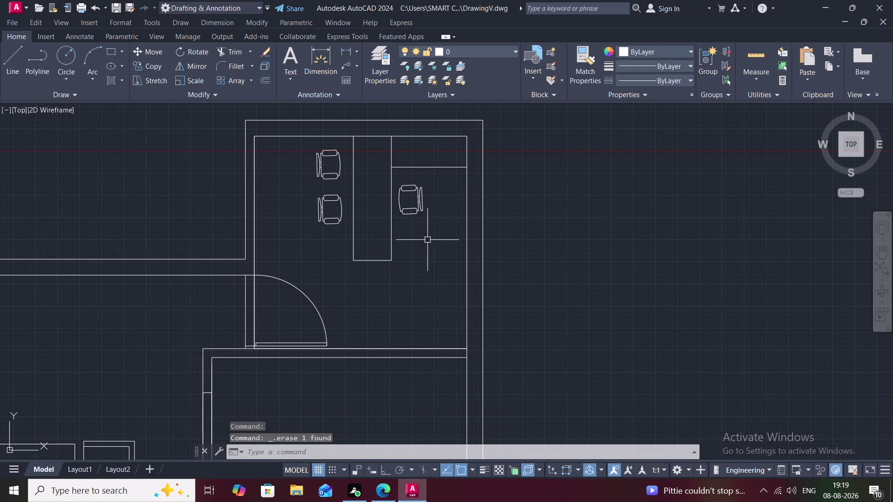
text(L)
key(space)
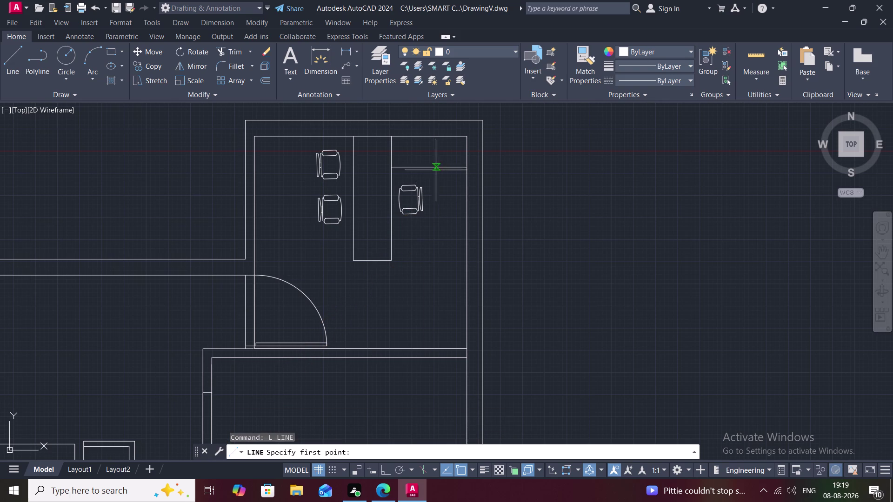
click(434, 169)
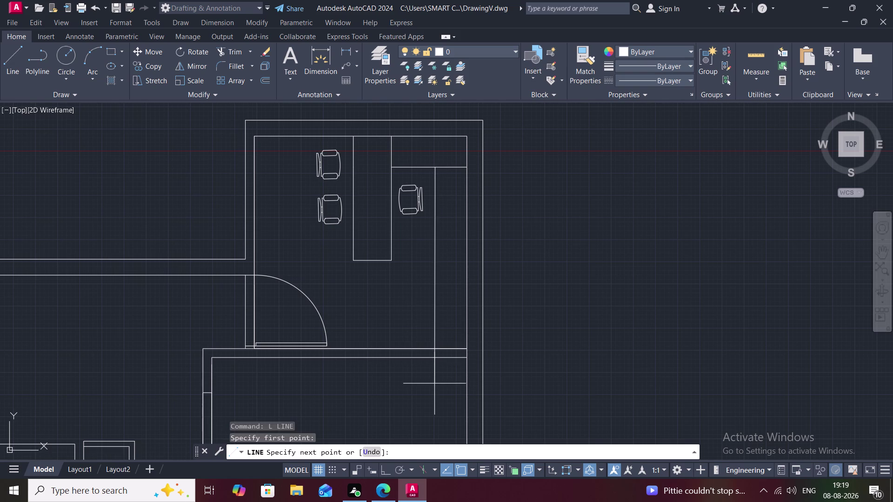
middle_drag(434, 383, 424, 243)
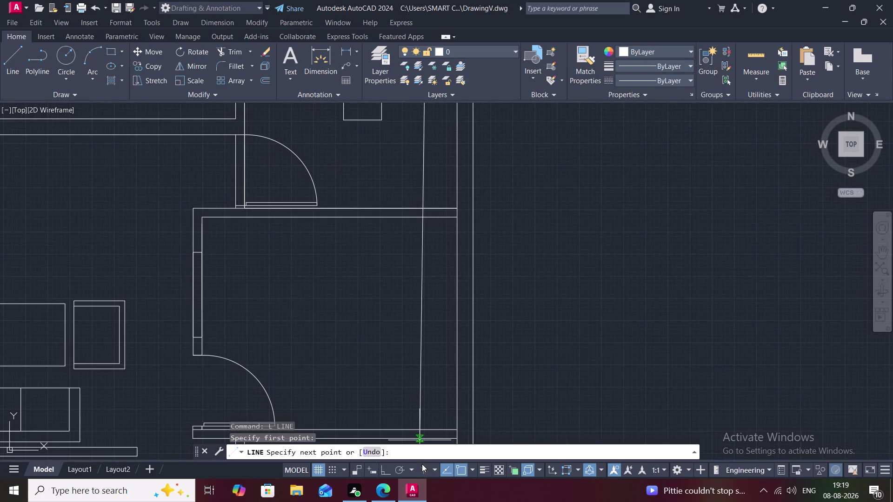
click(424, 432)
key(Escape)
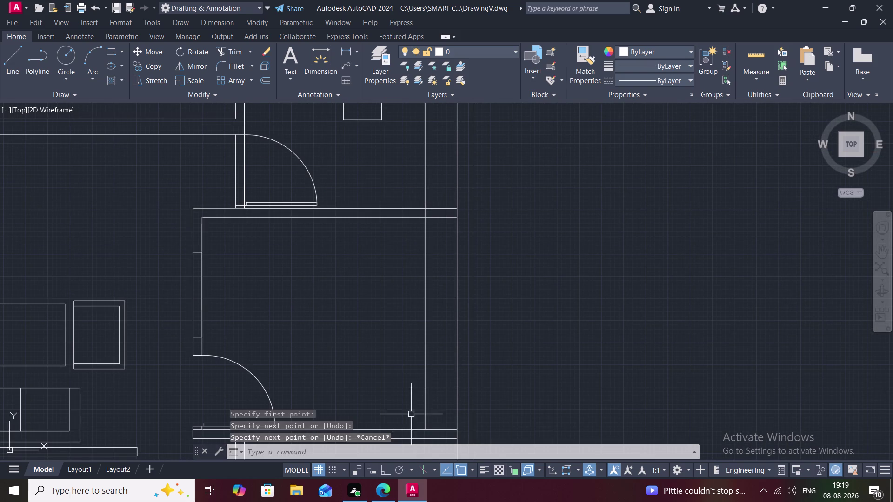
Trim the new line out of the wall gap and remove another excess piece.
text(TR)
key(space)
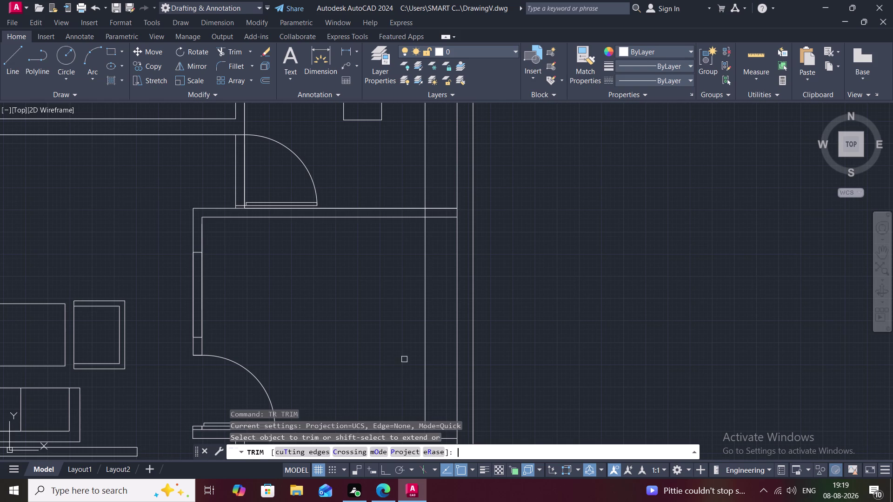
scroll(up, 3)
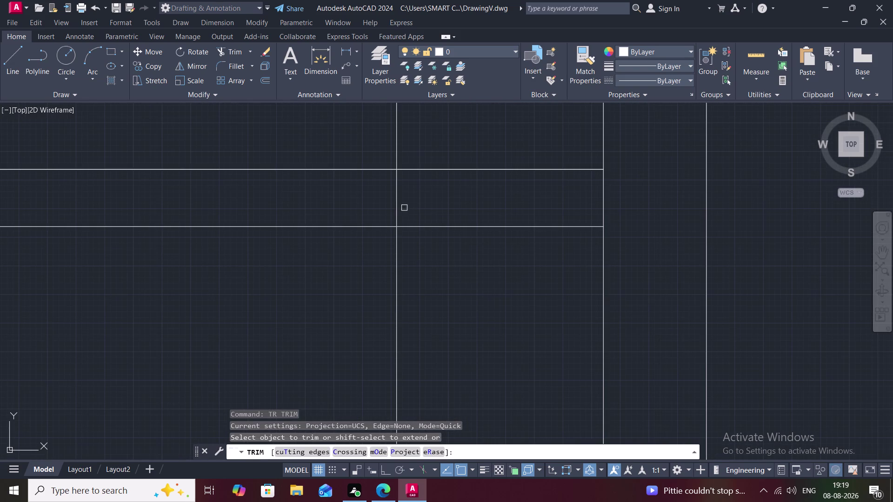
click(395, 201)
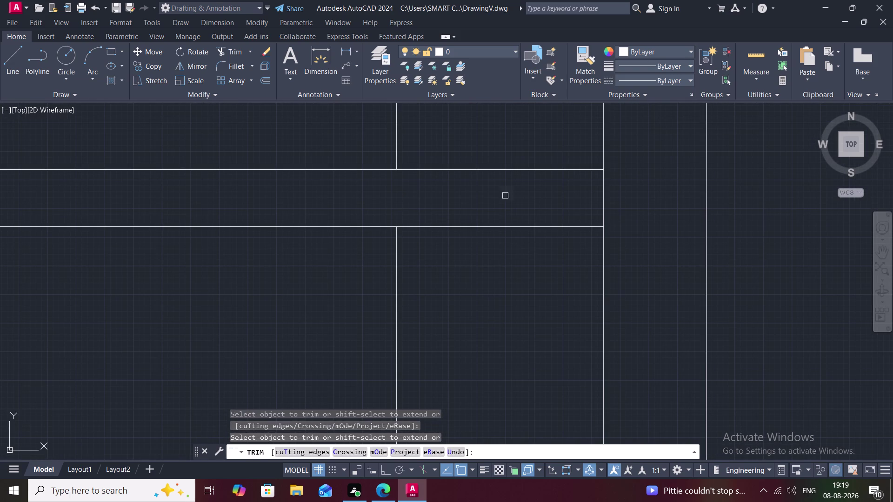
click(603, 208)
scroll(down, 3)
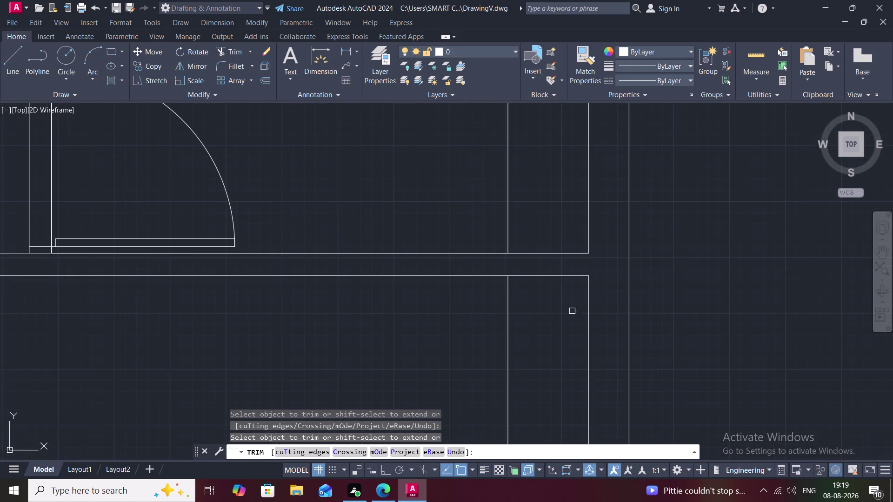
key(Escape)
scroll(down, 3)
middle_drag(566, 316, 543, 207)
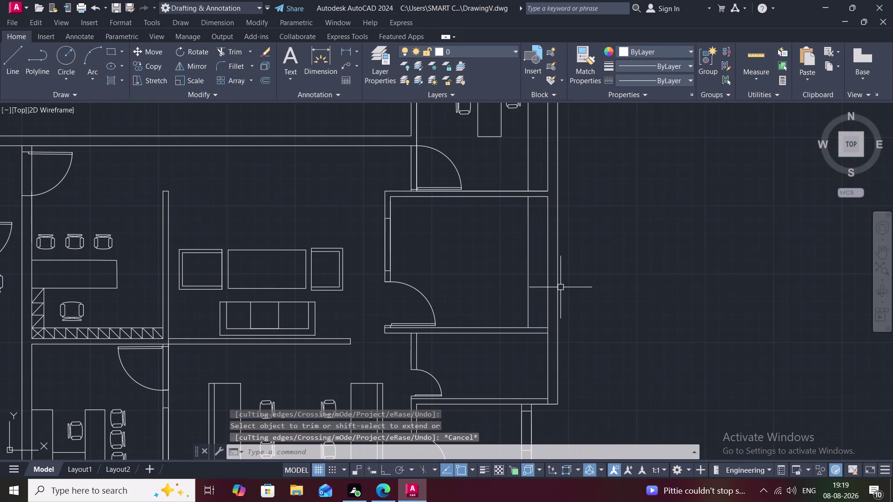
scroll(up, 3)
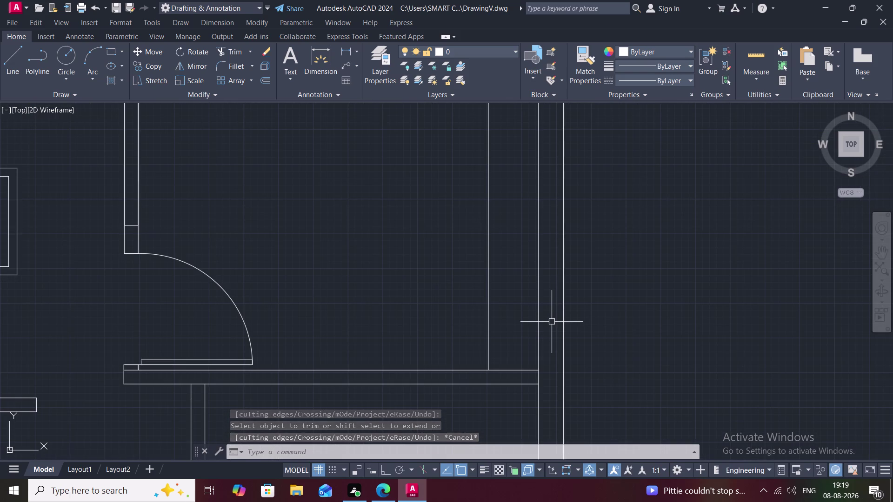
Trim the line end past the lower wall and zoom out to the plan.
text(TR)
key(space)
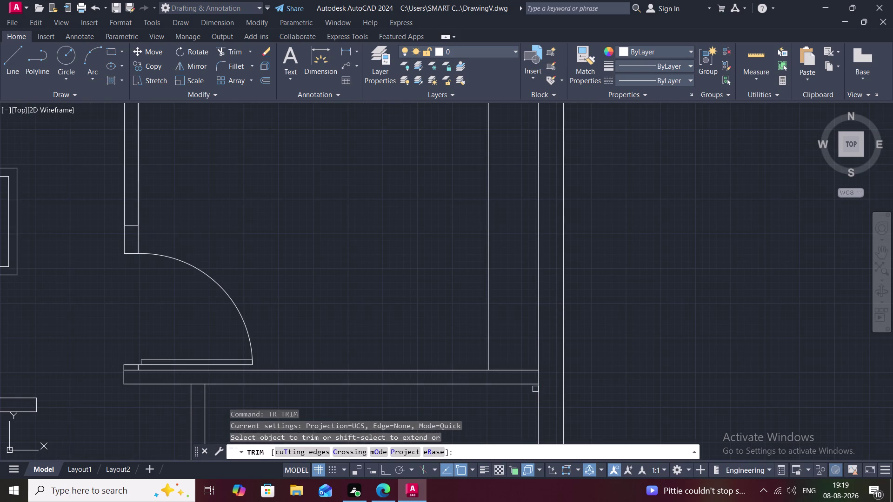
click(537, 378)
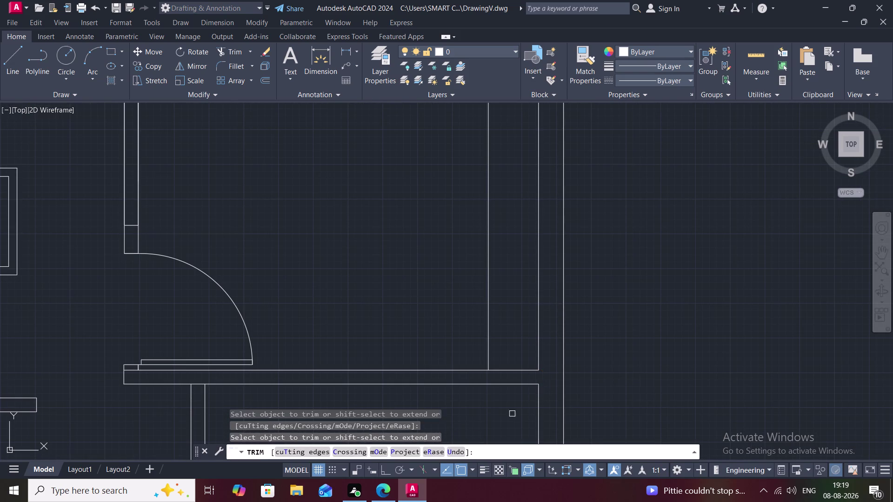
key(Escape)
scroll(down, 3)
middle_drag(505, 419, 493, 366)
scroll(down, 3)
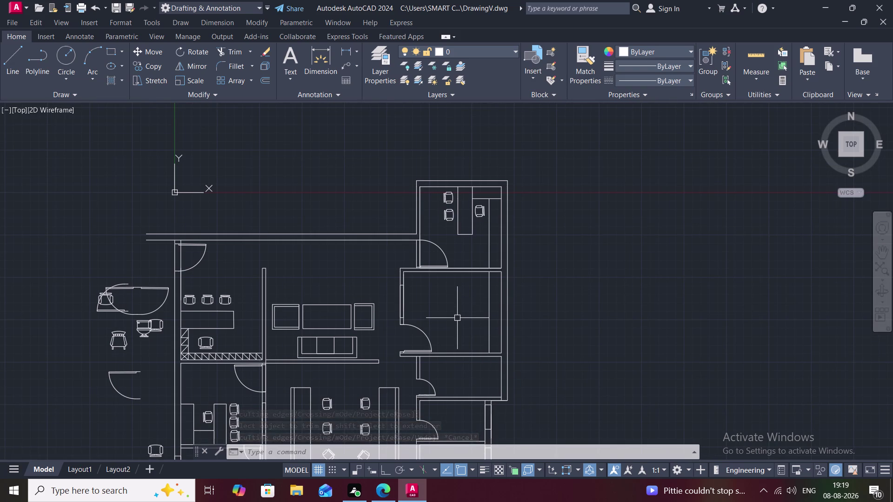
Draw counter edge lines in the room below with Ortho on, ending on the wall.
text(L)
key(space)
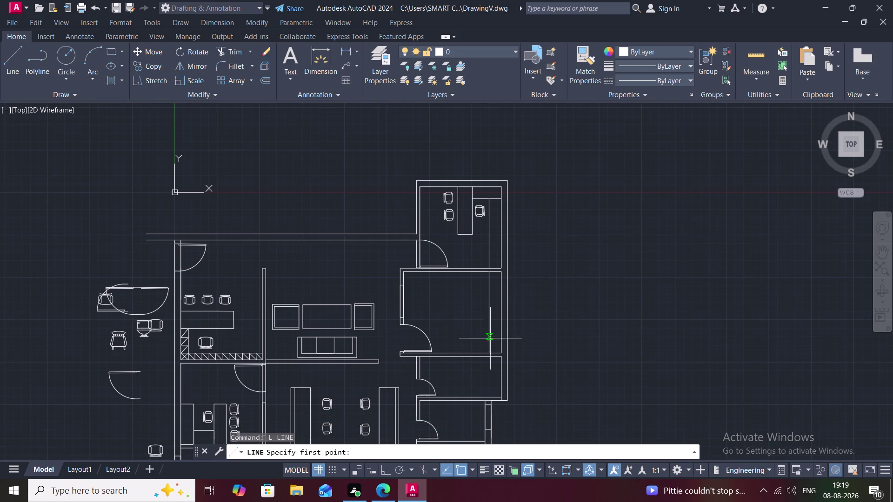
click(498, 339)
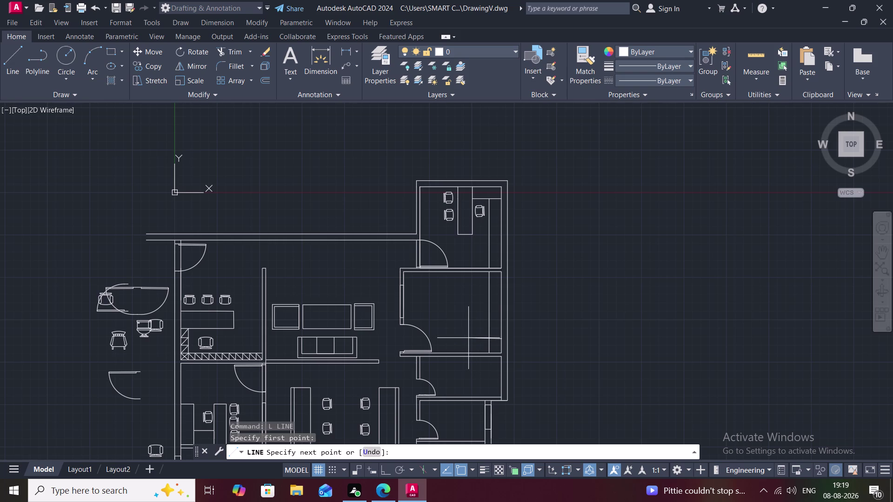
key(l)
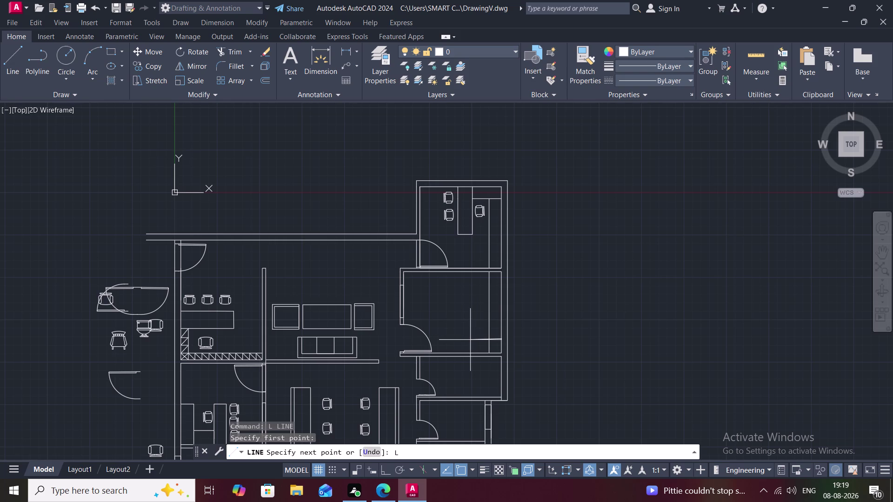
click(471, 340)
key(F8)
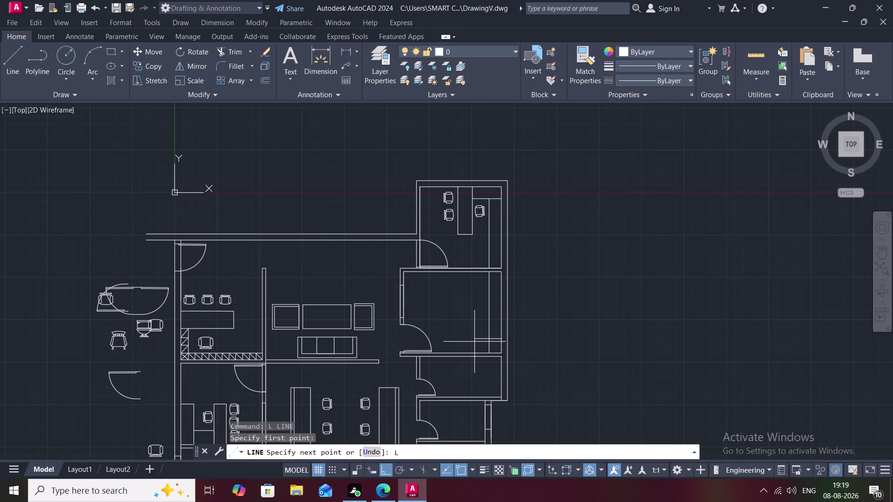
click(475, 342)
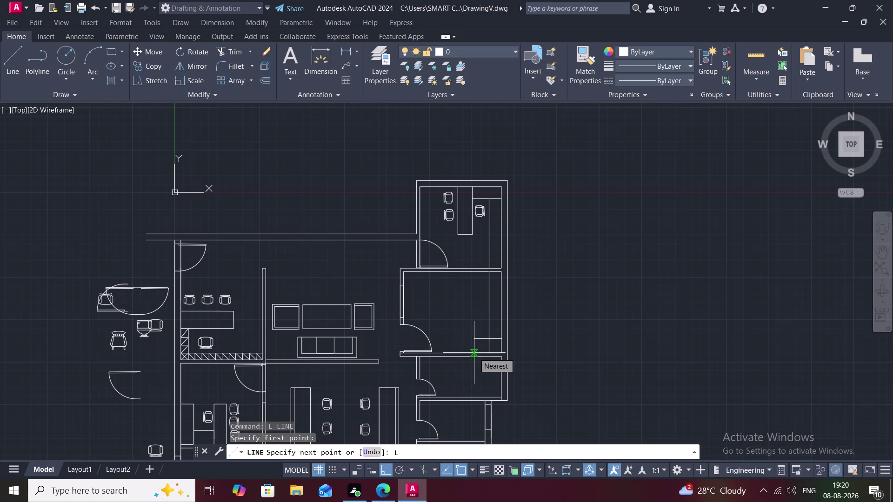
click(474, 353)
scroll(up, 3)
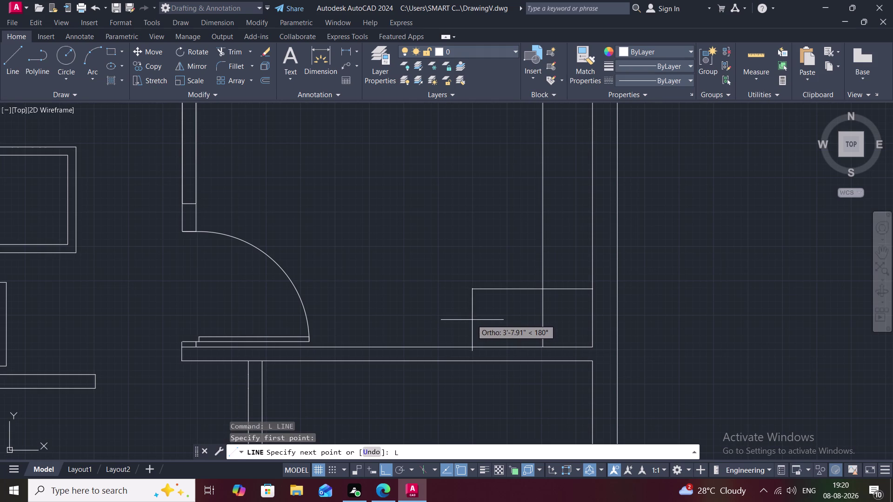
click(472, 289)
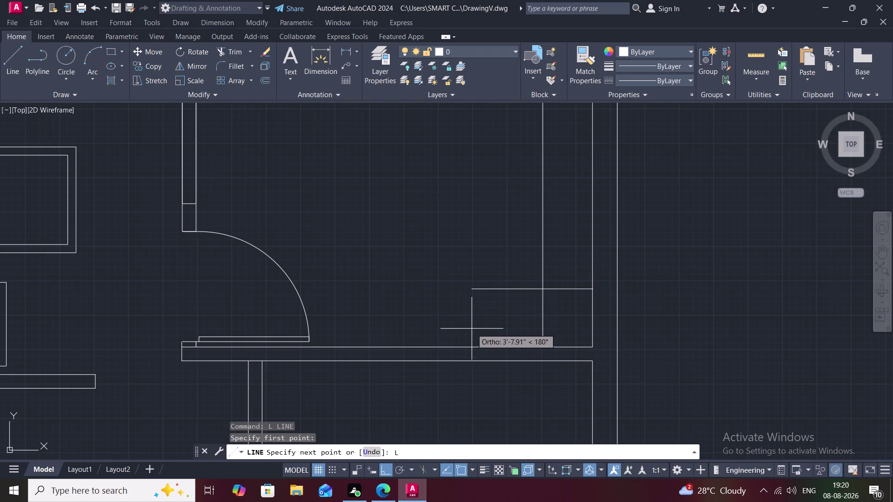
key(Escape)
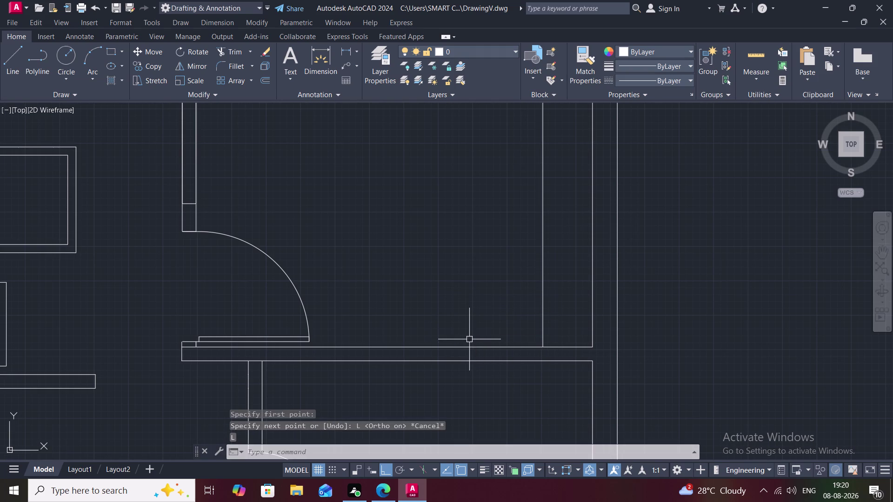
Draw a new counter edge from the right wall partway across the room.
key(l)
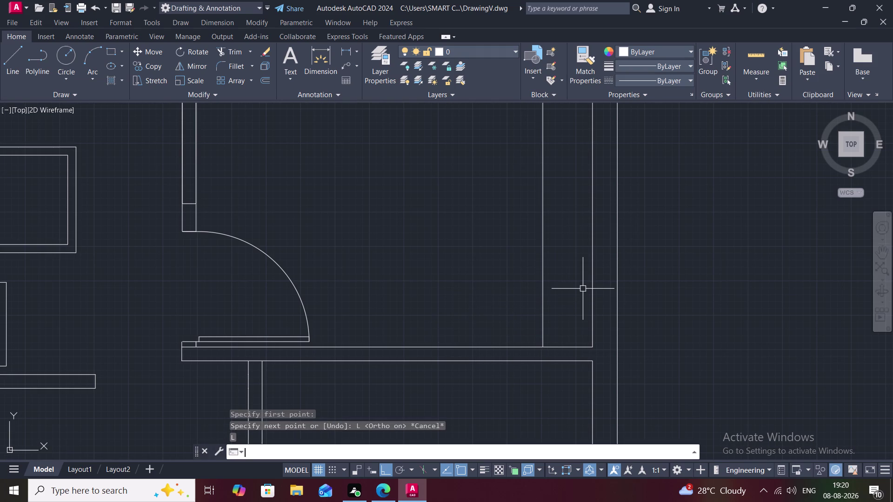
key(space)
click(593, 285)
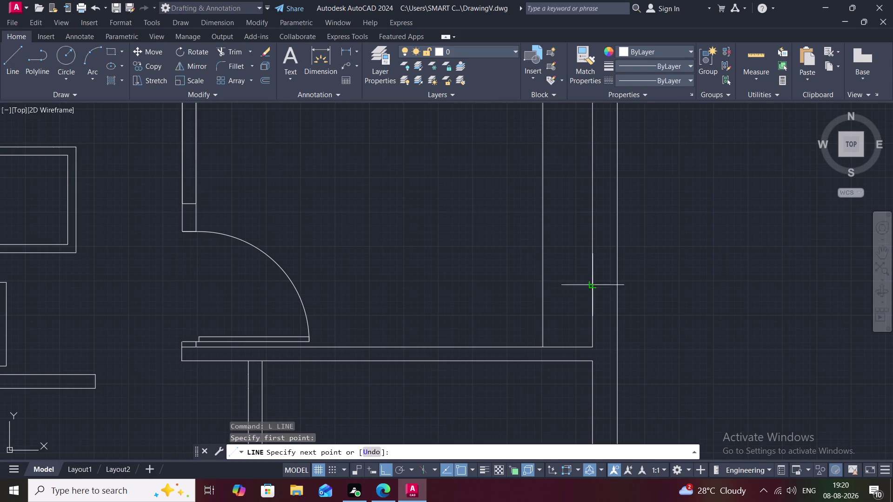
click(507, 287)
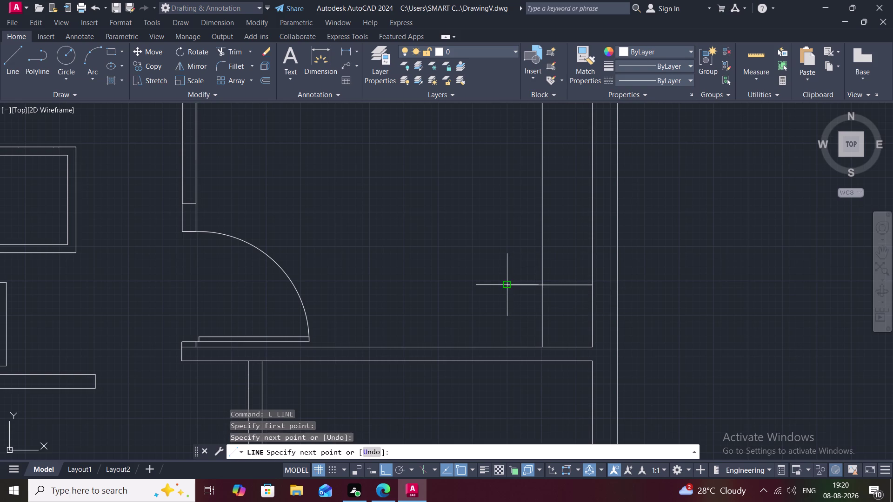